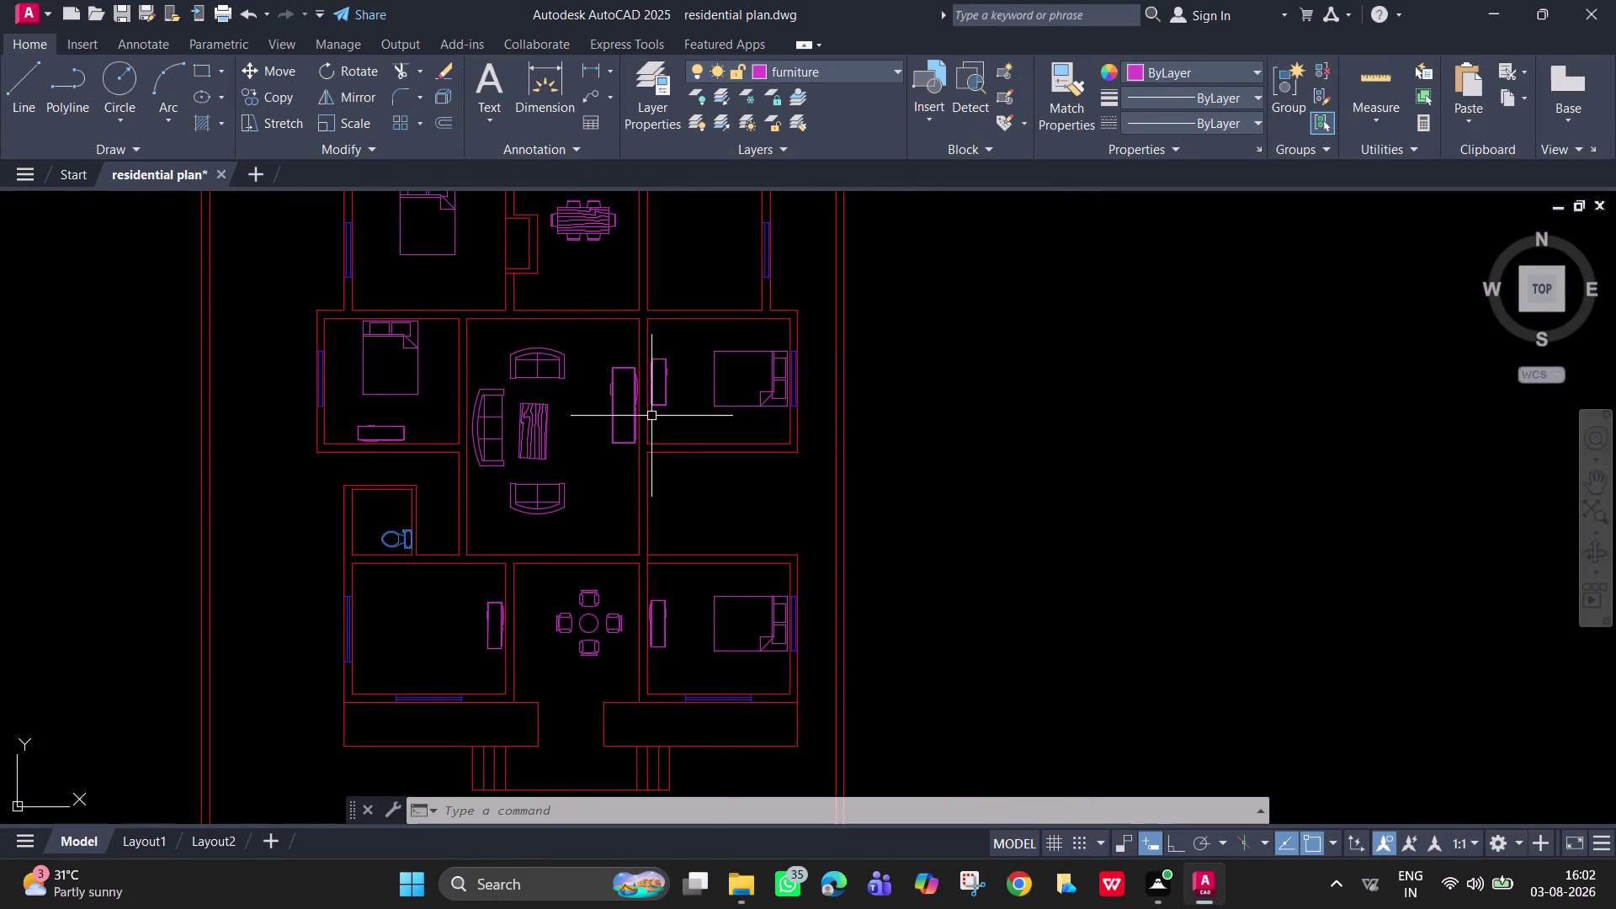
Start copying the small magenta furniture piece in the lower-left bedroom from its corner.
middle_drag(523, 425, 553, 512)
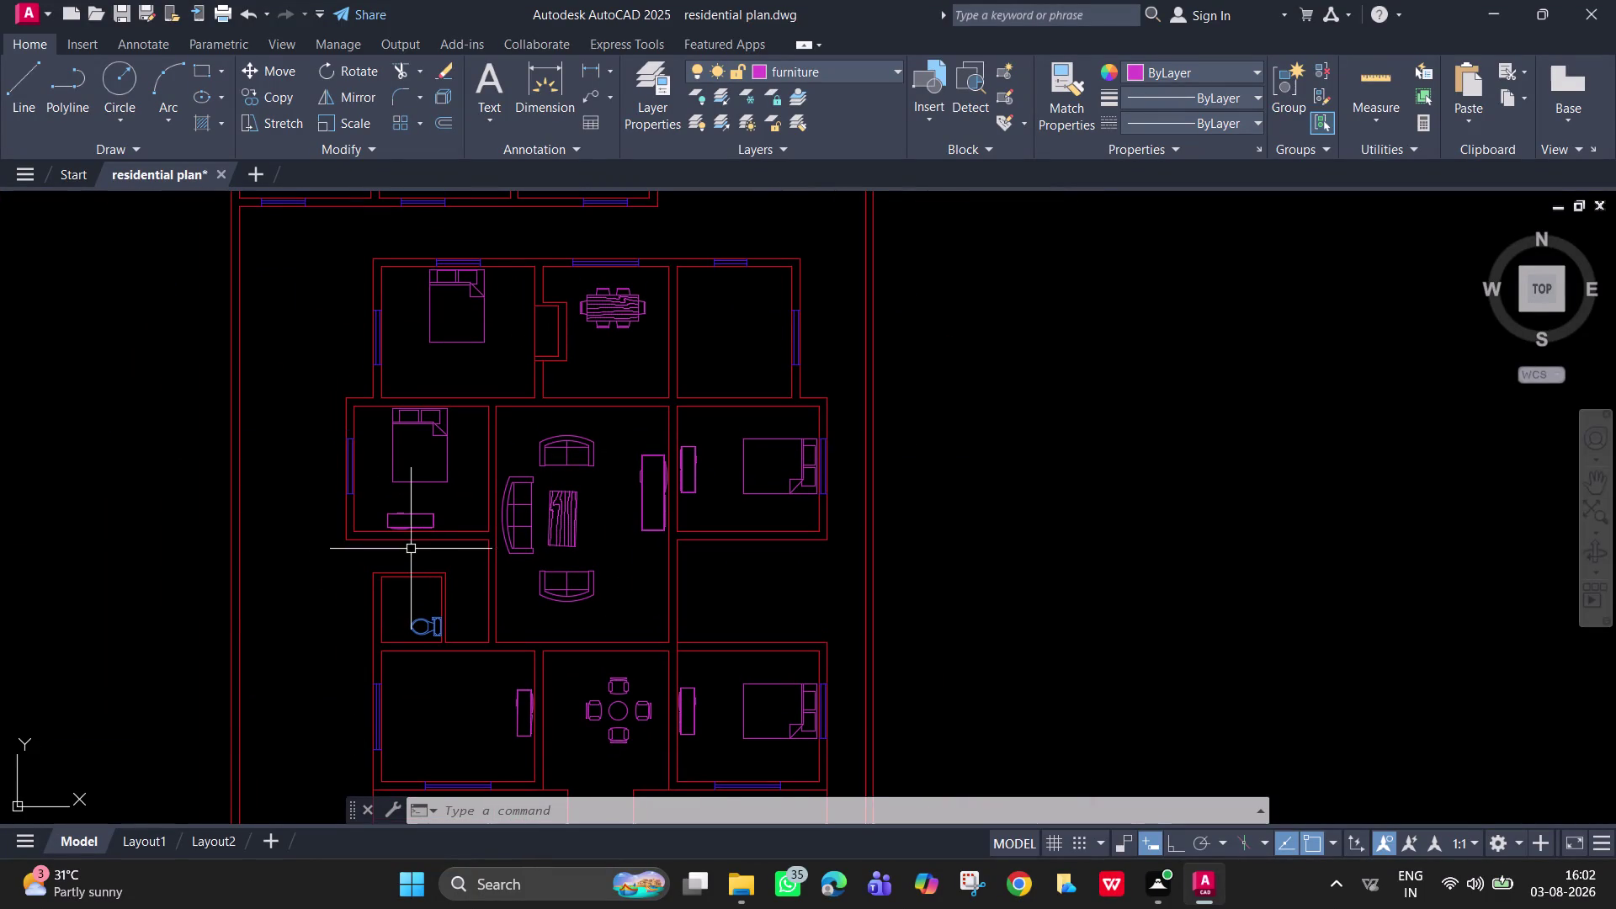
click(412, 517)
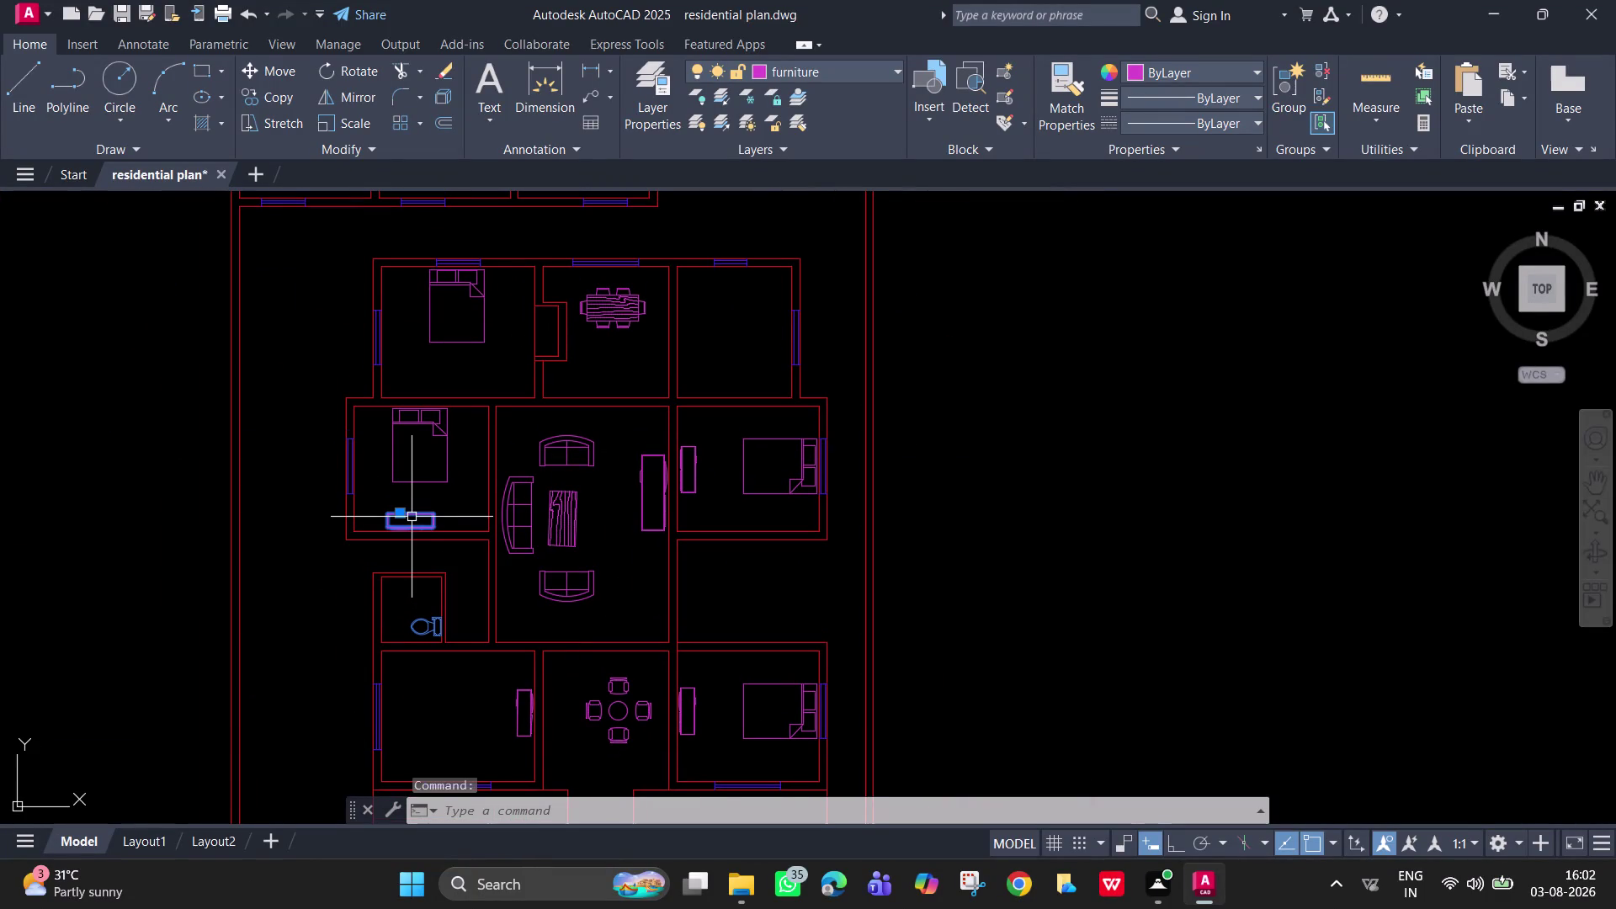
text(co)
key(space)
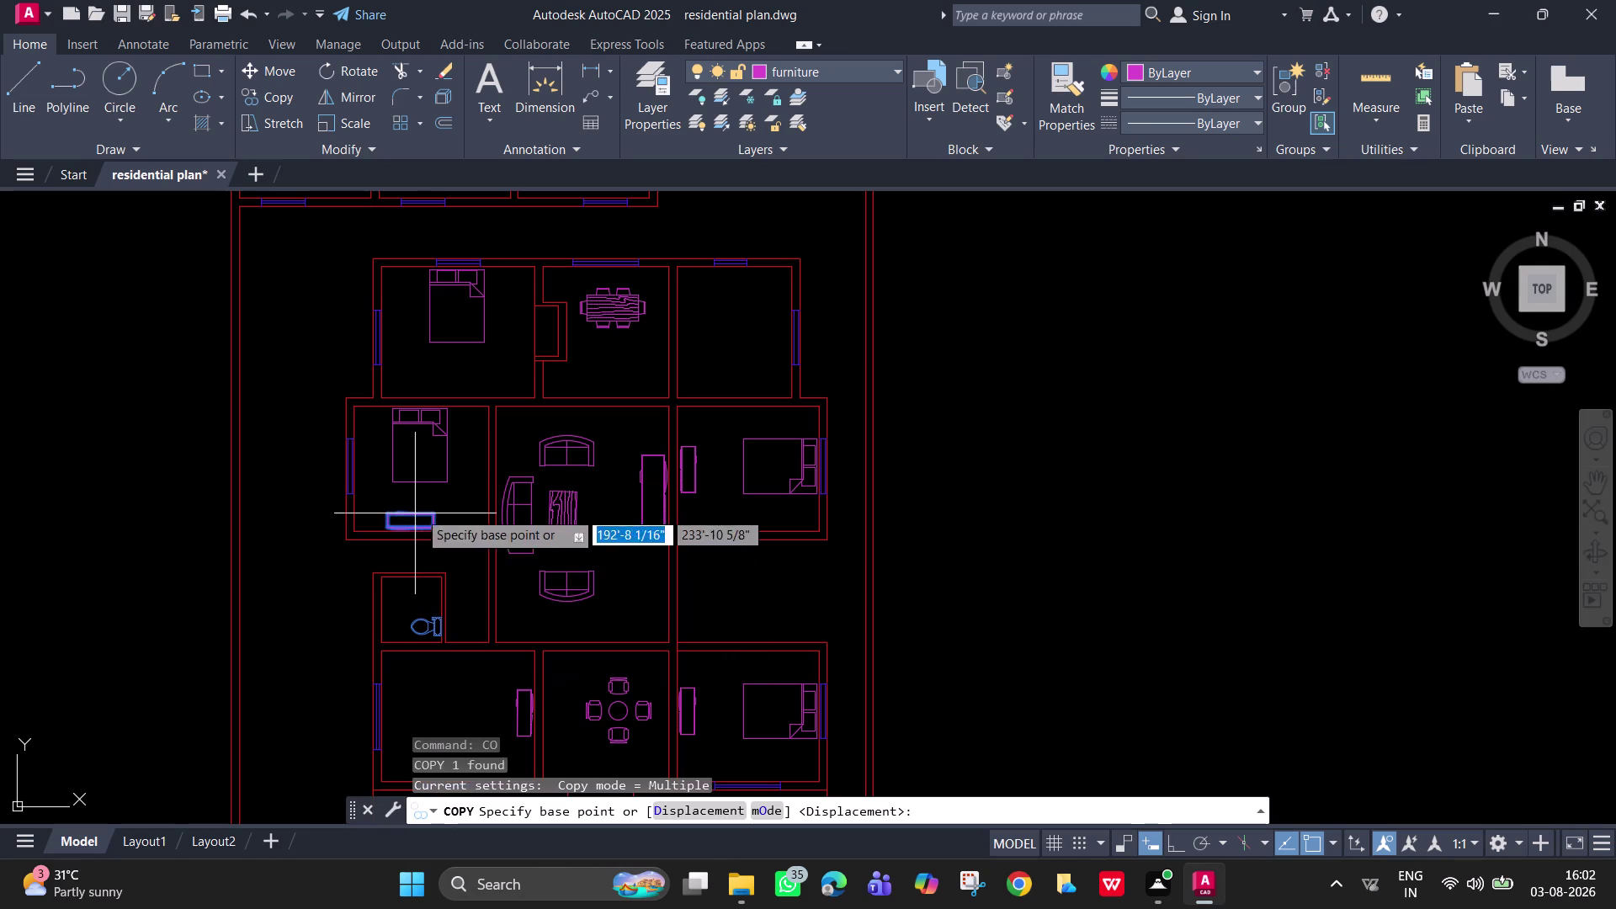
scroll(up, 3)
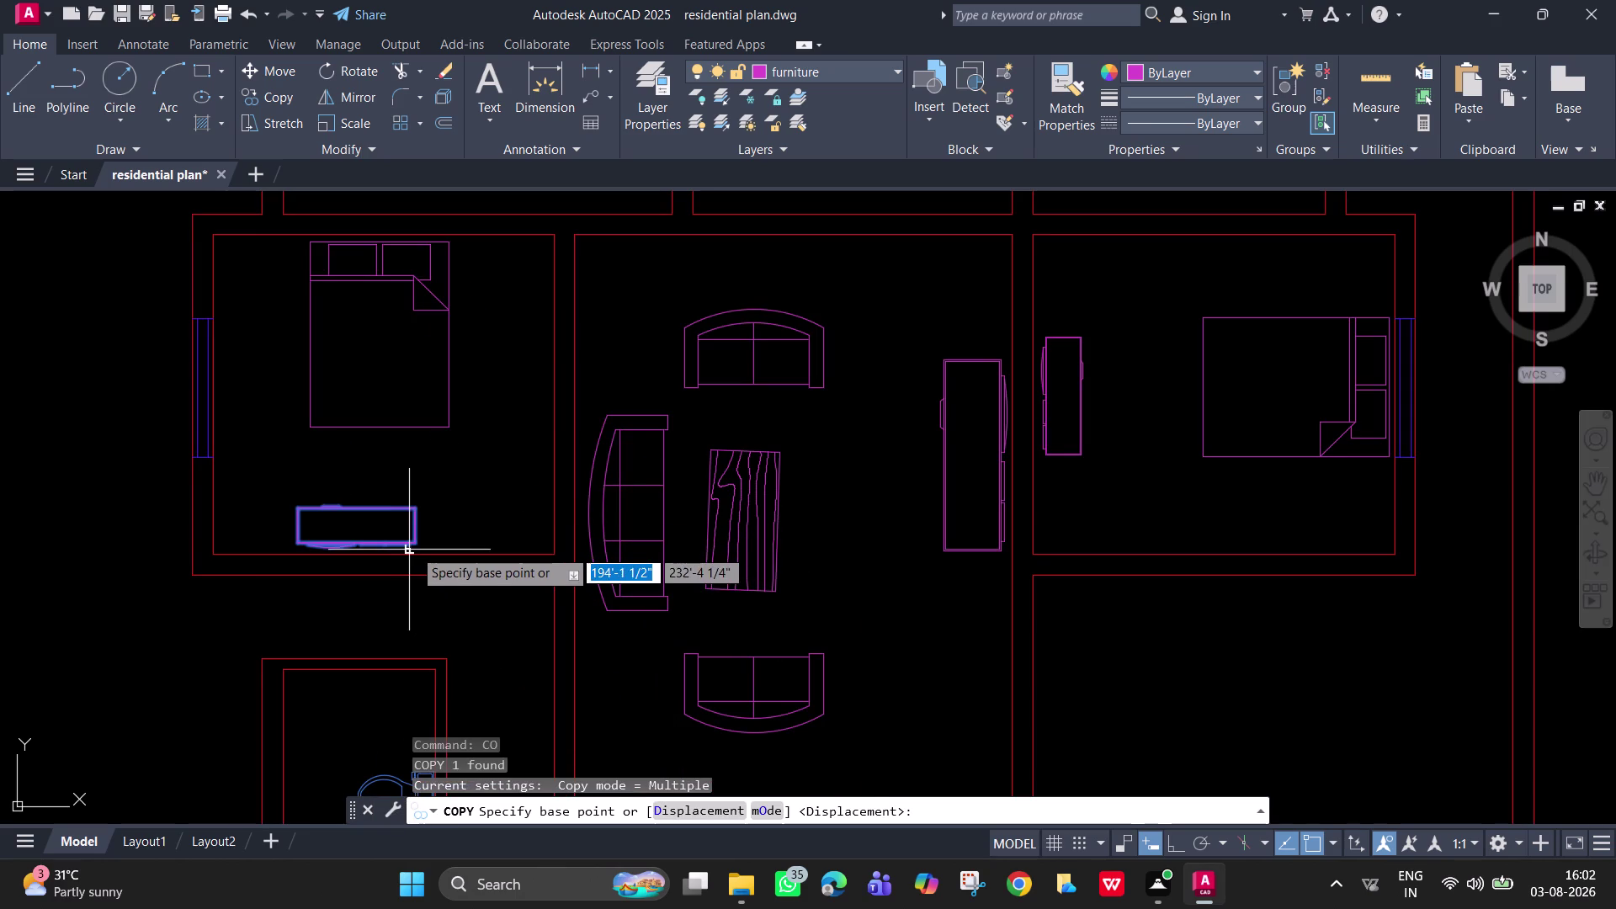
click(416, 544)
Place the furniture copy along the wall of the bedroom above.
middle_drag(446, 360, 507, 692)
scroll(down, 3)
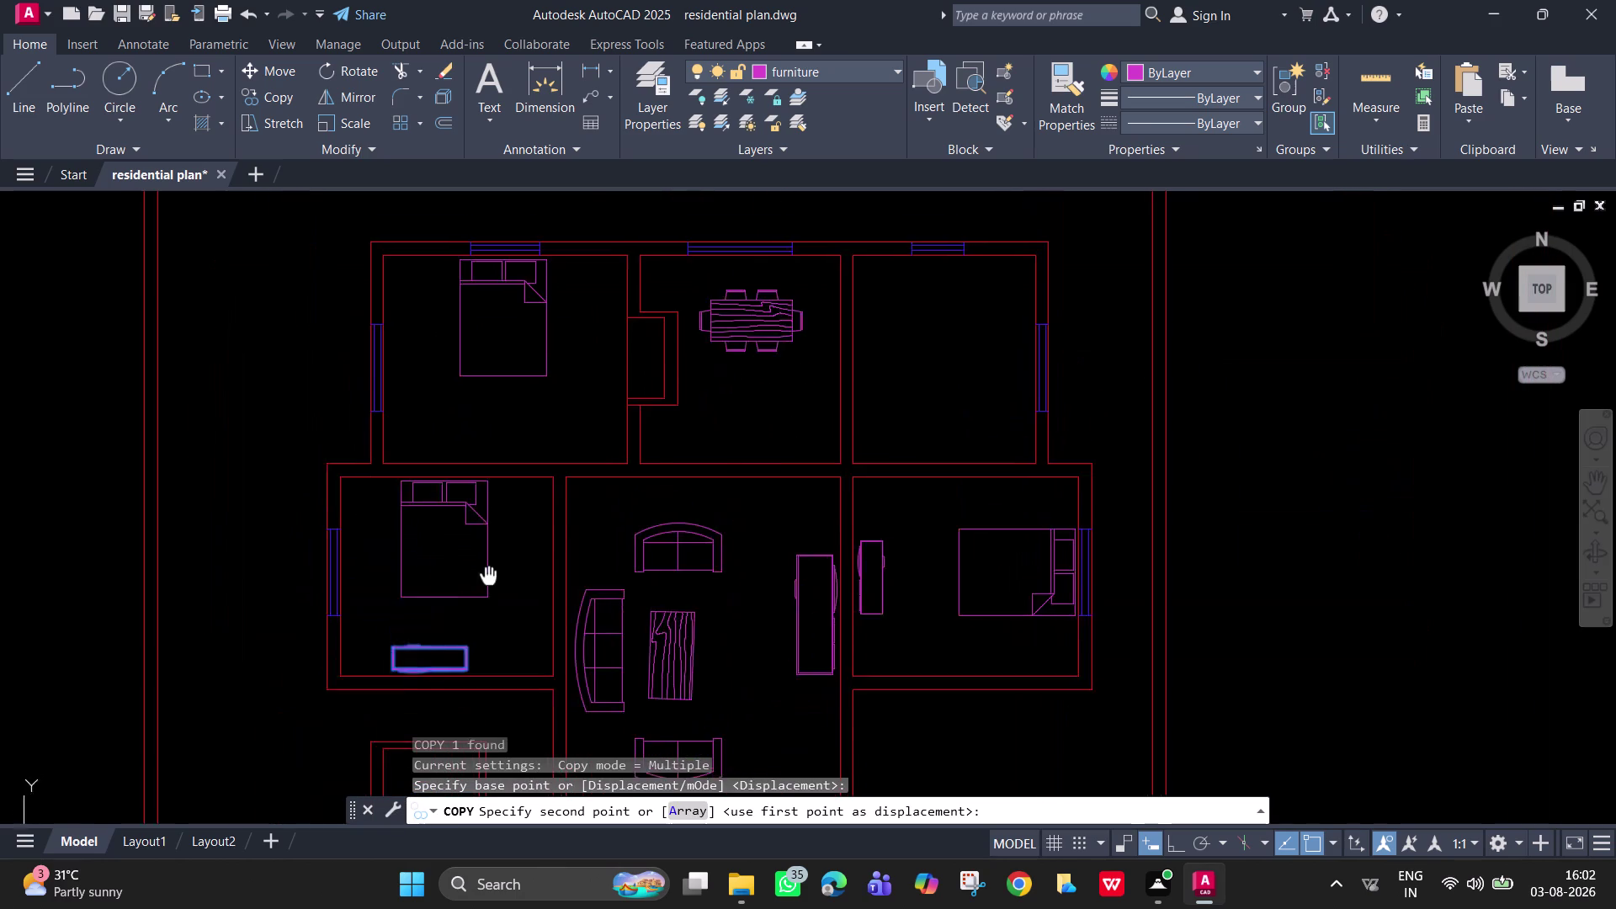
scroll(up, 3)
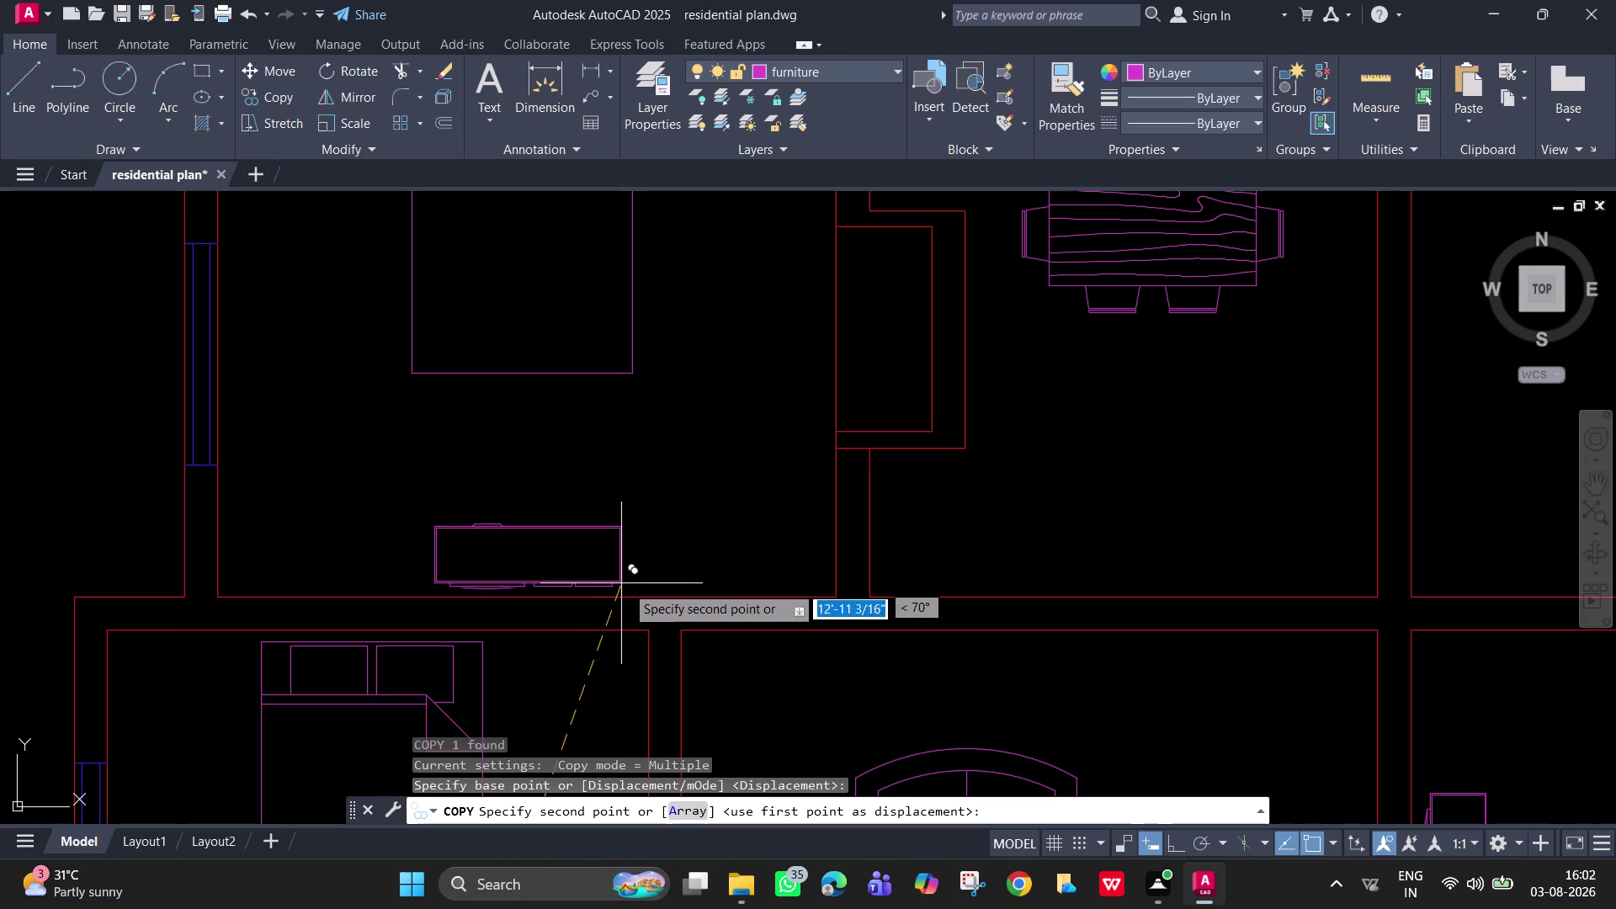
click(624, 587)
scroll(down, 3)
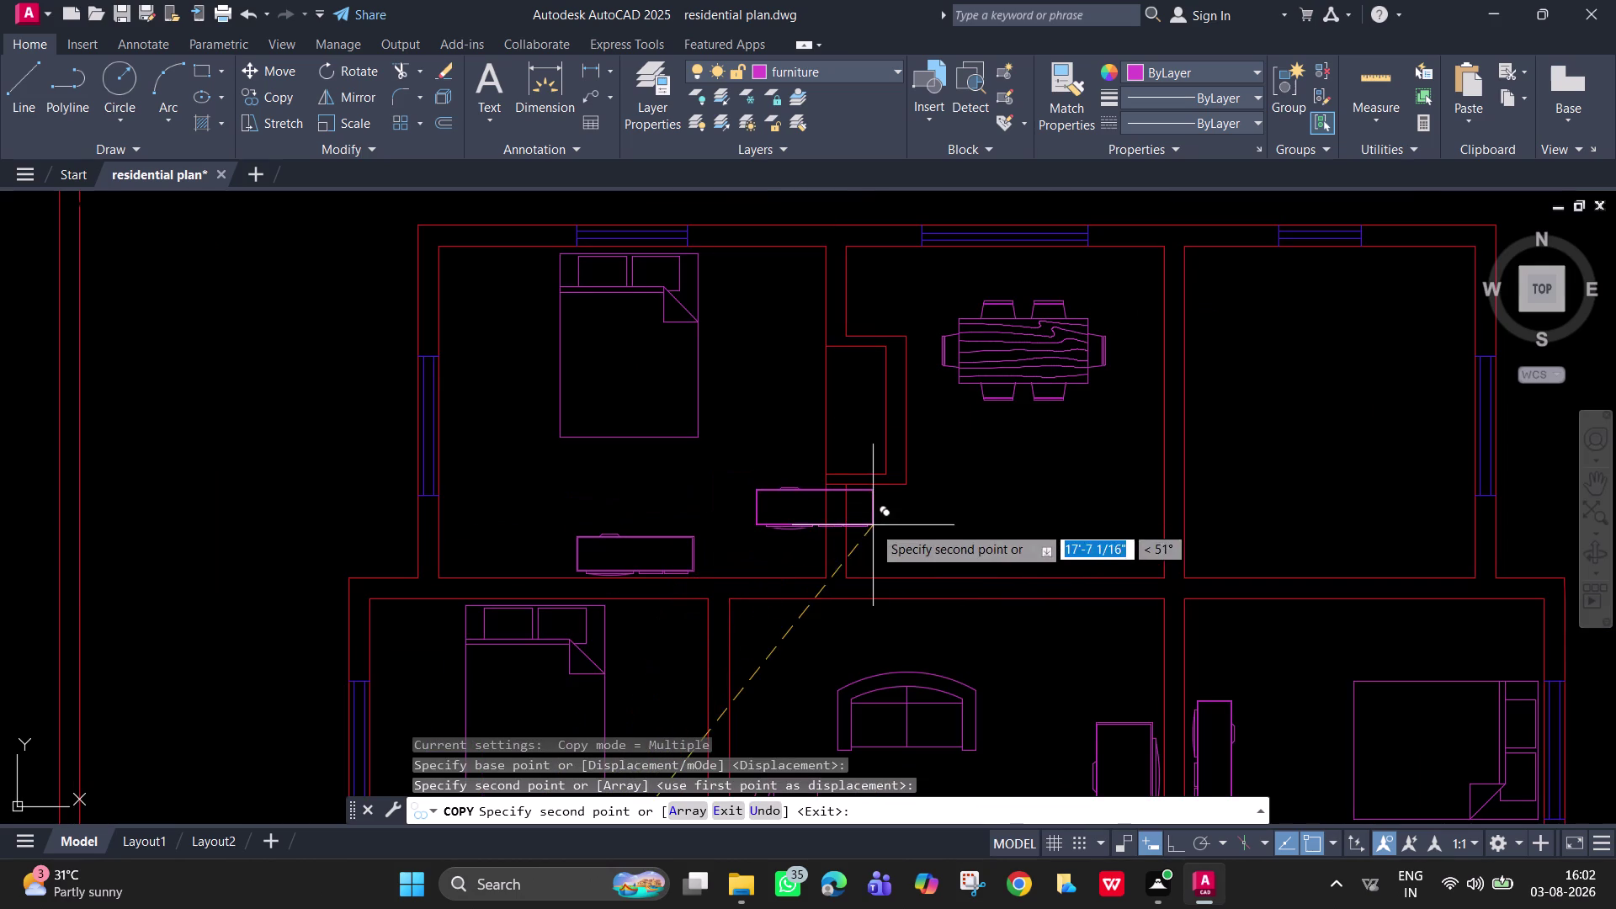
key(Escape)
scroll(down, 3)
scroll(down, 3)
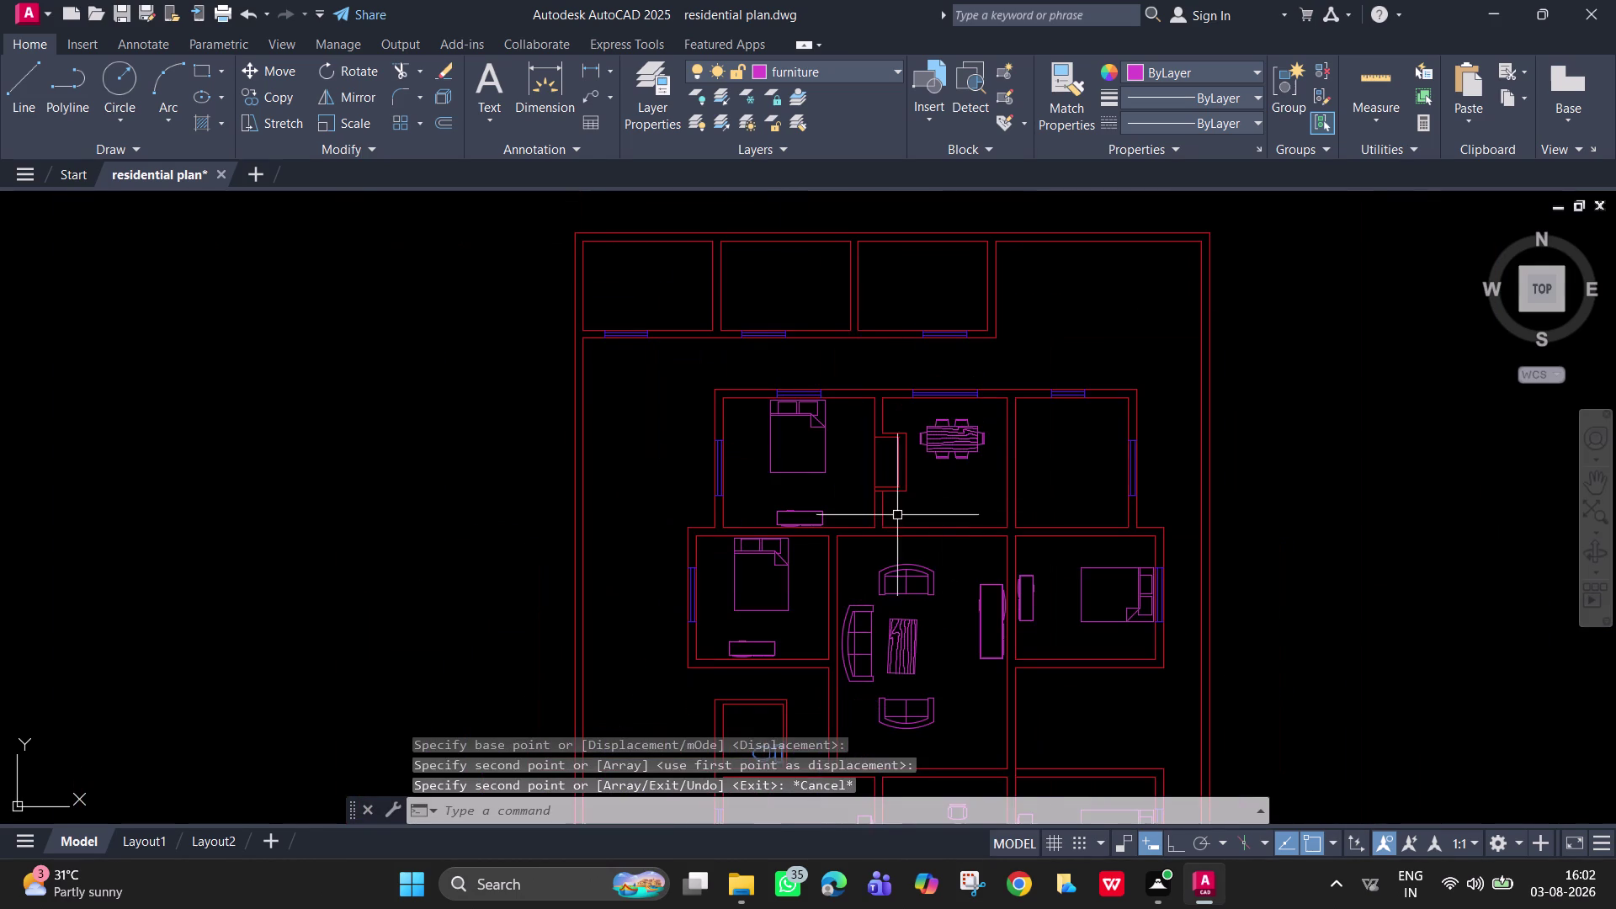
middle_drag(893, 518, 834, 520)
middle_drag(830, 503, 760, 389)
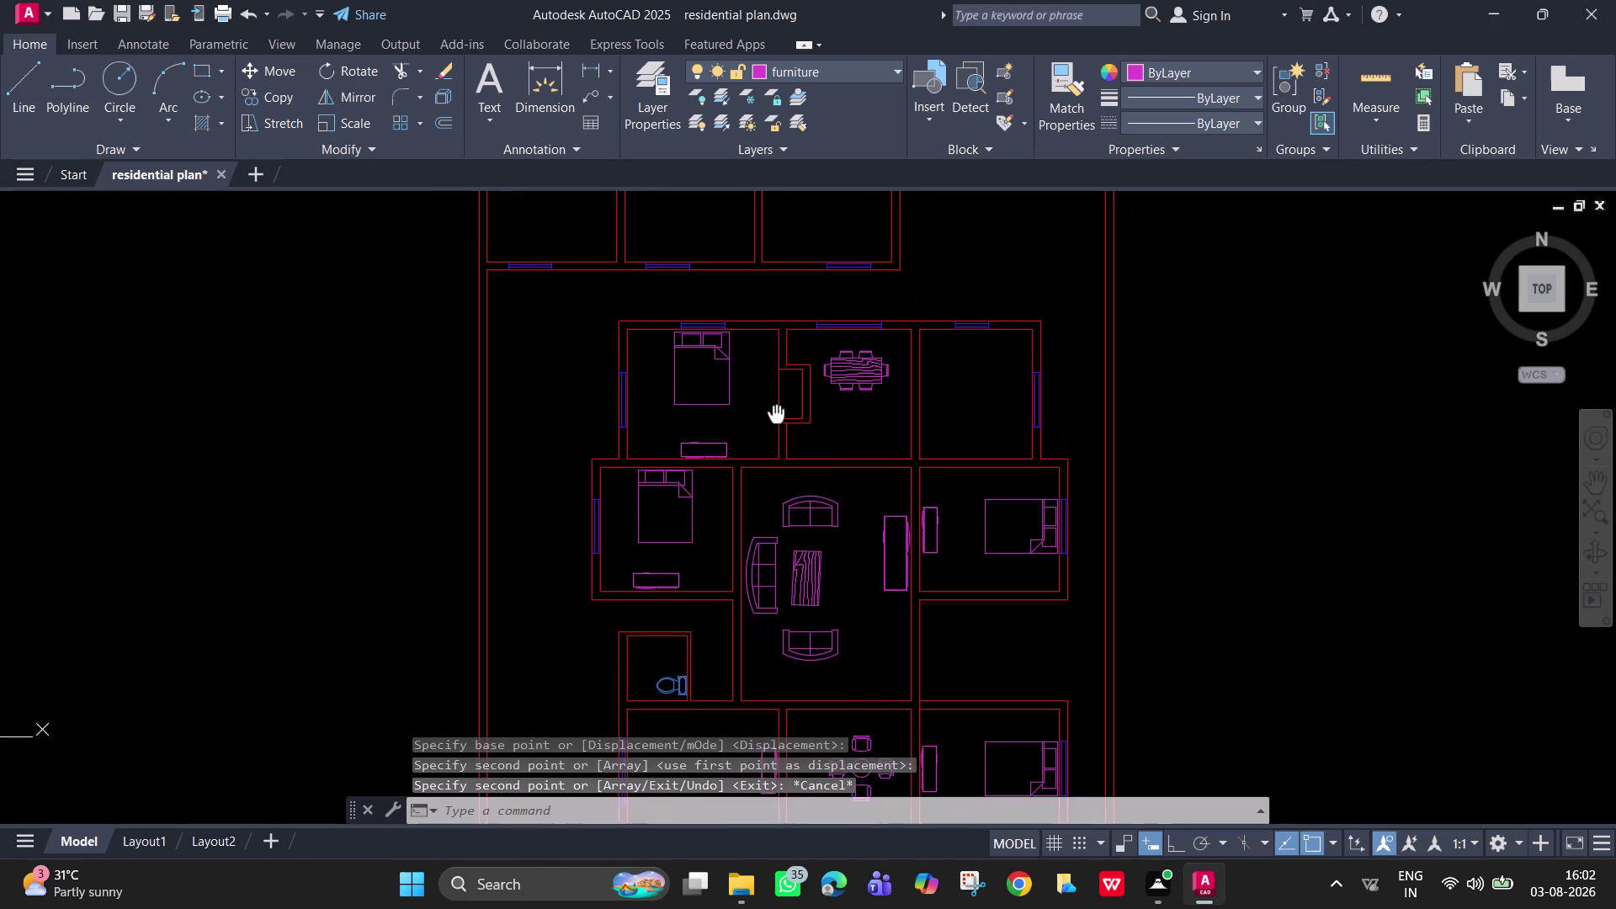
middle_drag(760, 389, 745, 352)
middle_drag(880, 525, 821, 418)
scroll(up, 3)
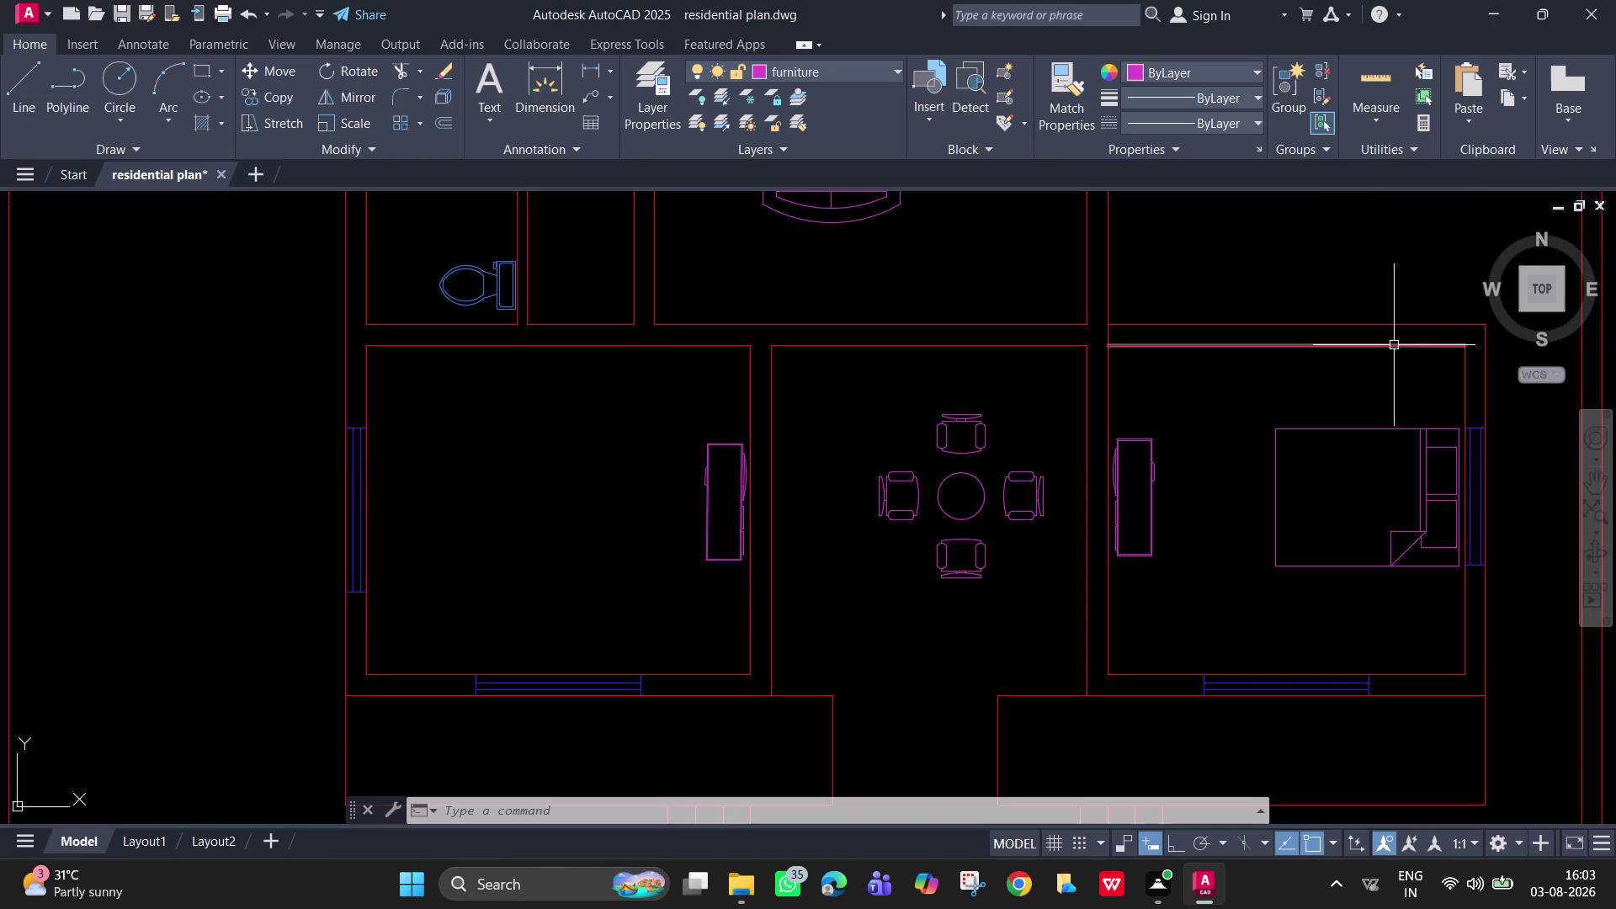
Zoom to the lower-right bedroom's top wall and start the Line command.
scroll(up, 3)
middle_drag(1393, 346, 1123, 467)
scroll(up, 3)
middle_drag(1124, 466, 1241, 220)
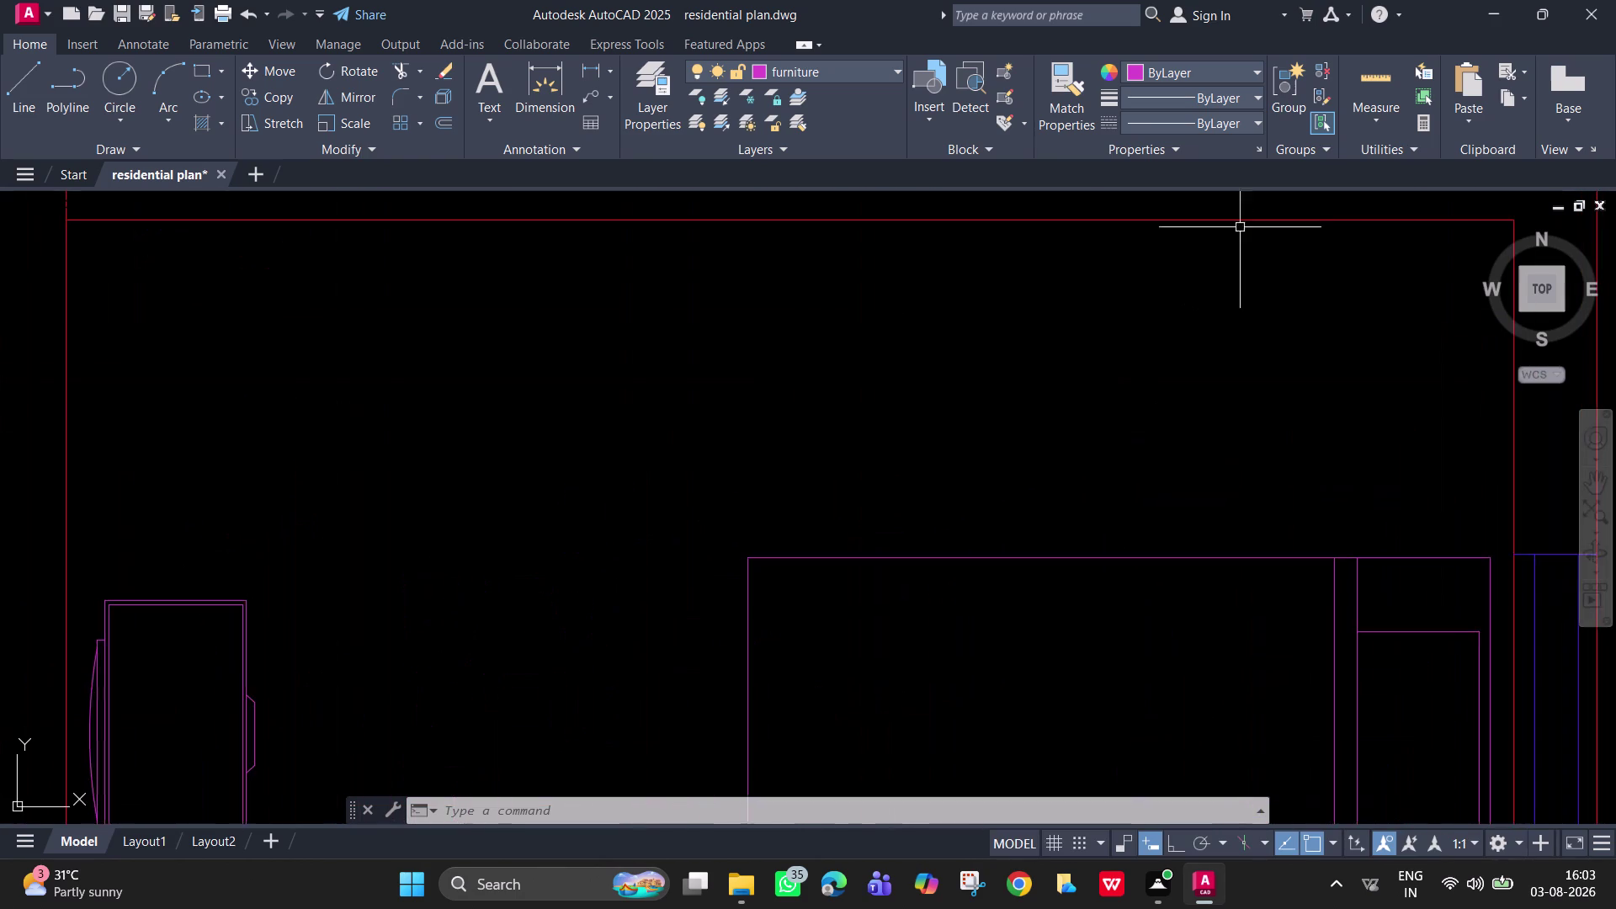
scroll(down, 3)
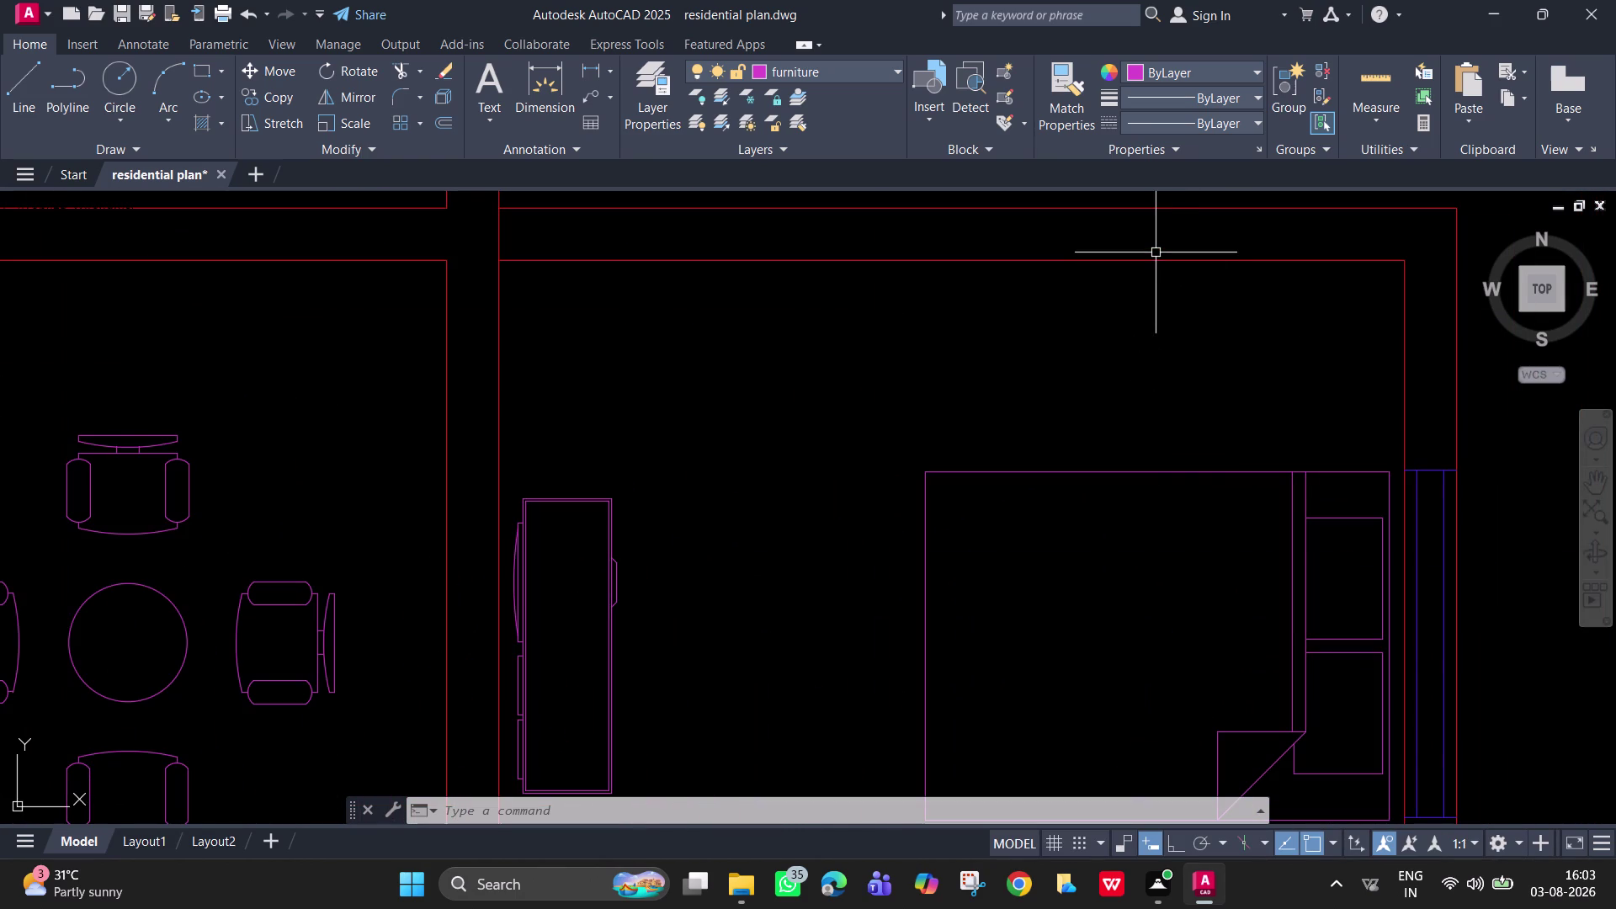
key(l)
key(Return)
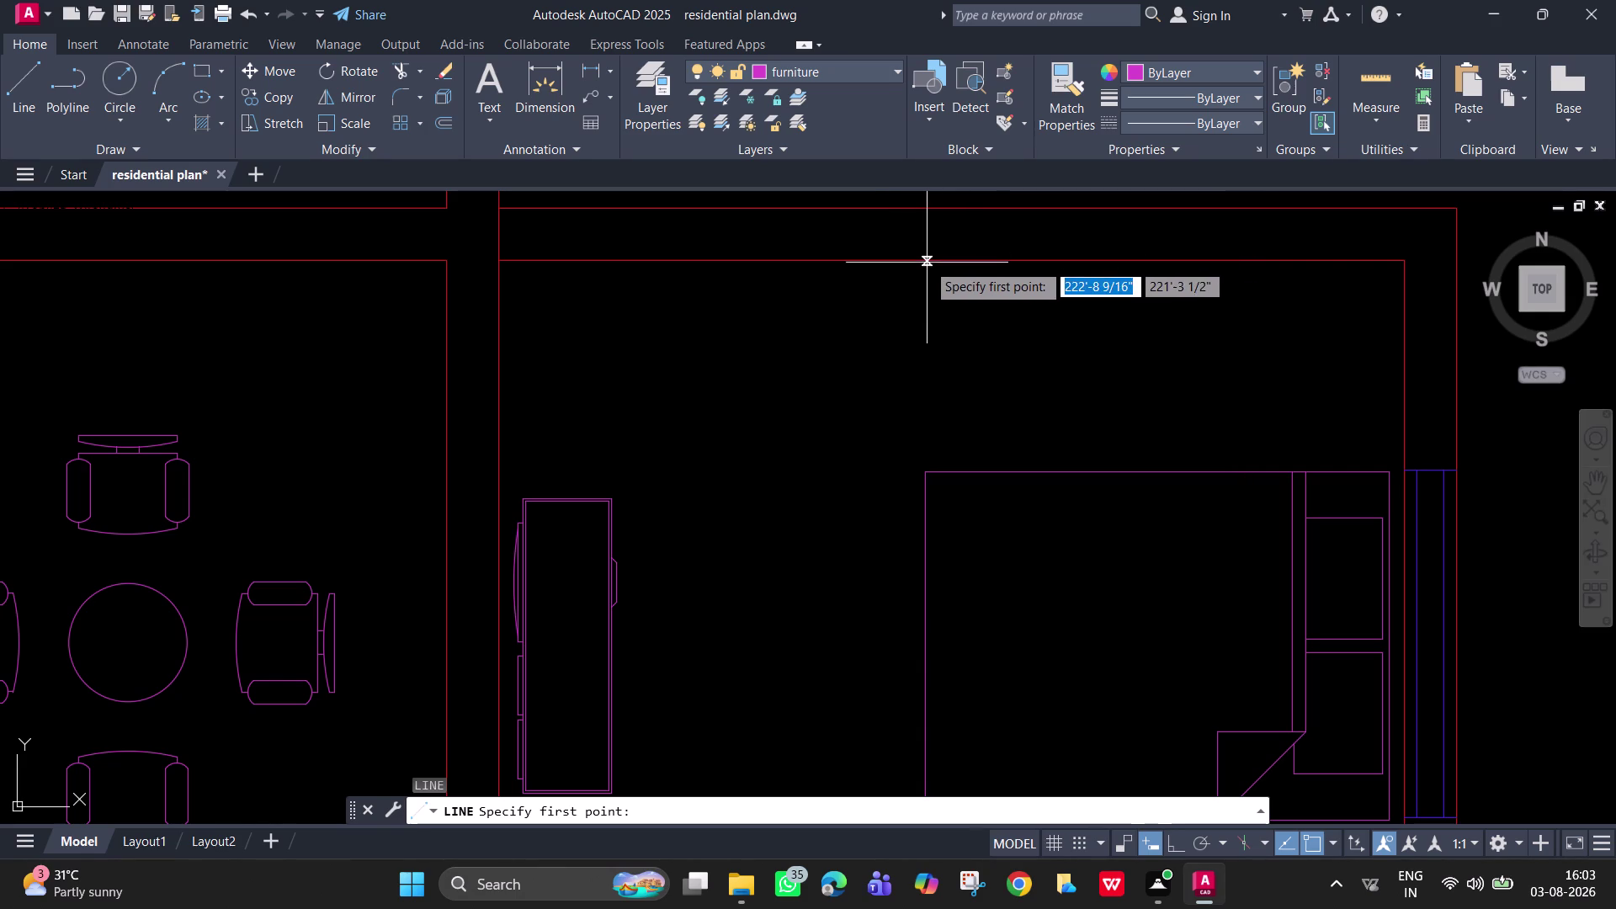
On the walls layer, draw a 4-inch-wide three-segment stub down from the top wall, Ortho on.
click(841, 70)
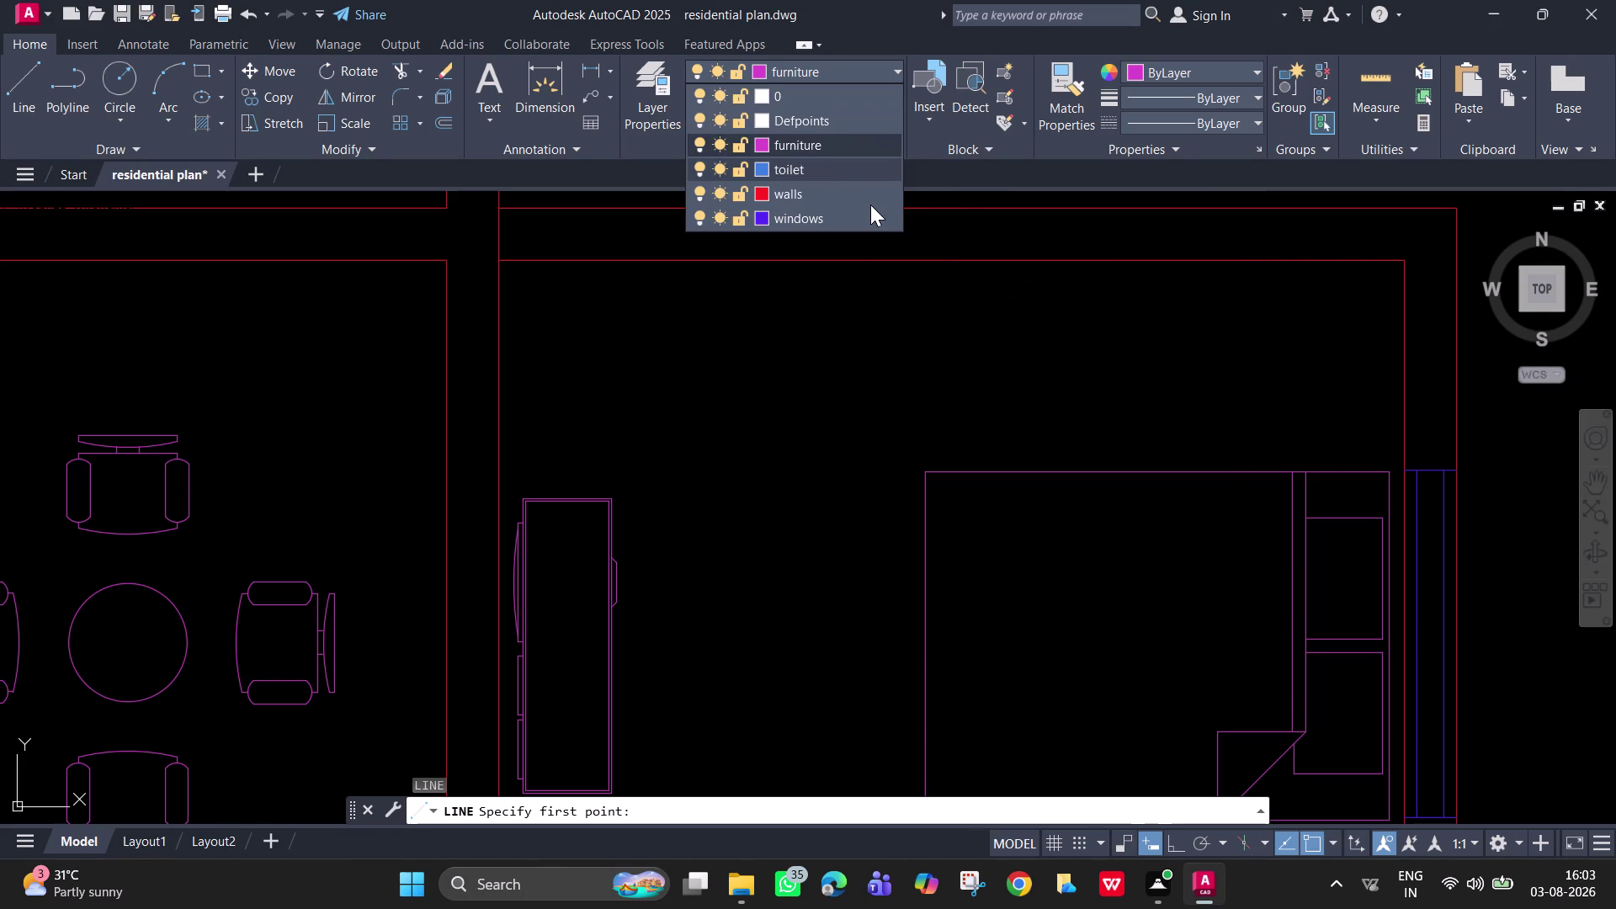
click(867, 205)
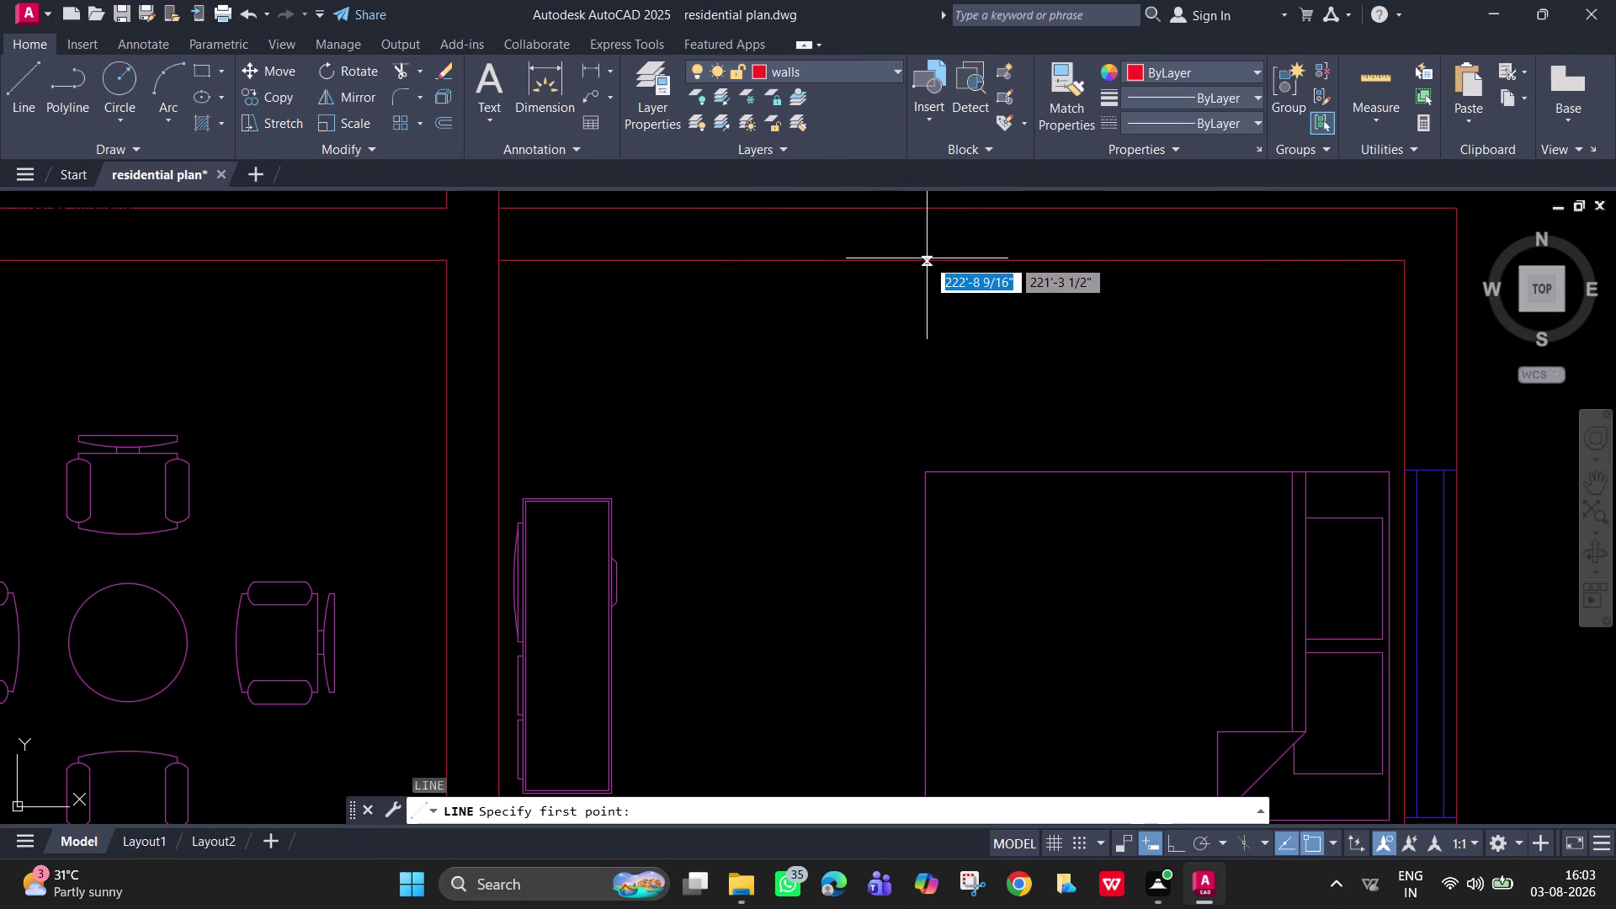
click(924, 261)
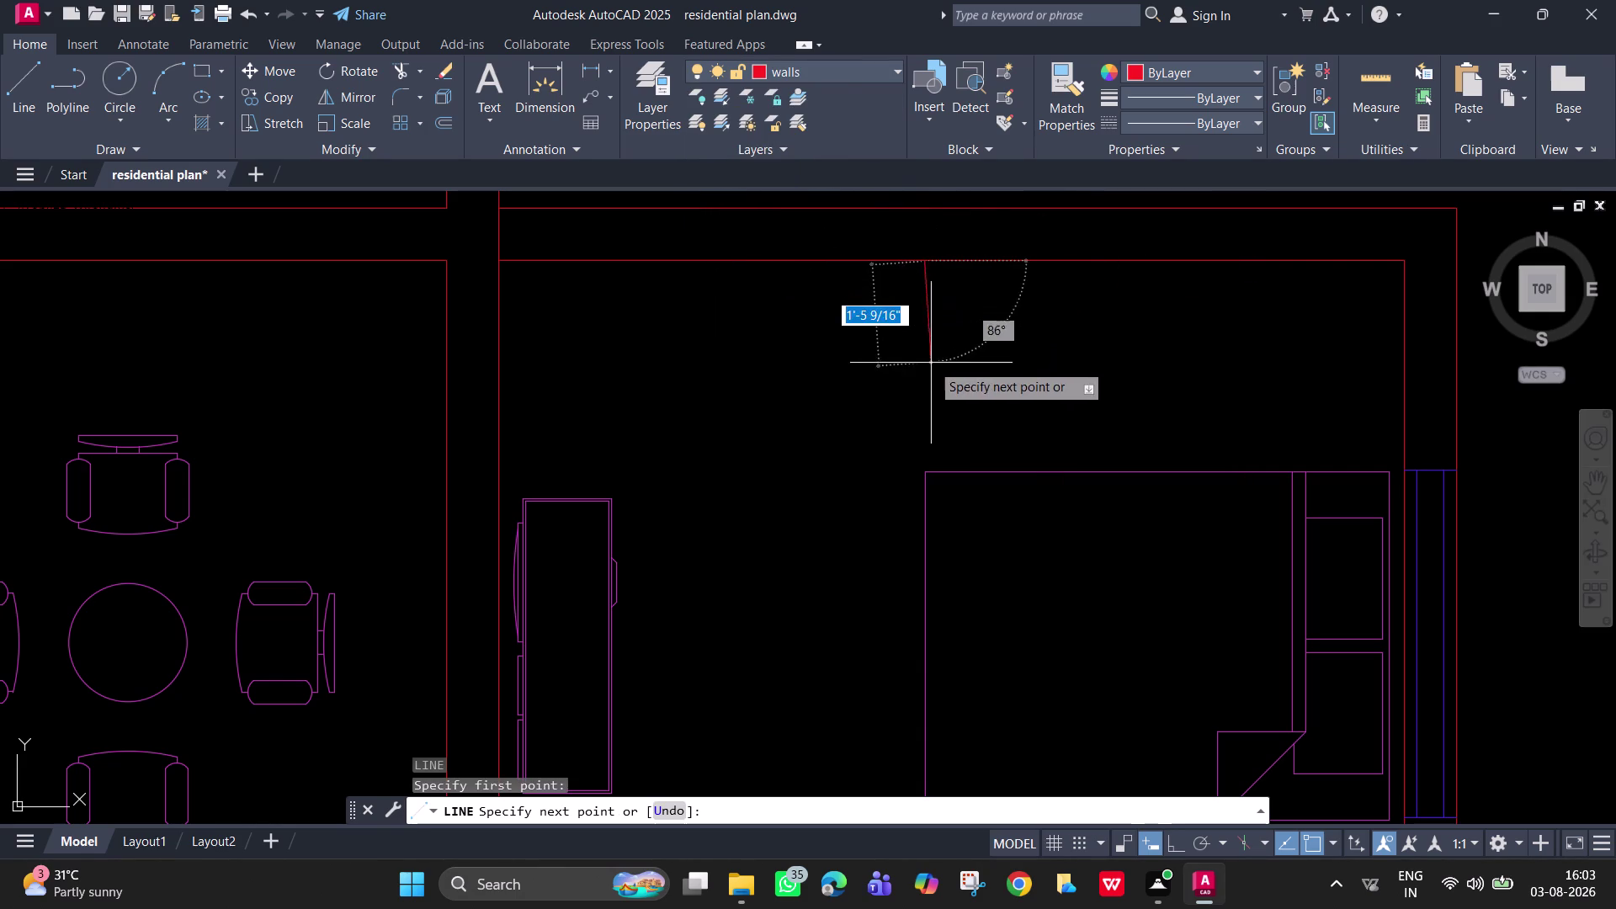
key(F8)
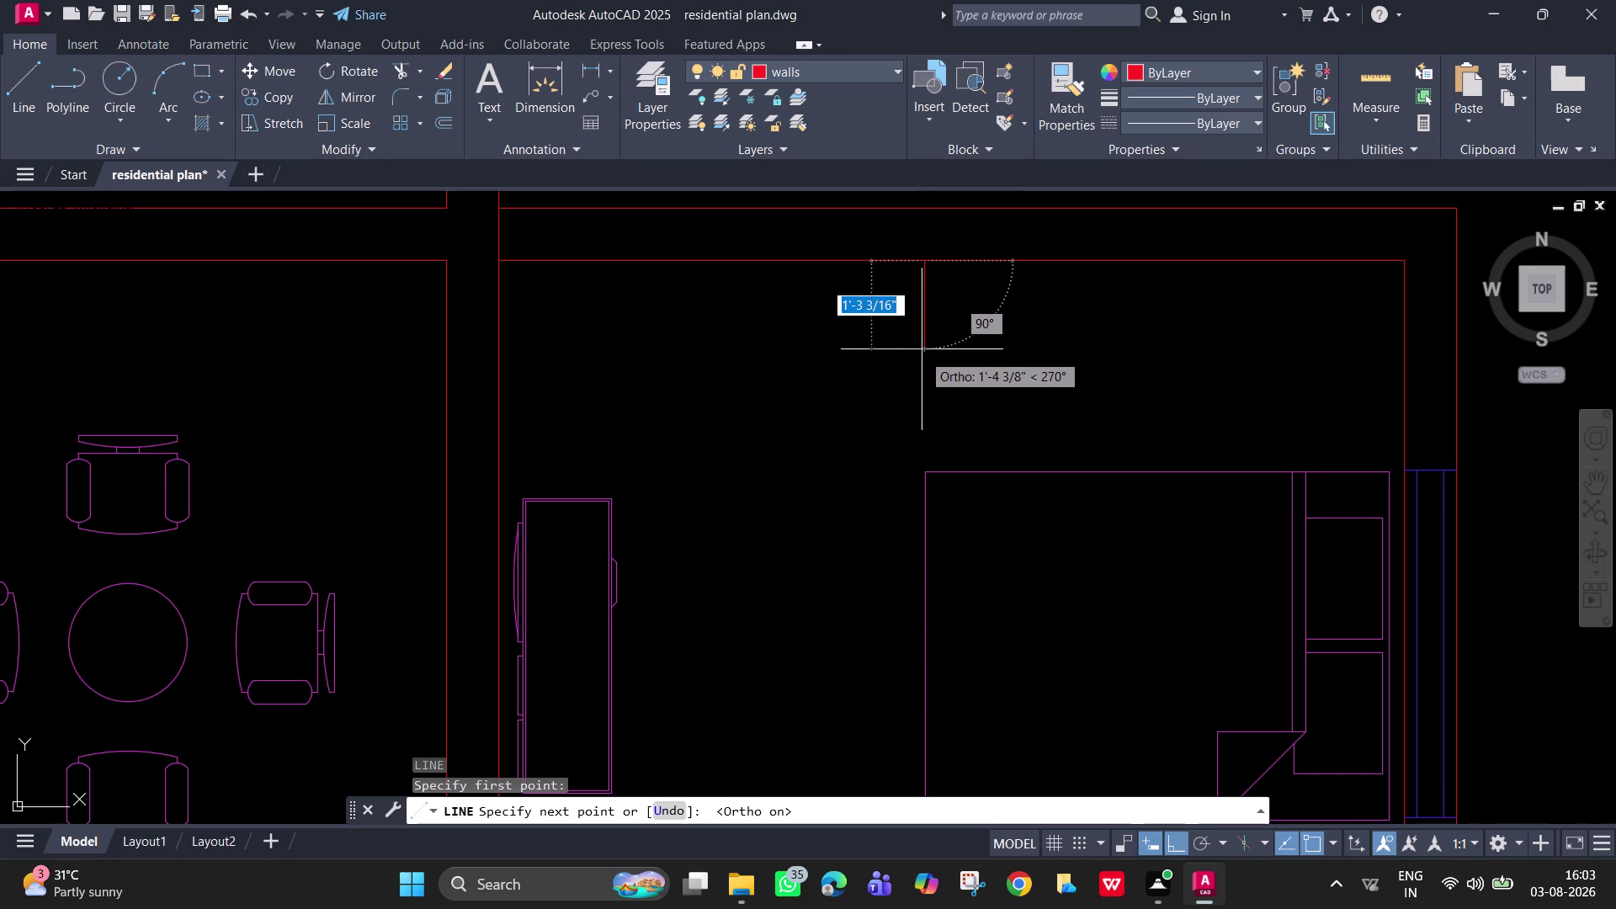
click(922, 349)
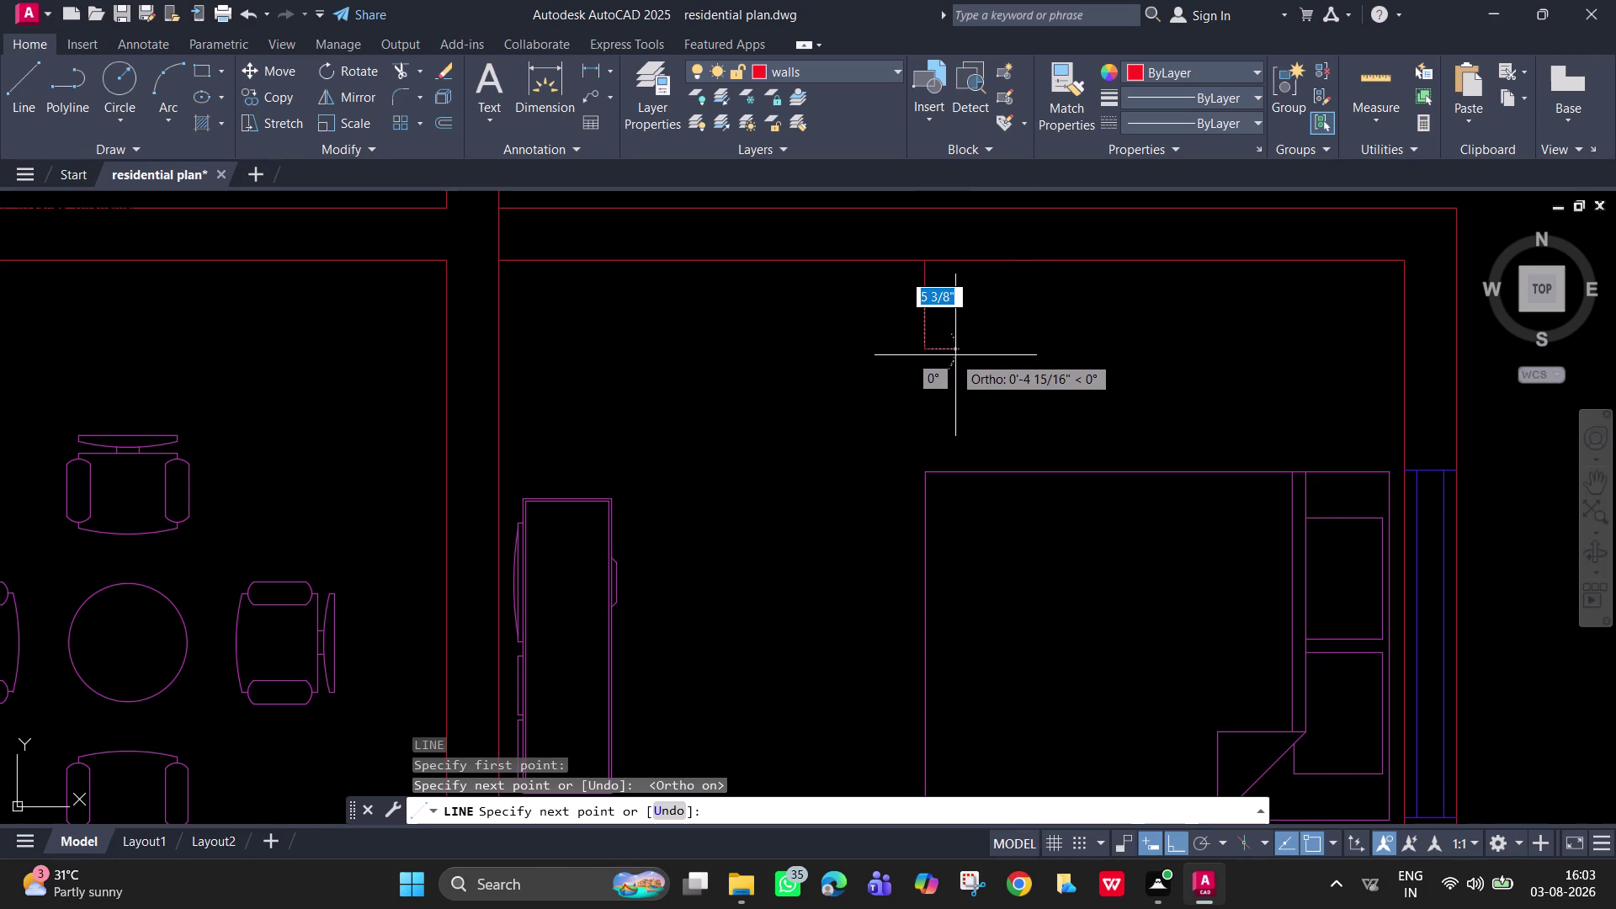
key(4)
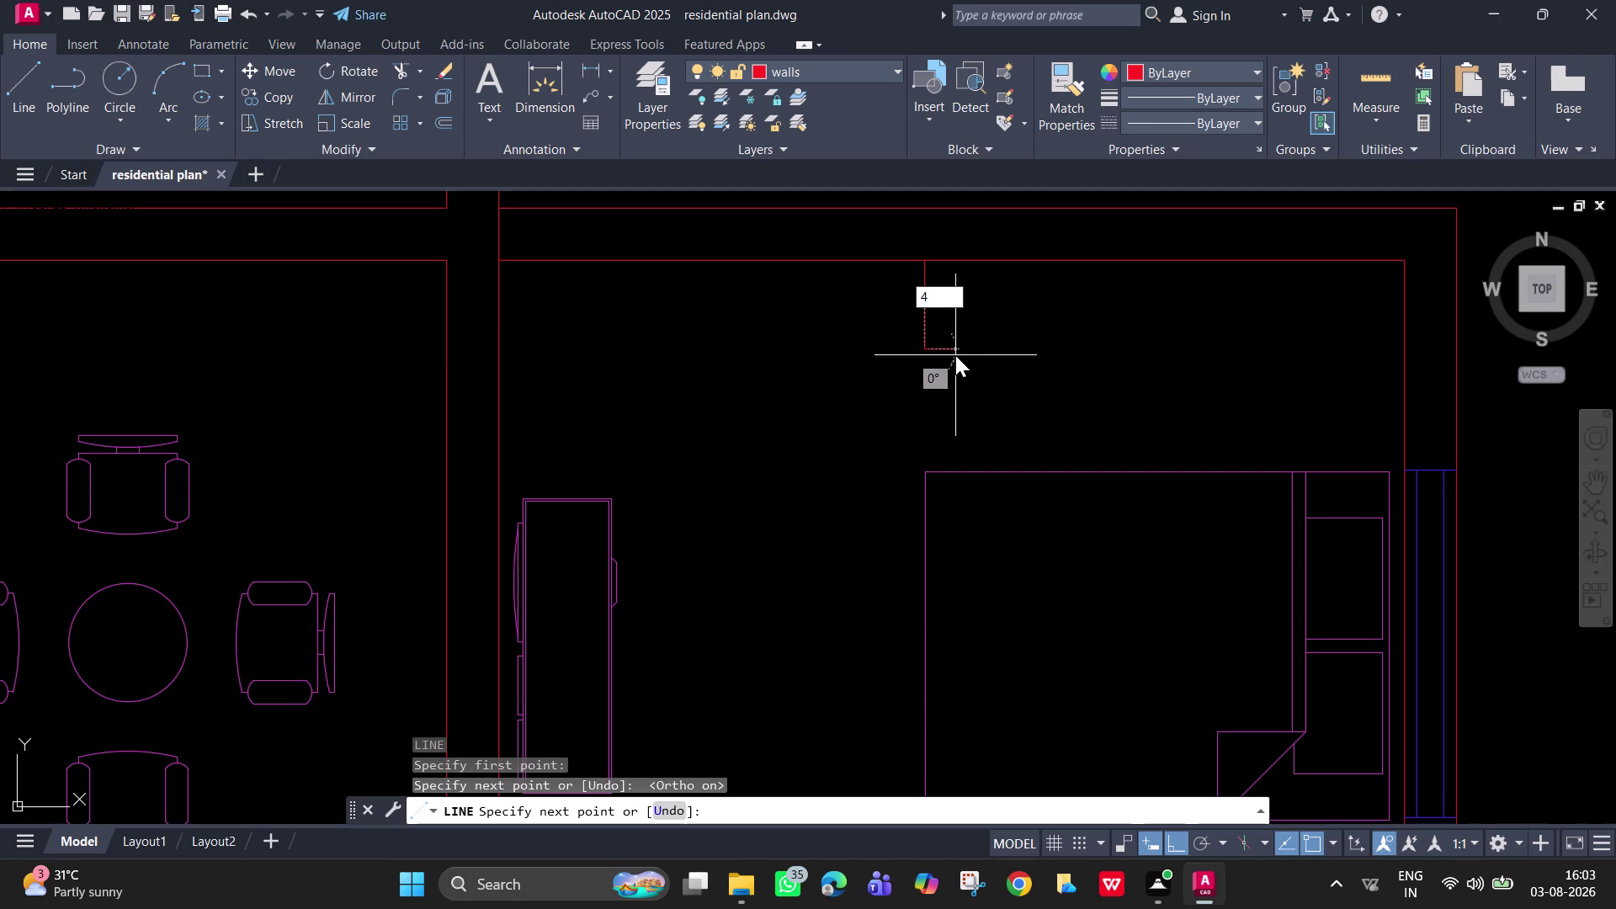
key(Return)
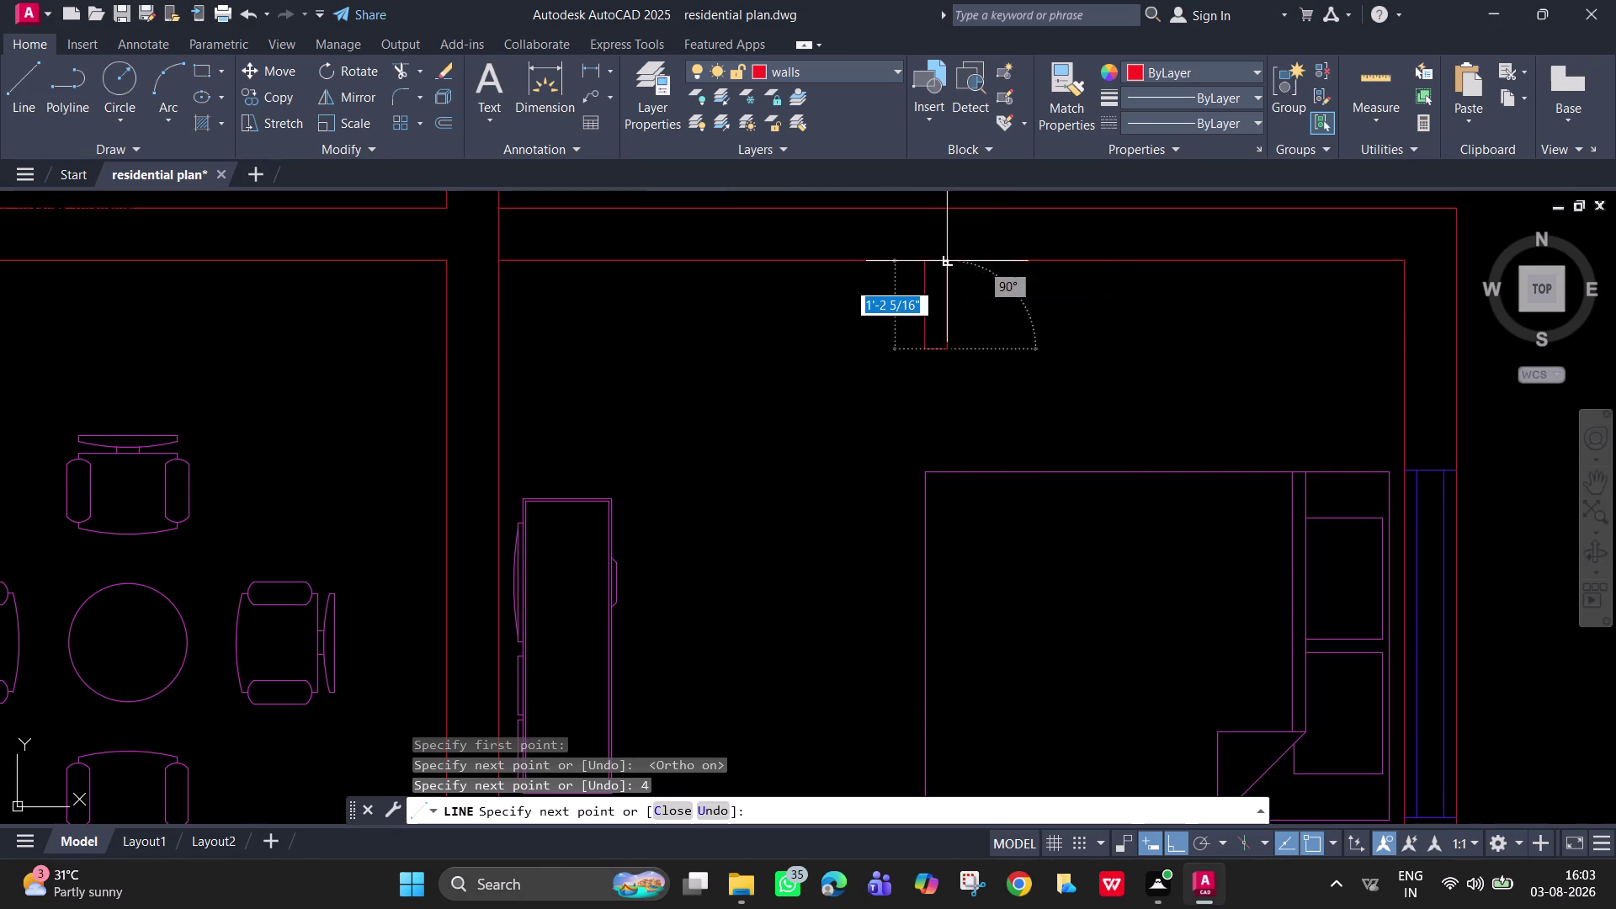
click(948, 264)
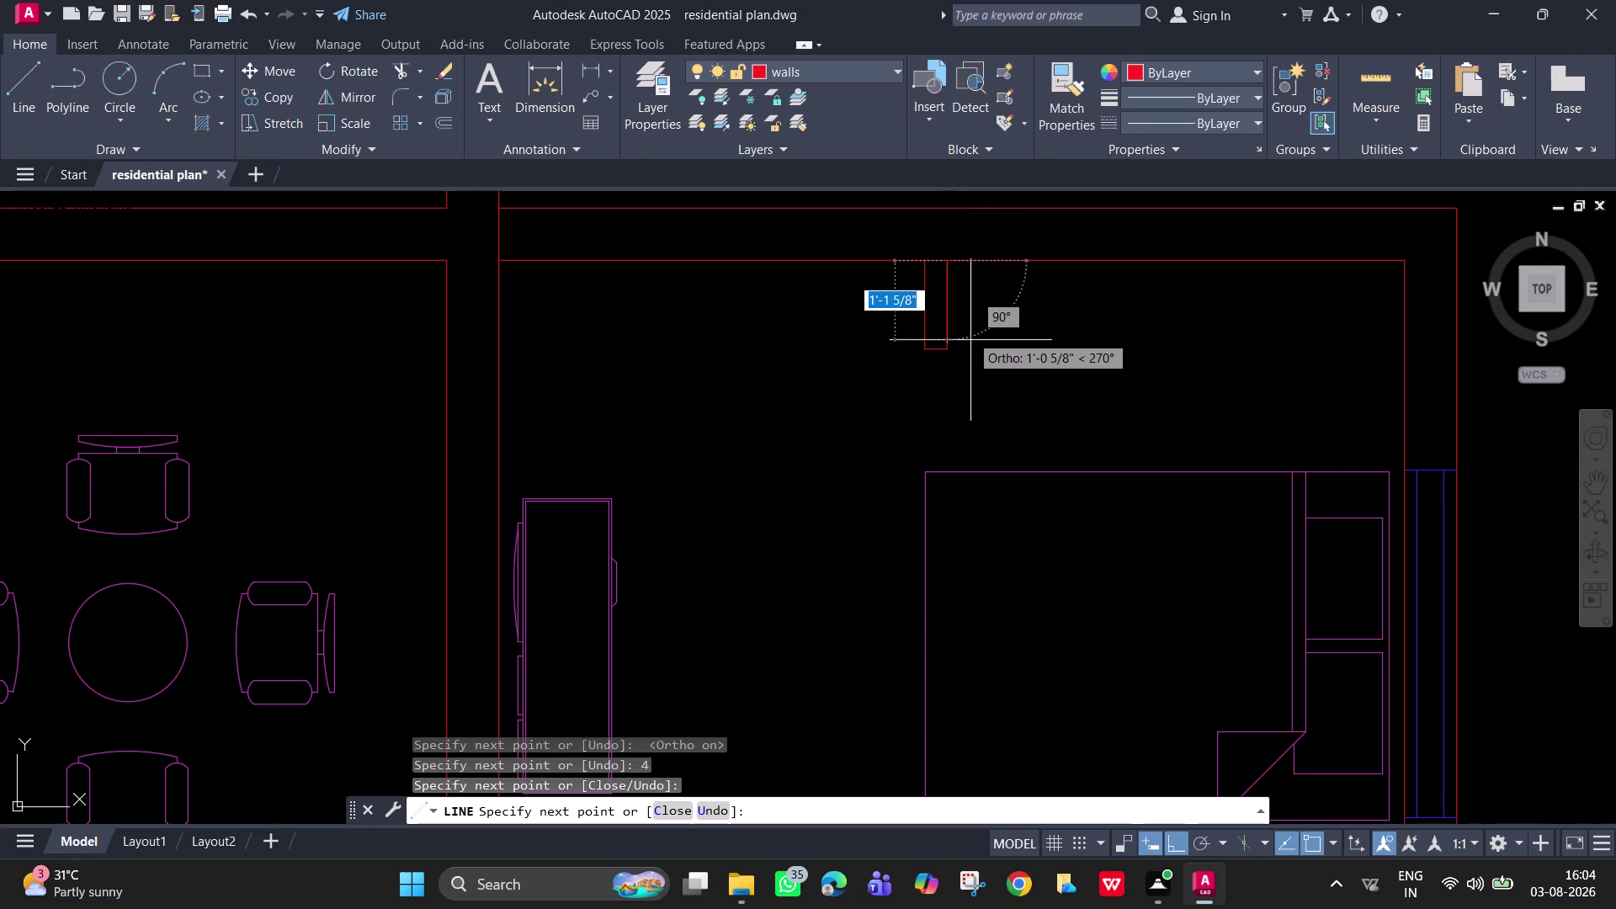
key(Escape)
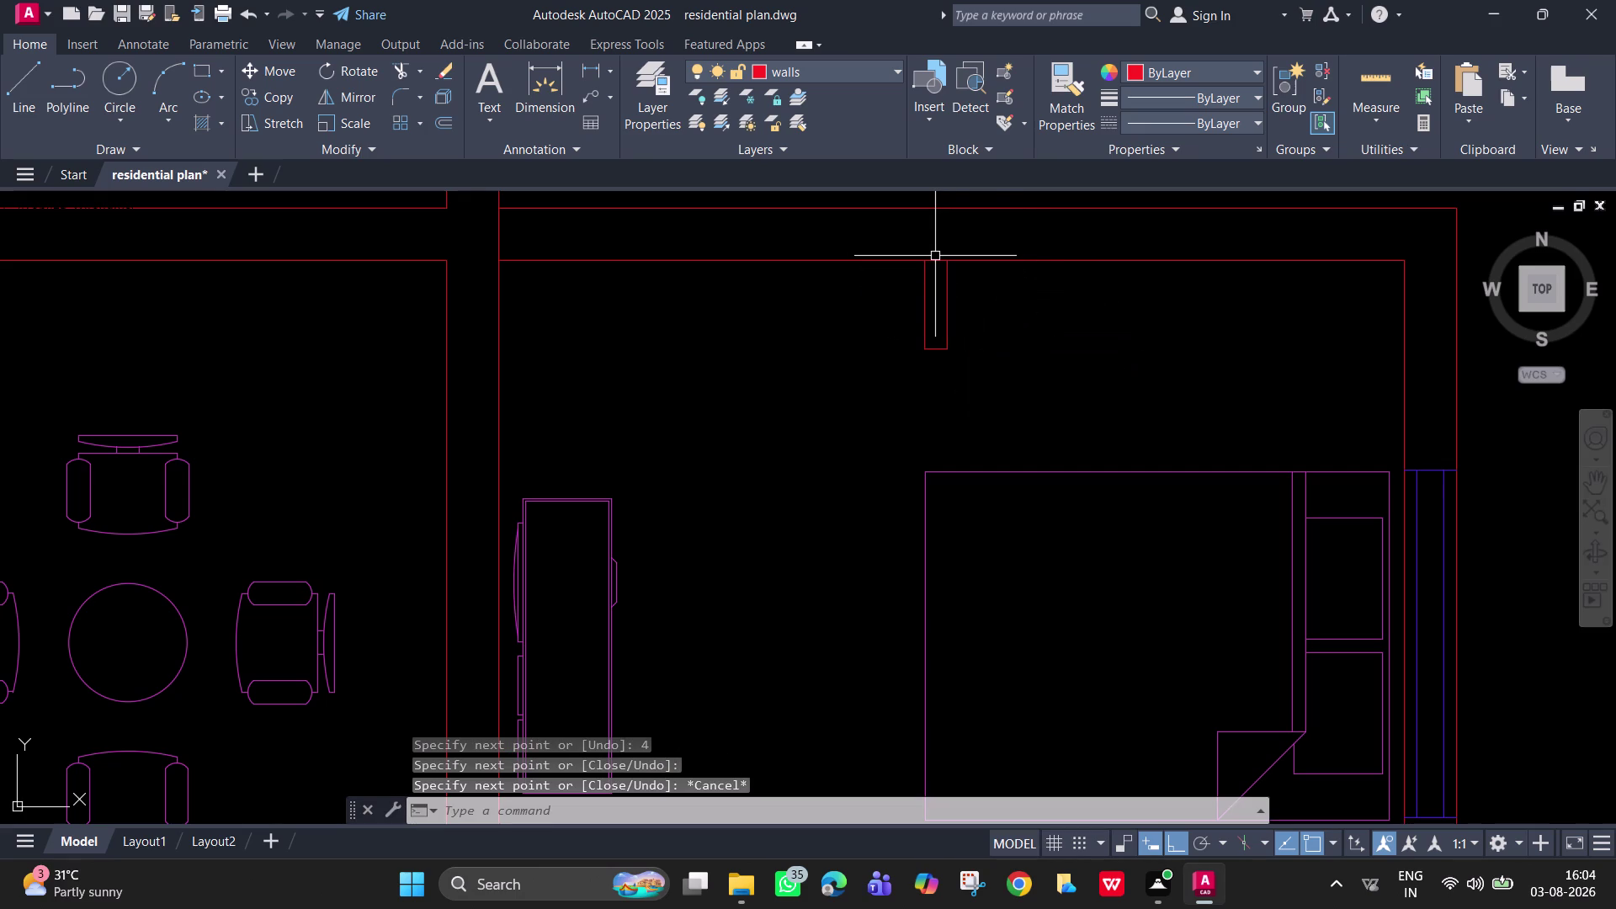
Trim the top wall line open across the stub using a fence.
text(tr)
key(space)
click(935, 256)
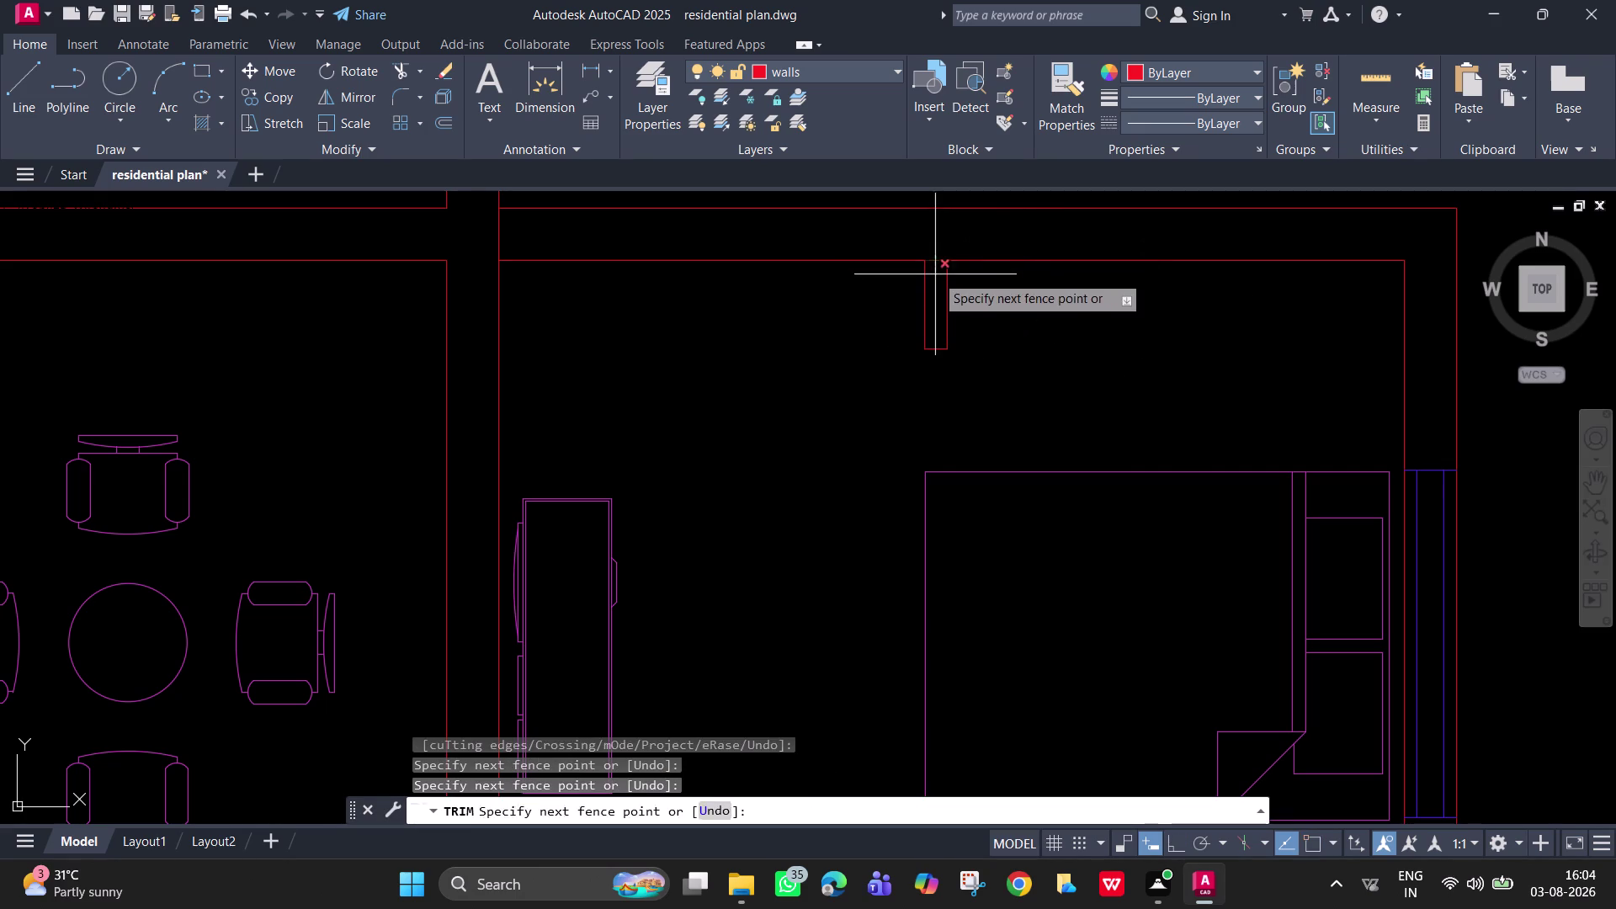
click(935, 275)
key(Escape)
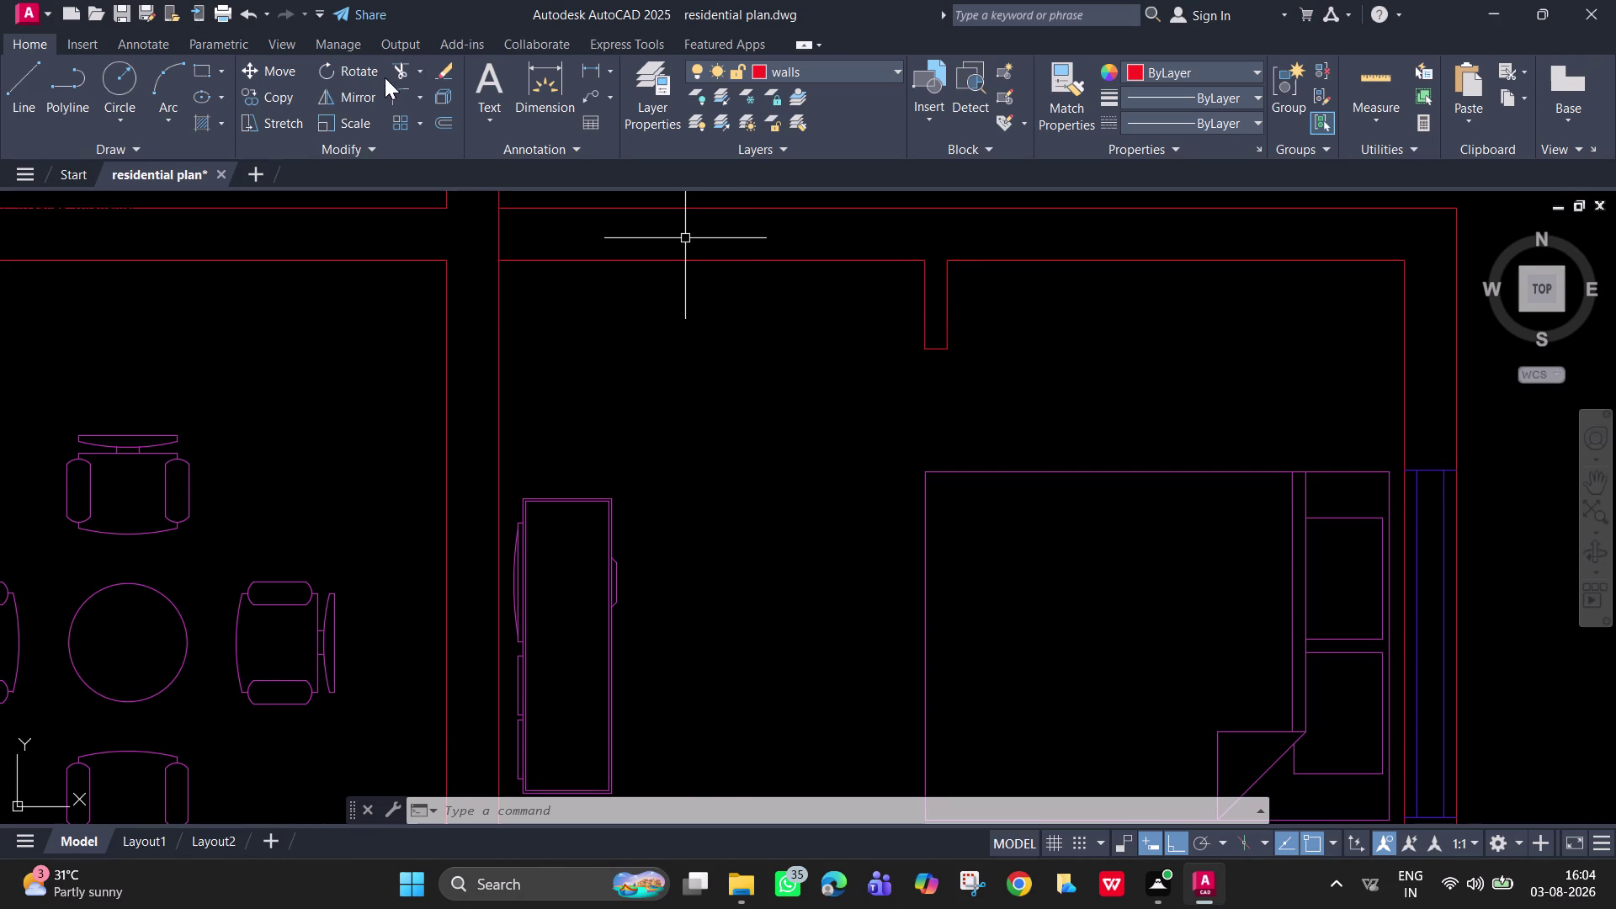
key(h)
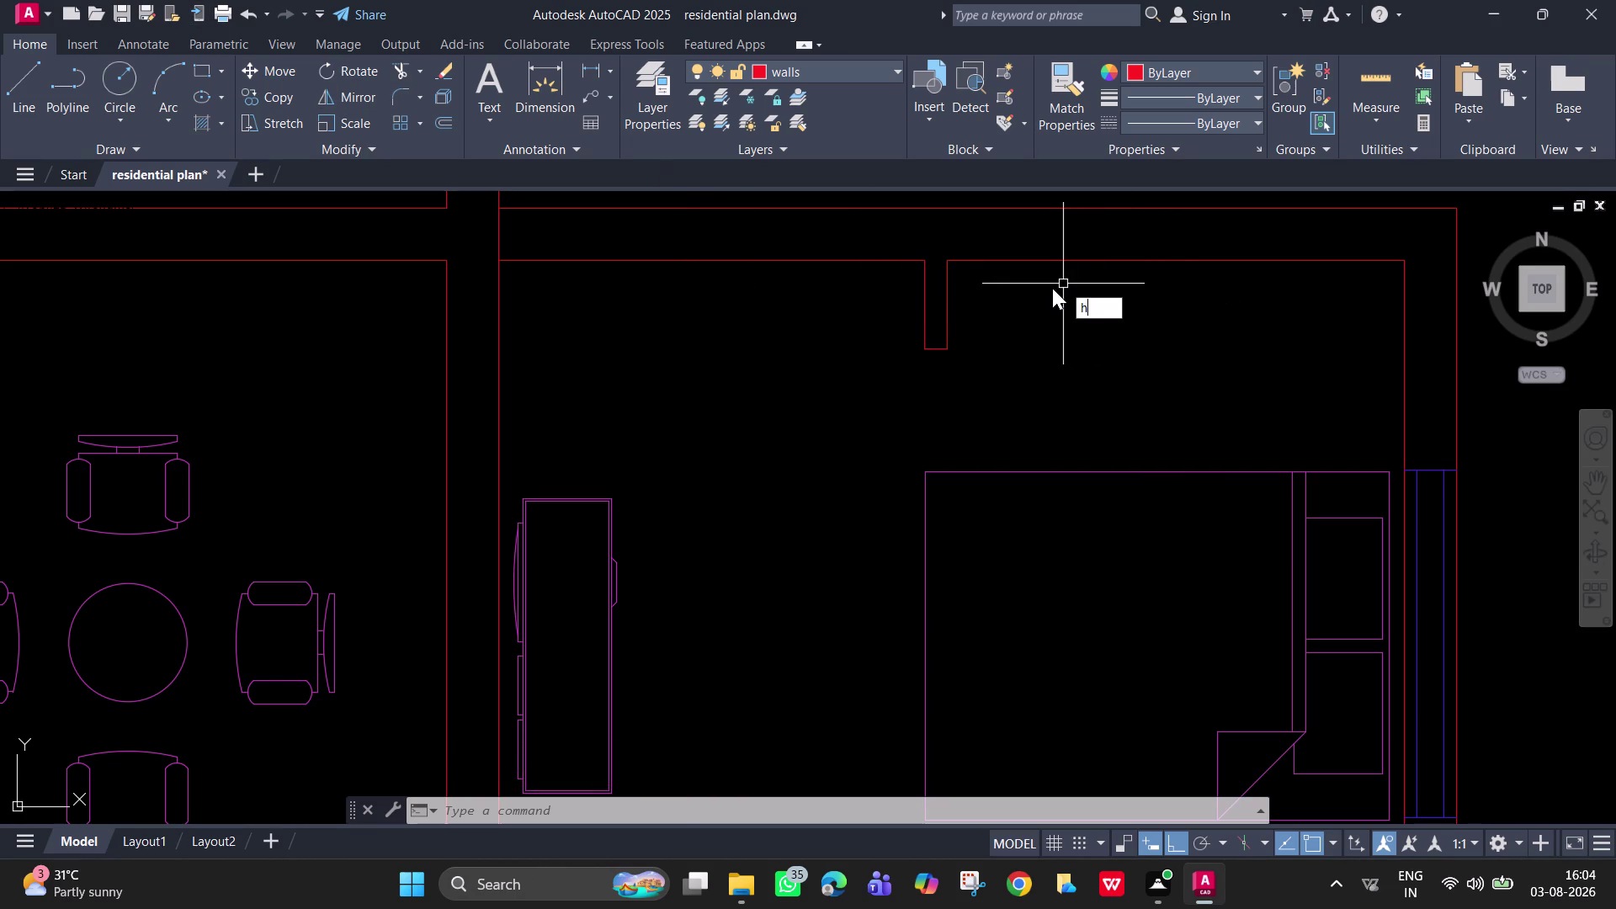
key(Return)
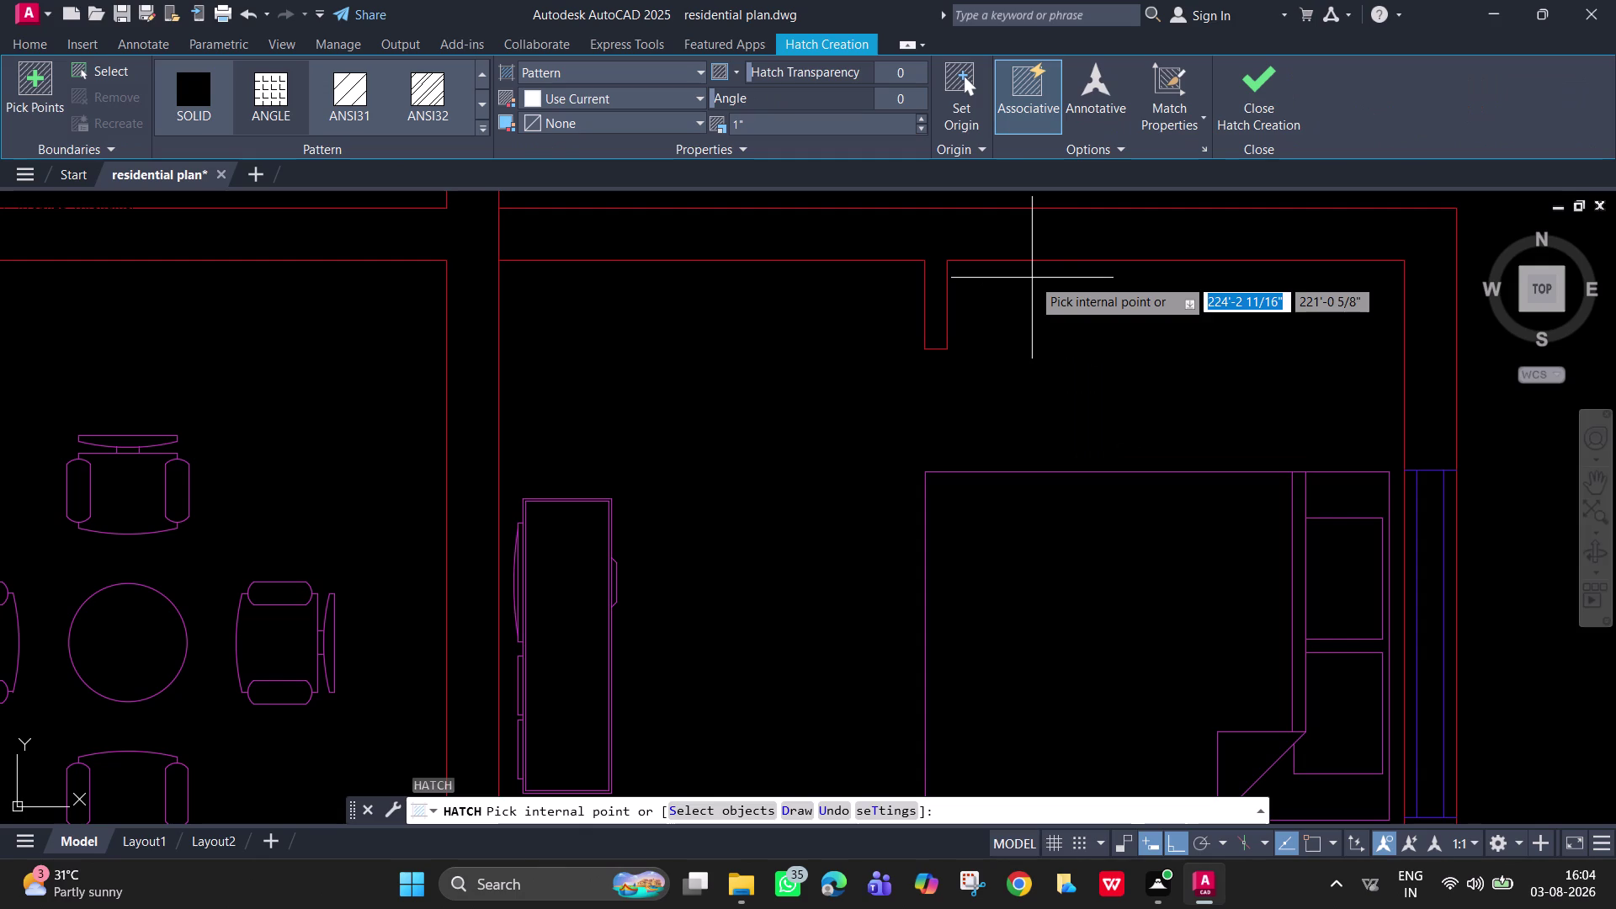
click(481, 103)
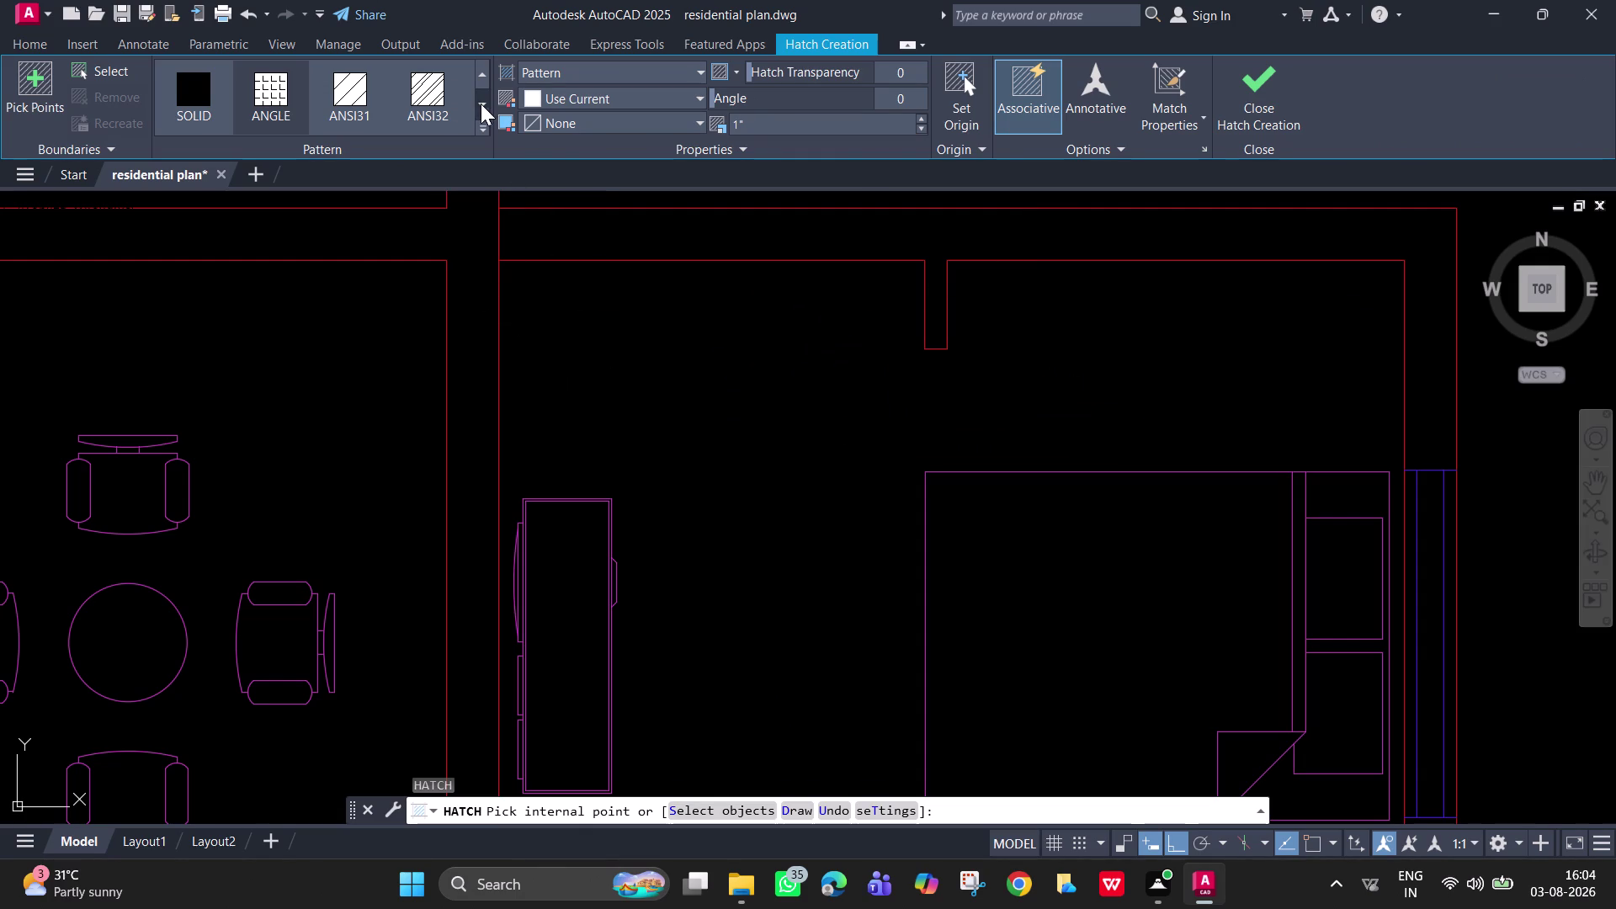
click(480, 103)
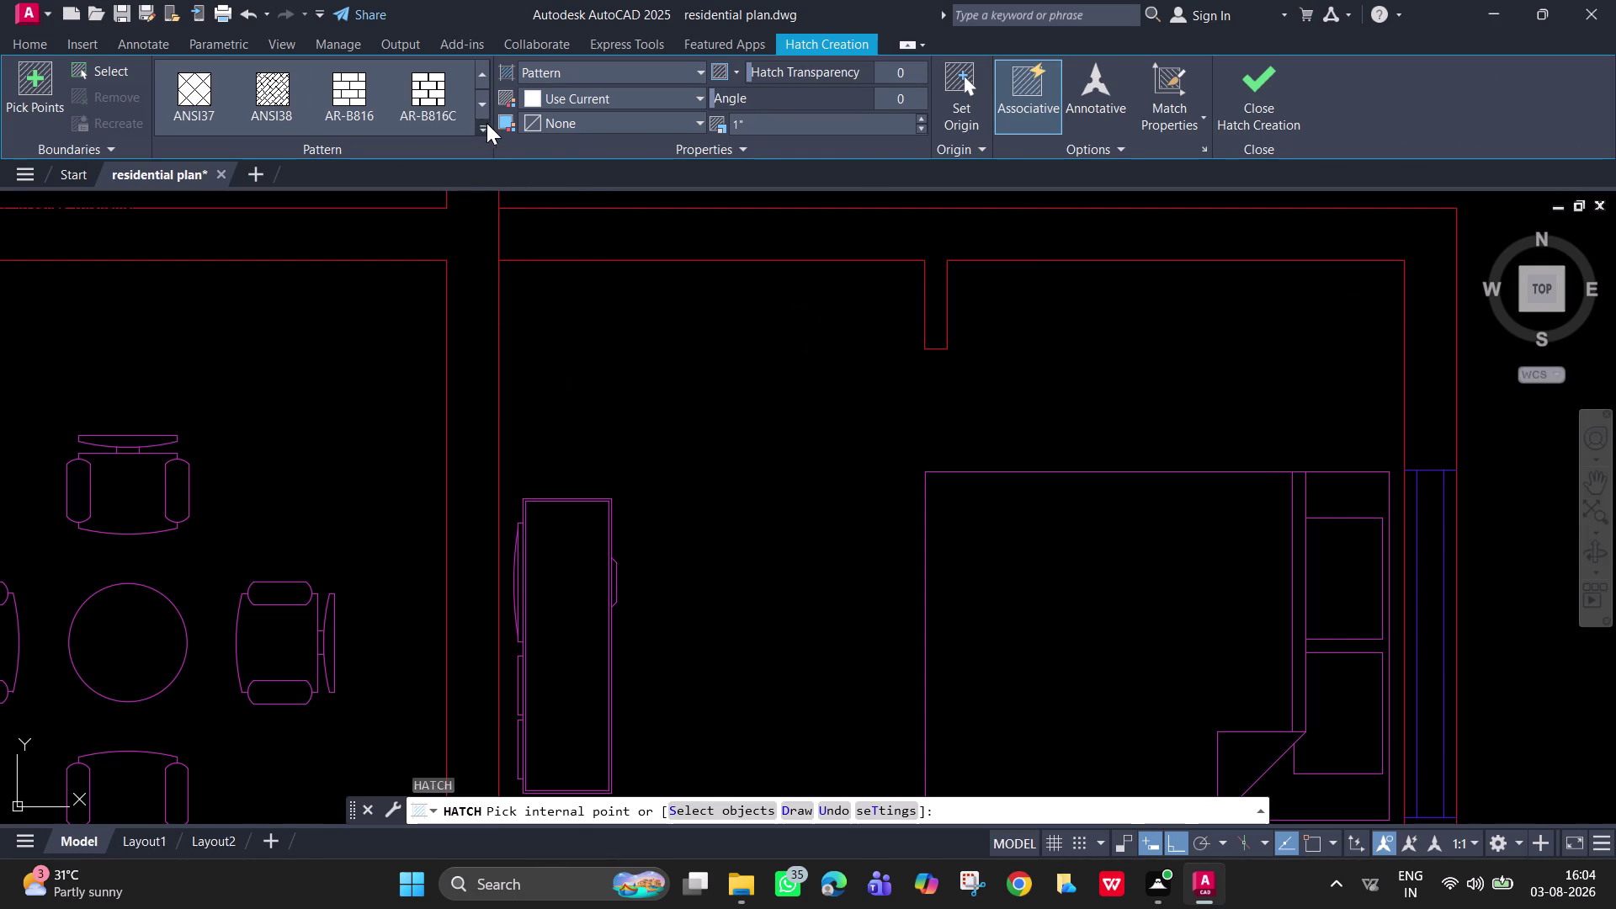
click(484, 123)
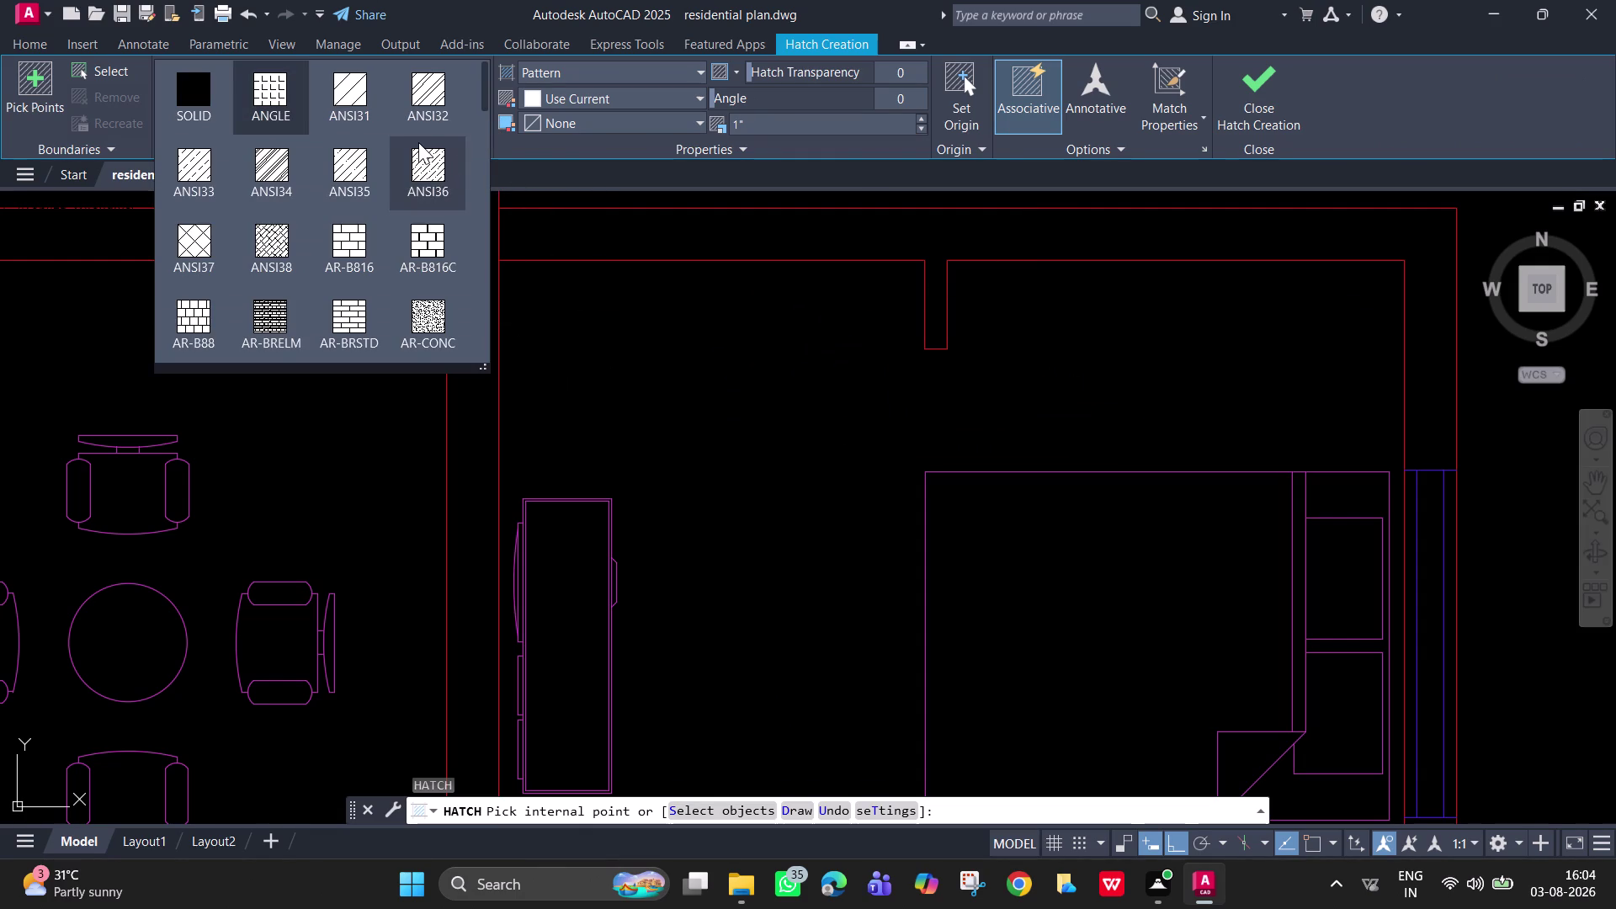
scroll(down, 3)
scroll(down, 3)
scroll(down, 3)
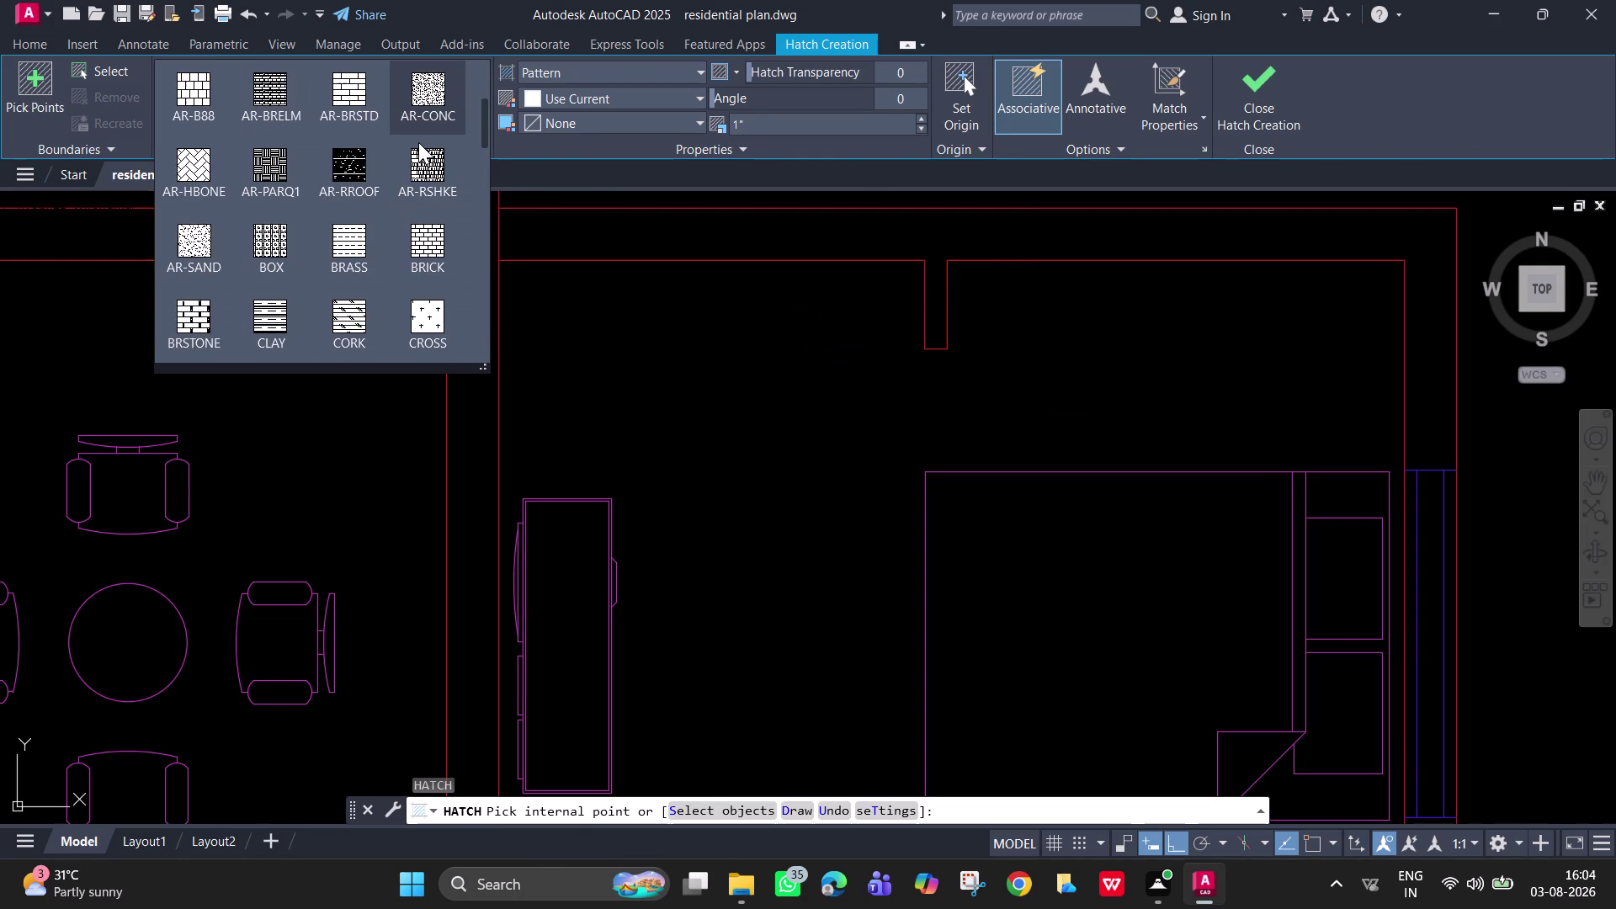
scroll(down, 3)
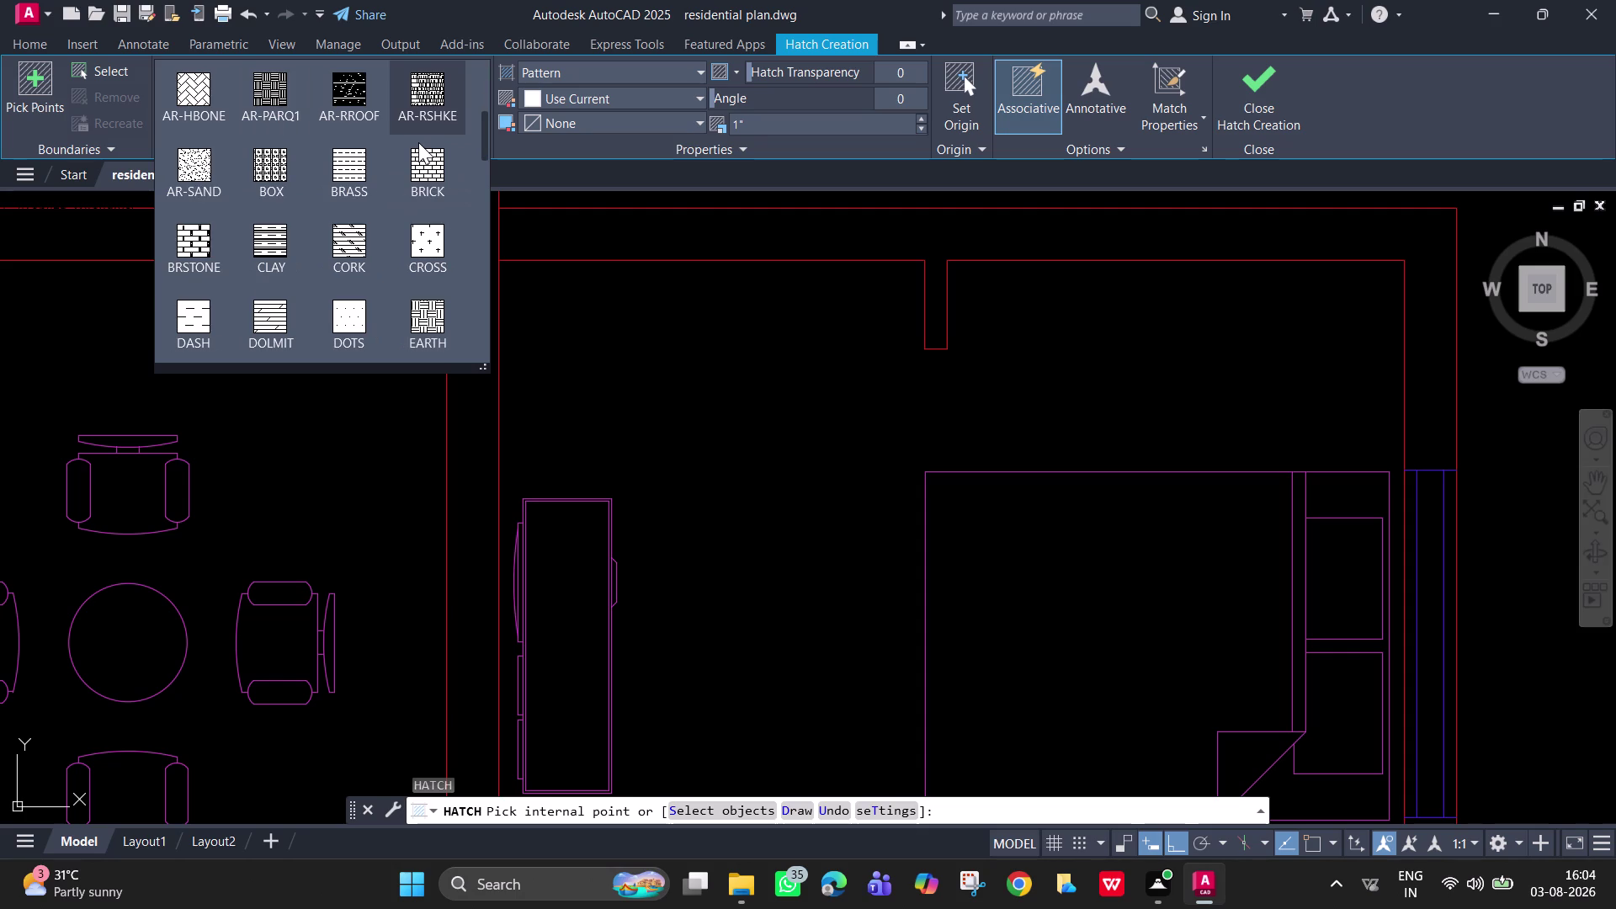
scroll(down, 3)
scroll(down, 3)
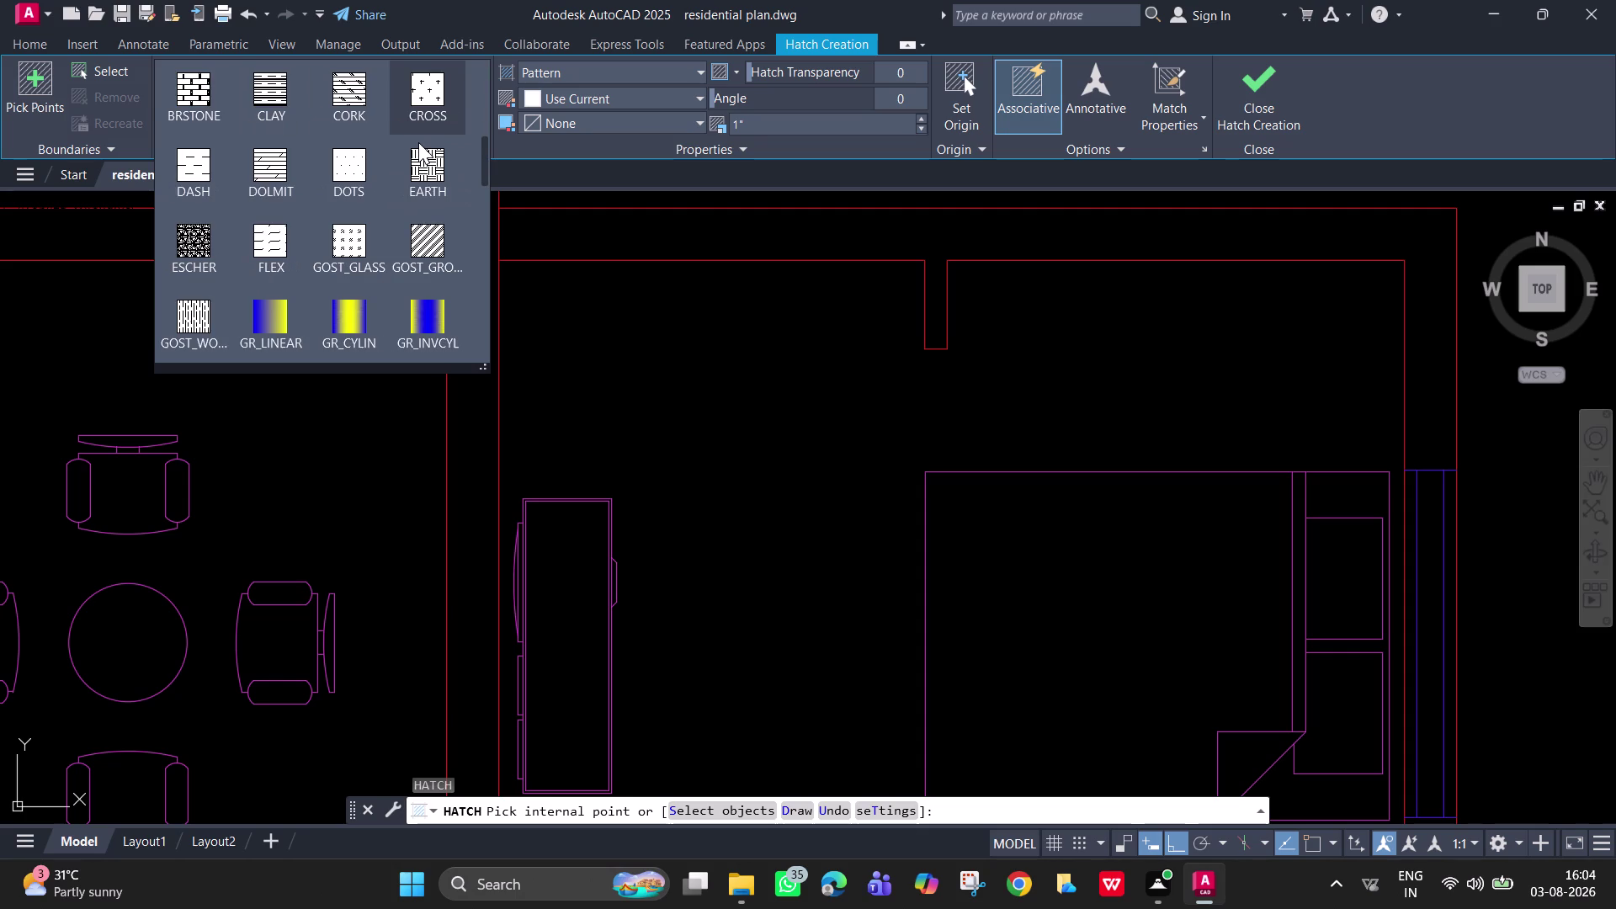
scroll(down, 3)
scroll(down, 3)
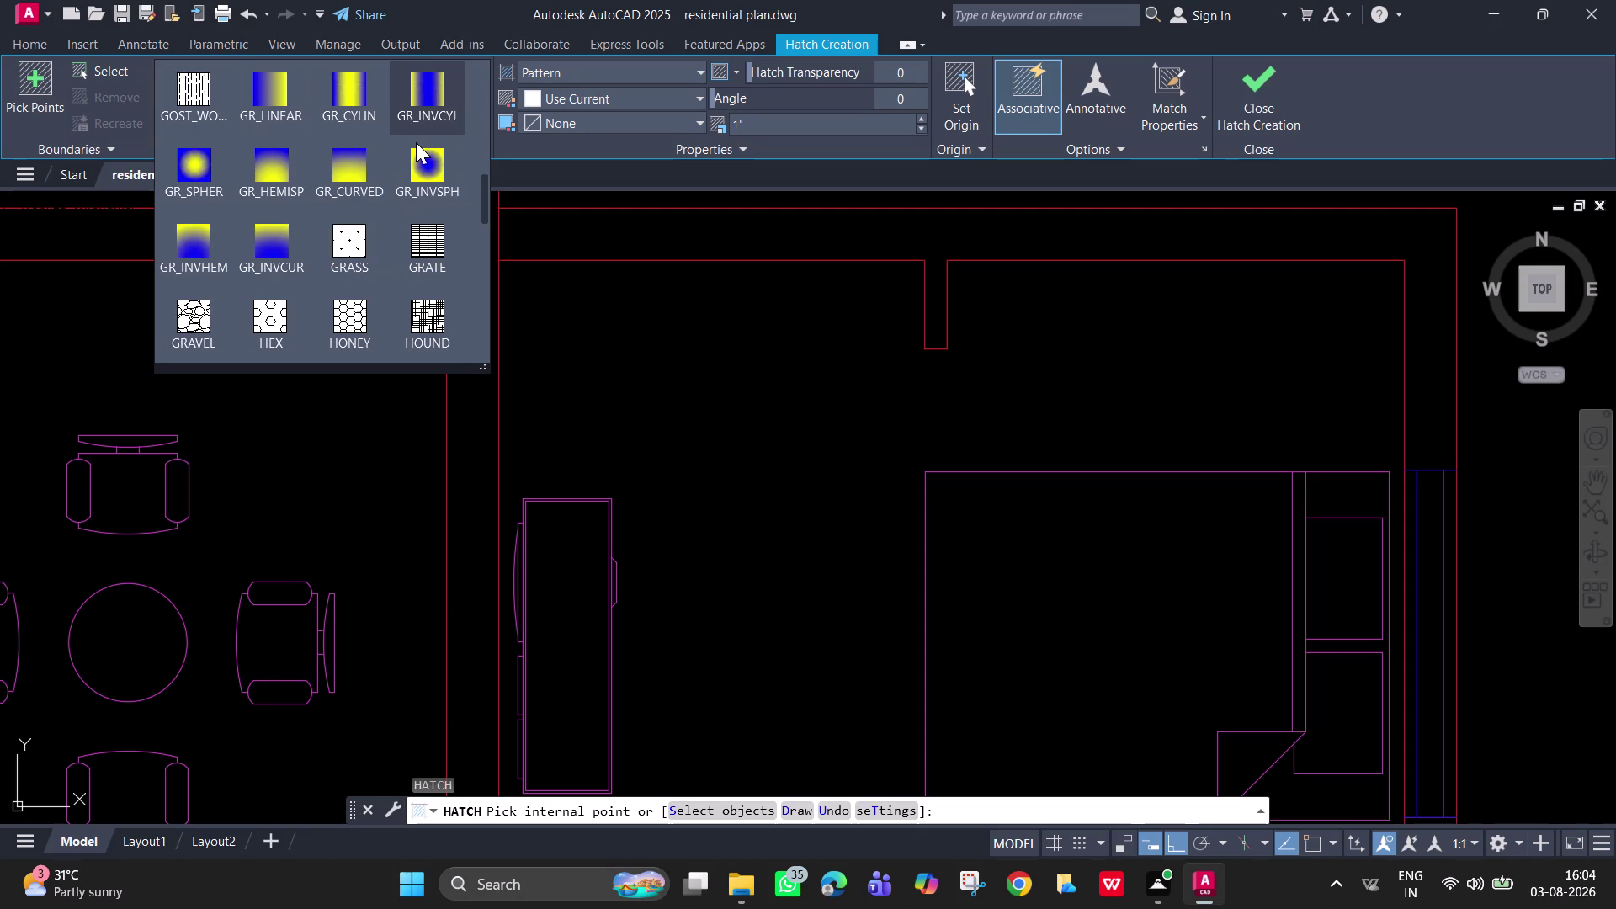
scroll(down, 3)
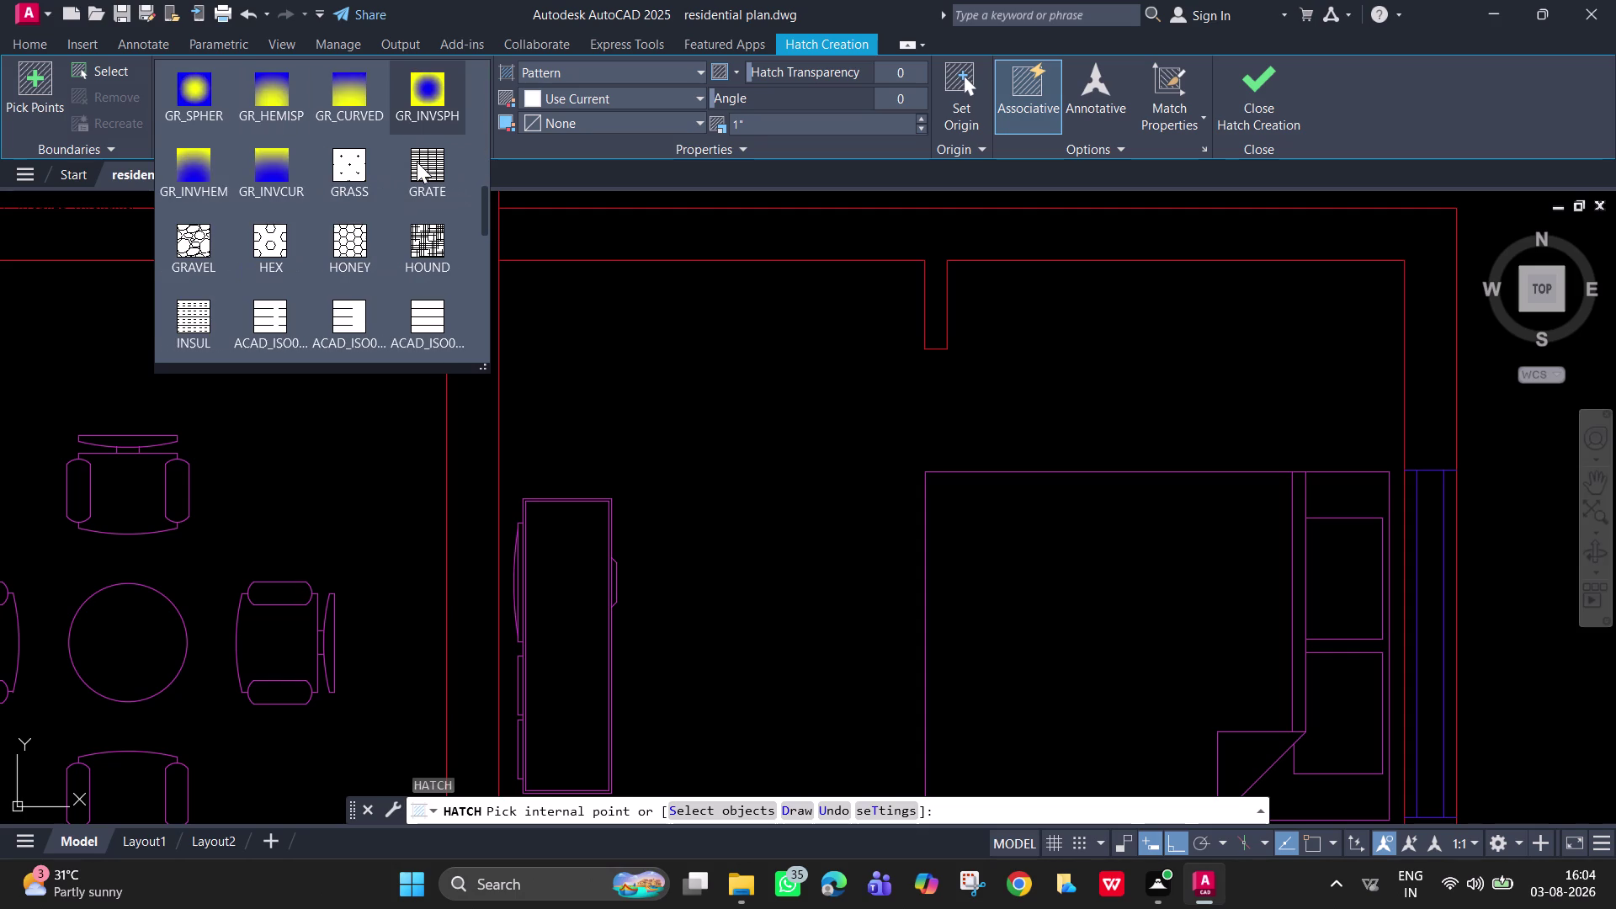
scroll(down, 3)
scroll(down, 3)
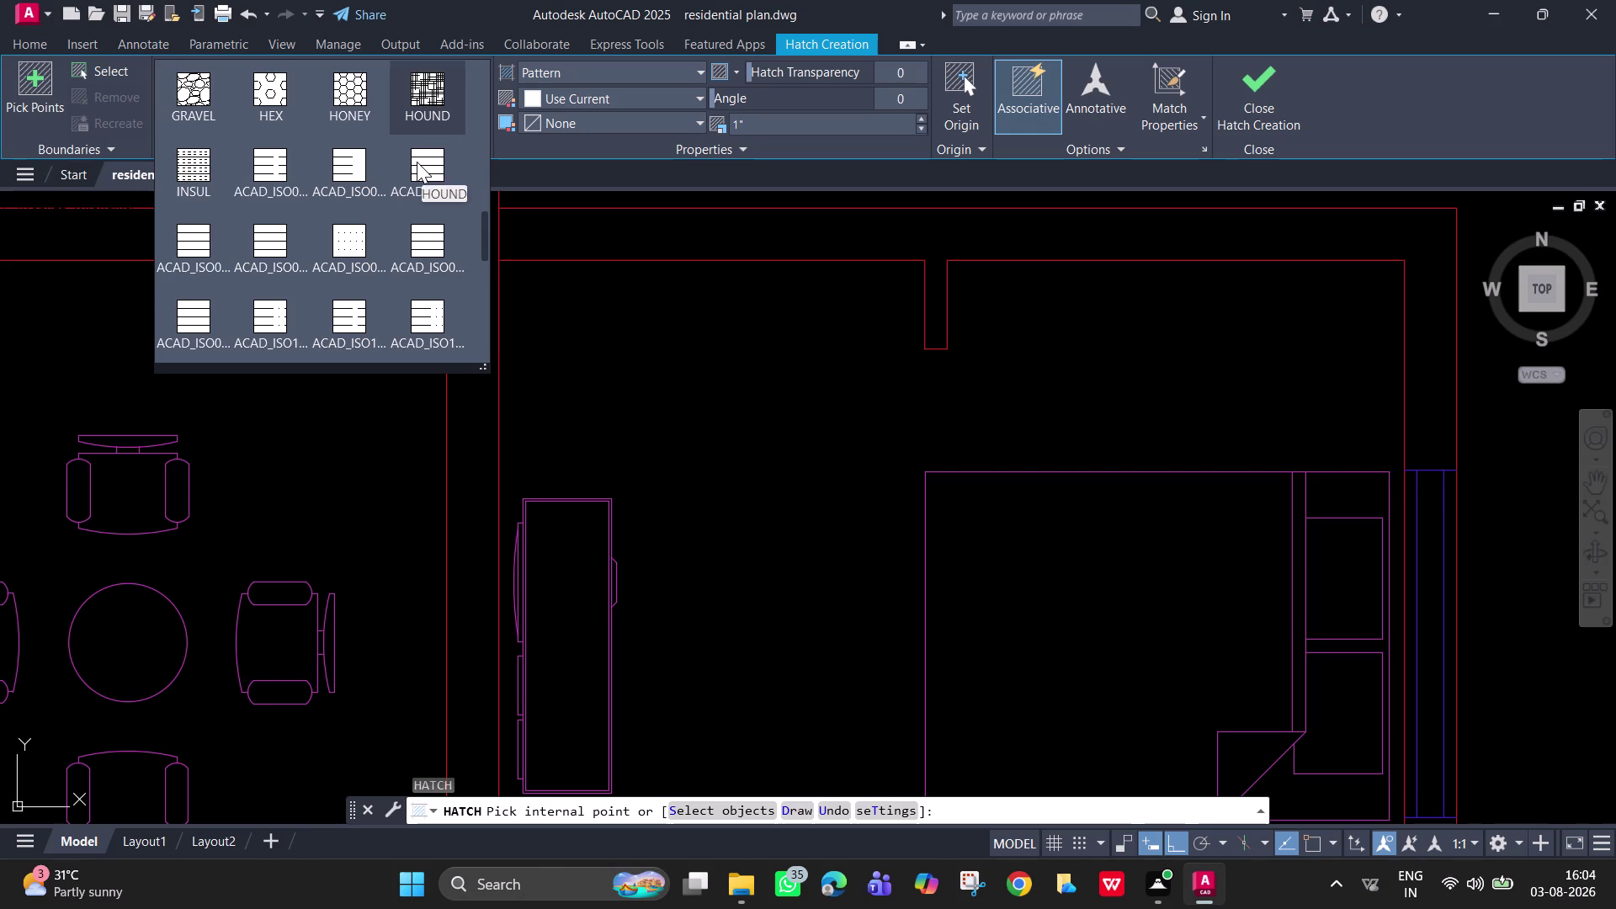
scroll(down, 3)
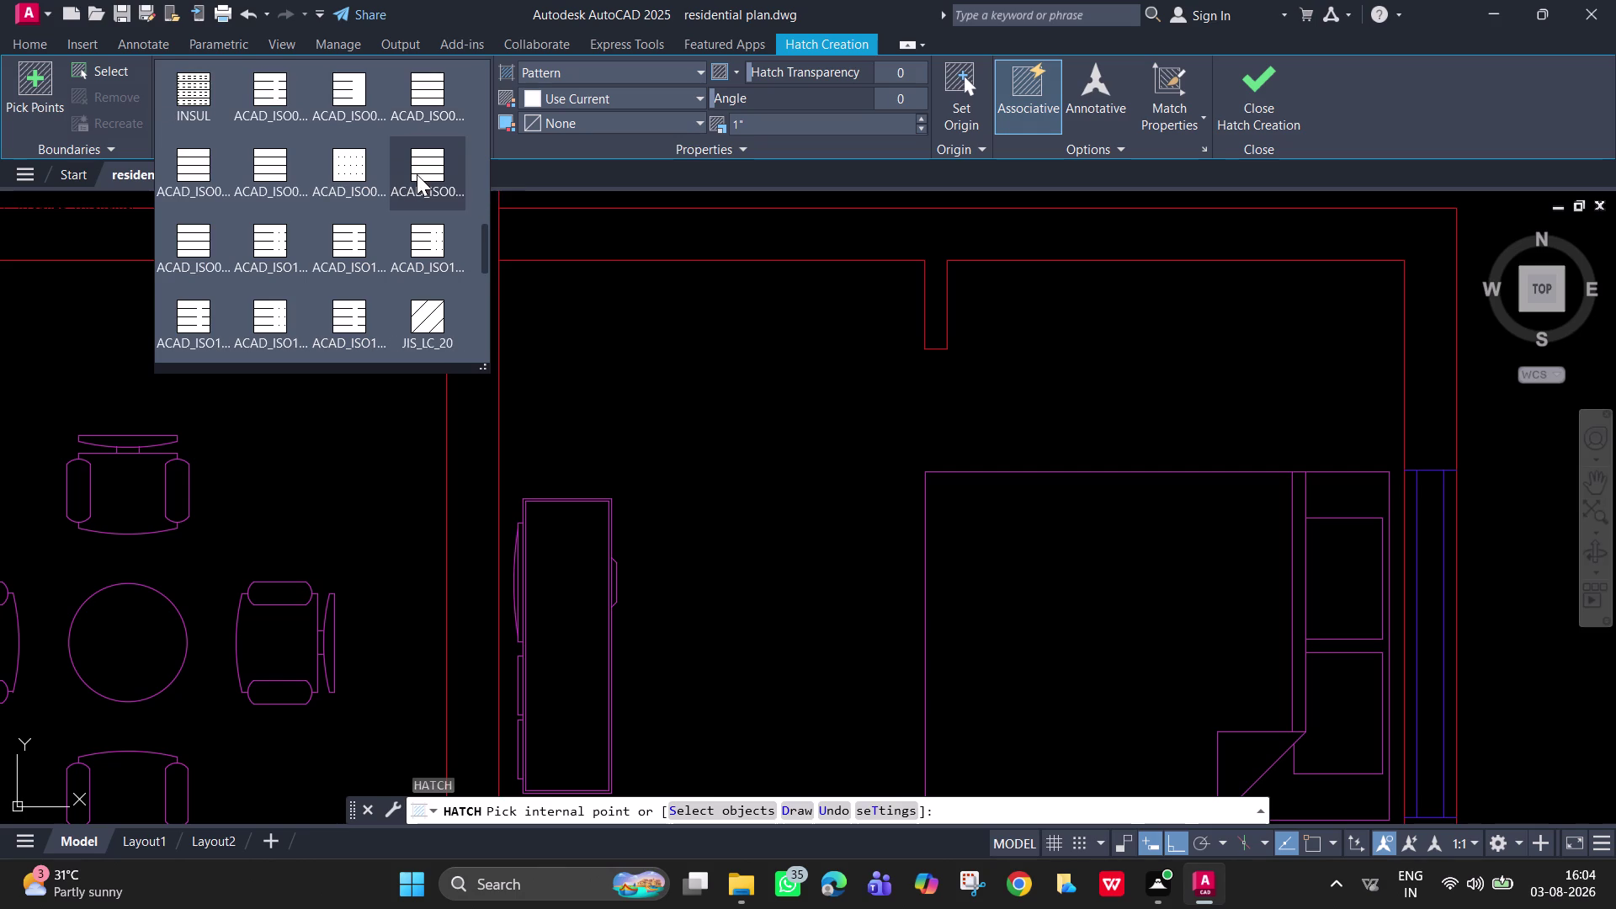
scroll(down, 3)
scroll(down, 3)
scroll(down, 3)
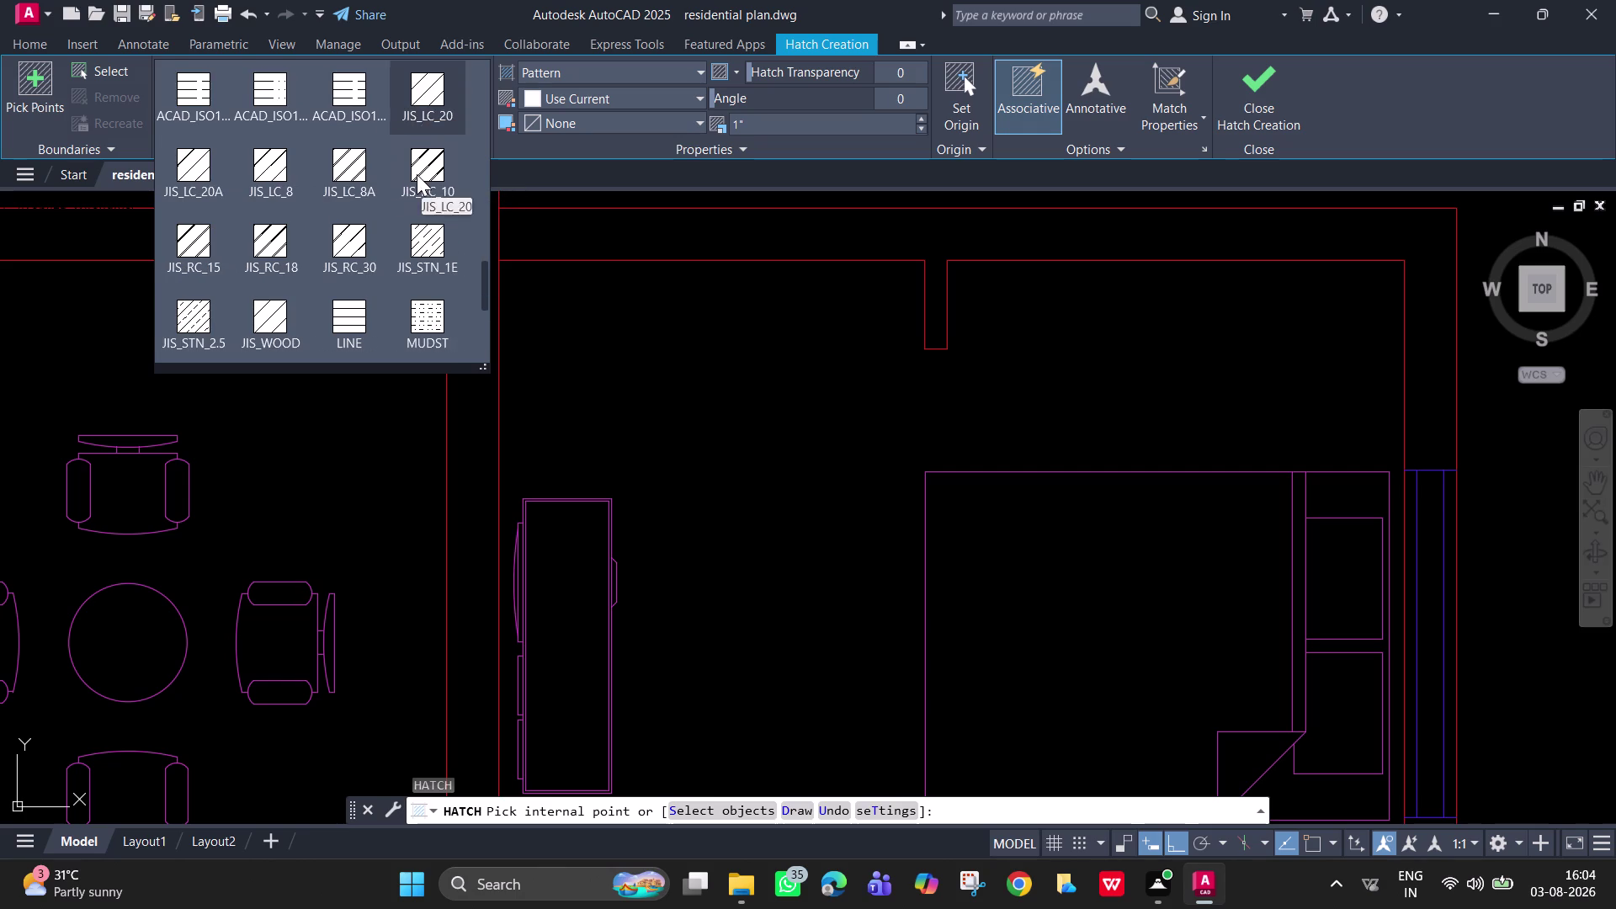
scroll(down, 3)
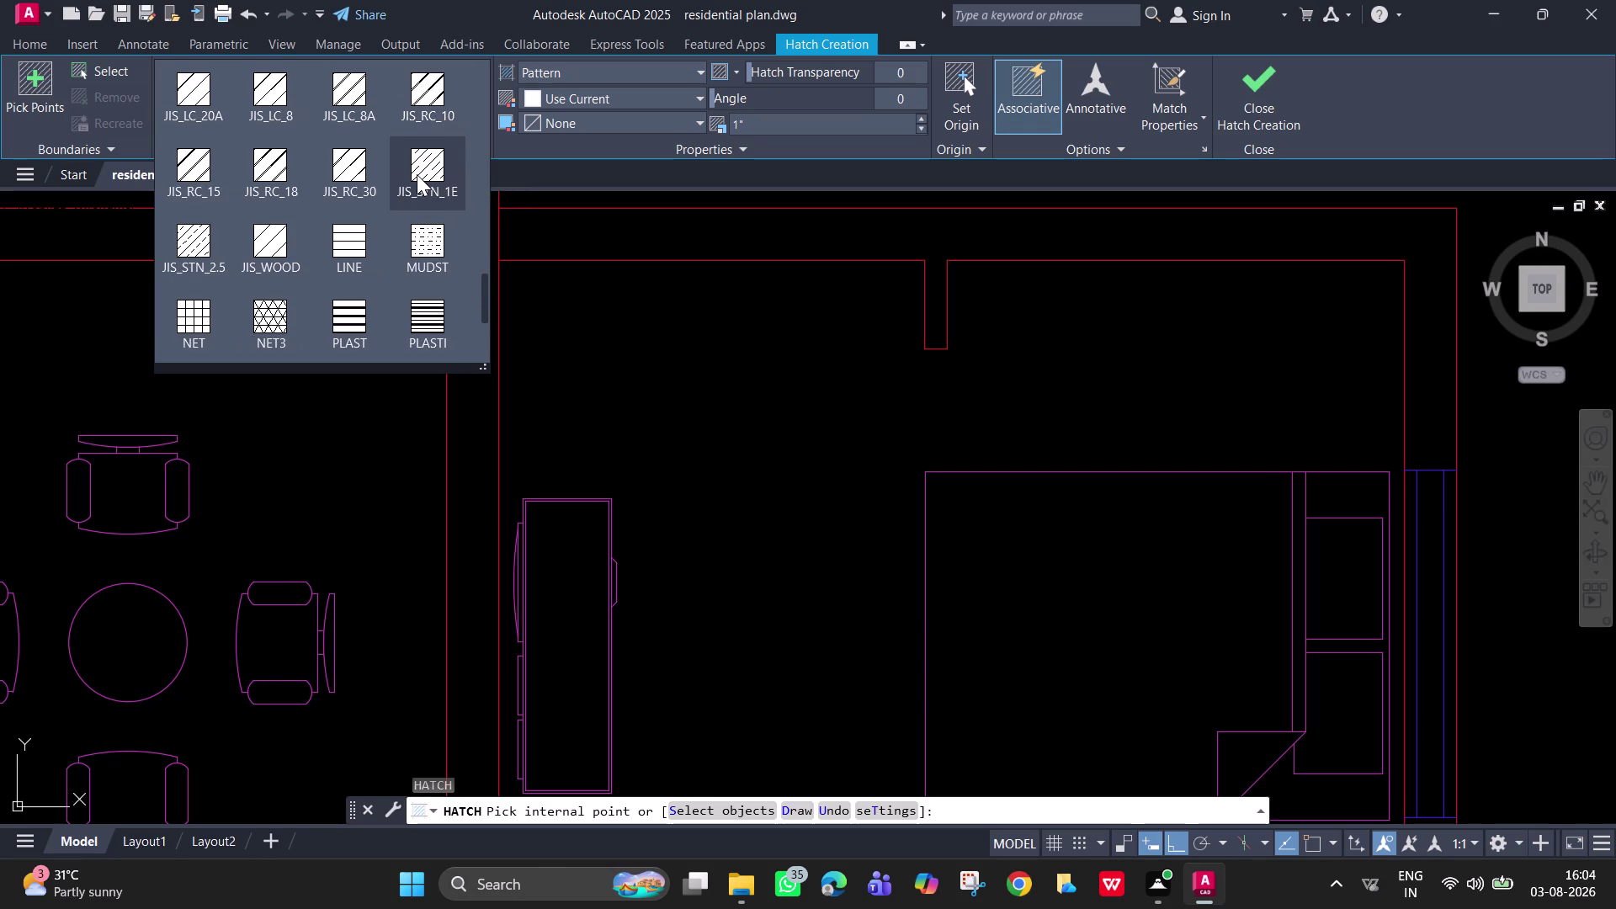
scroll(down, 3)
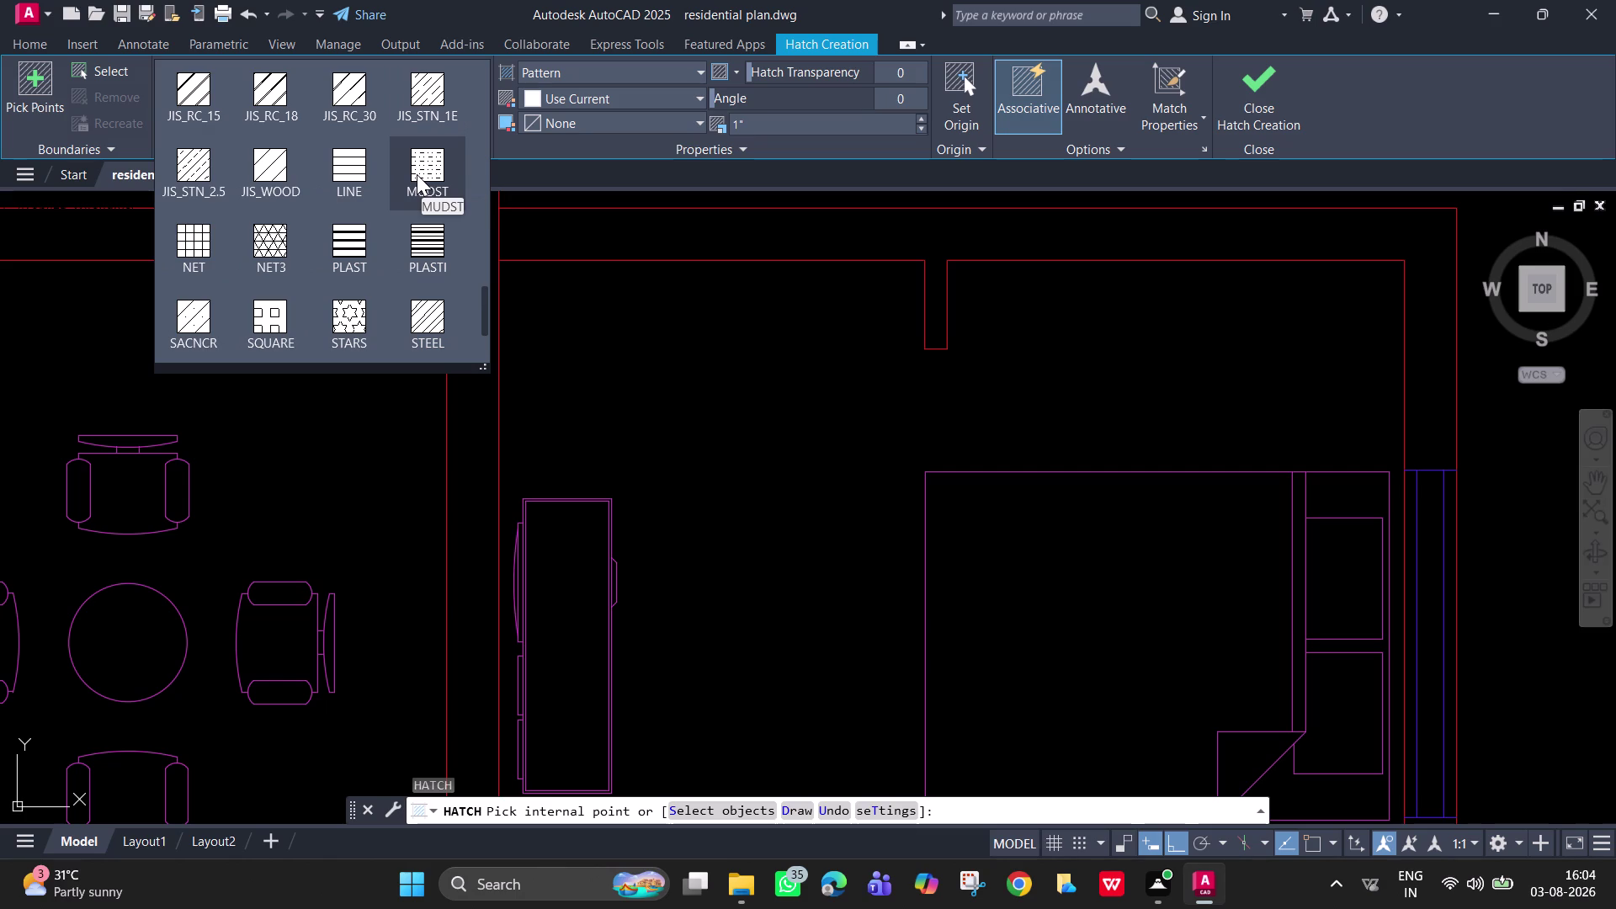
scroll(down, 3)
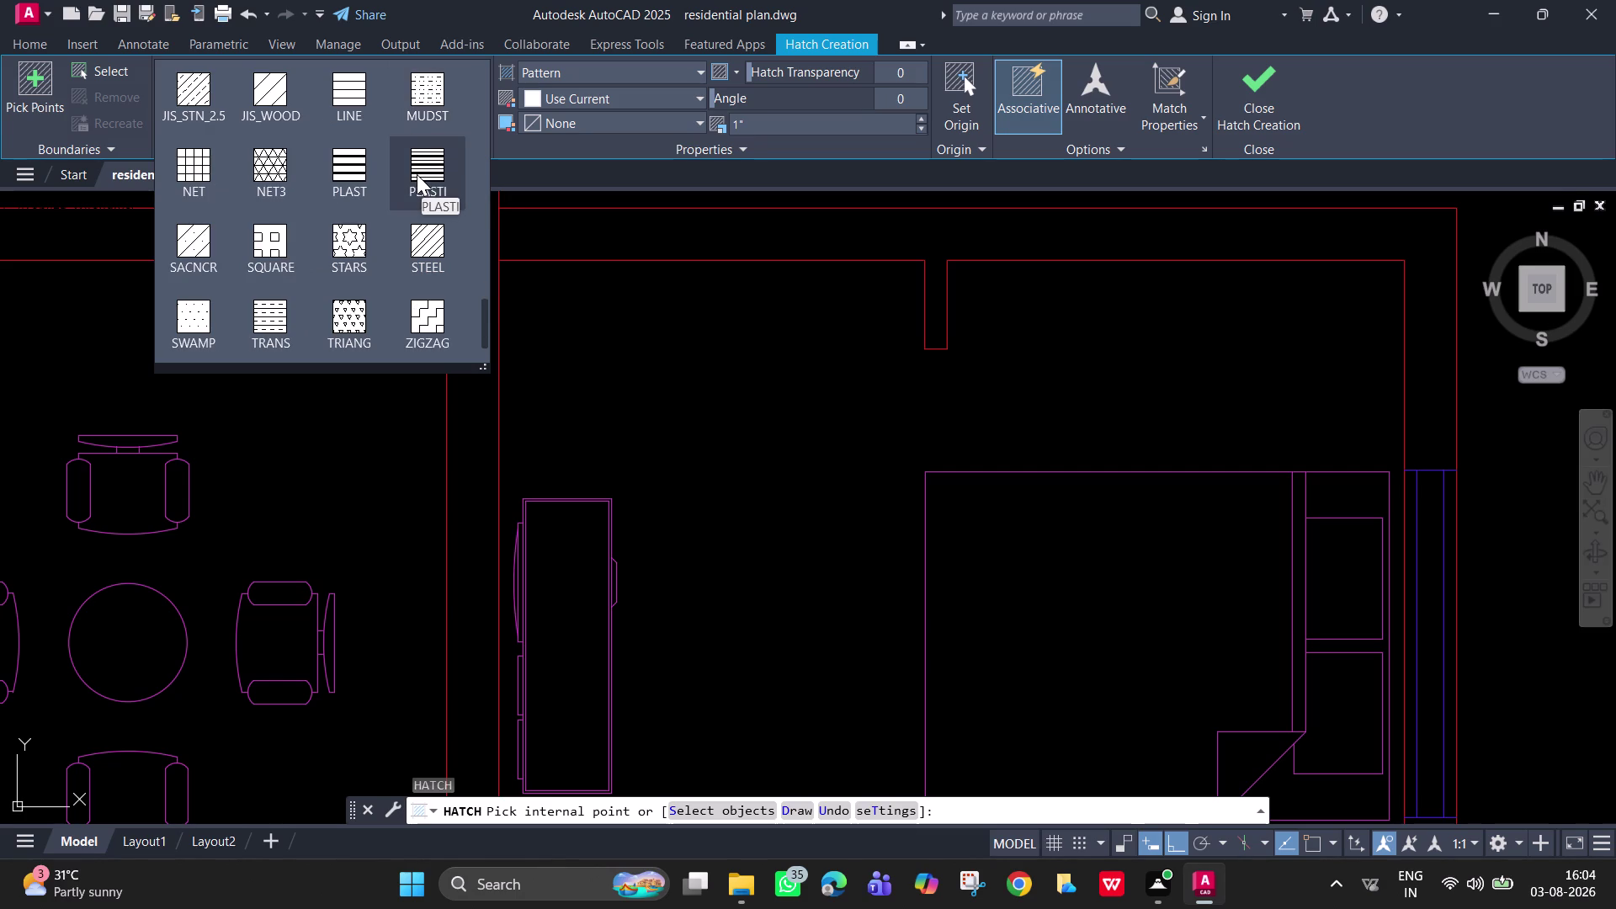
scroll(down, 3)
scroll(down, 3)
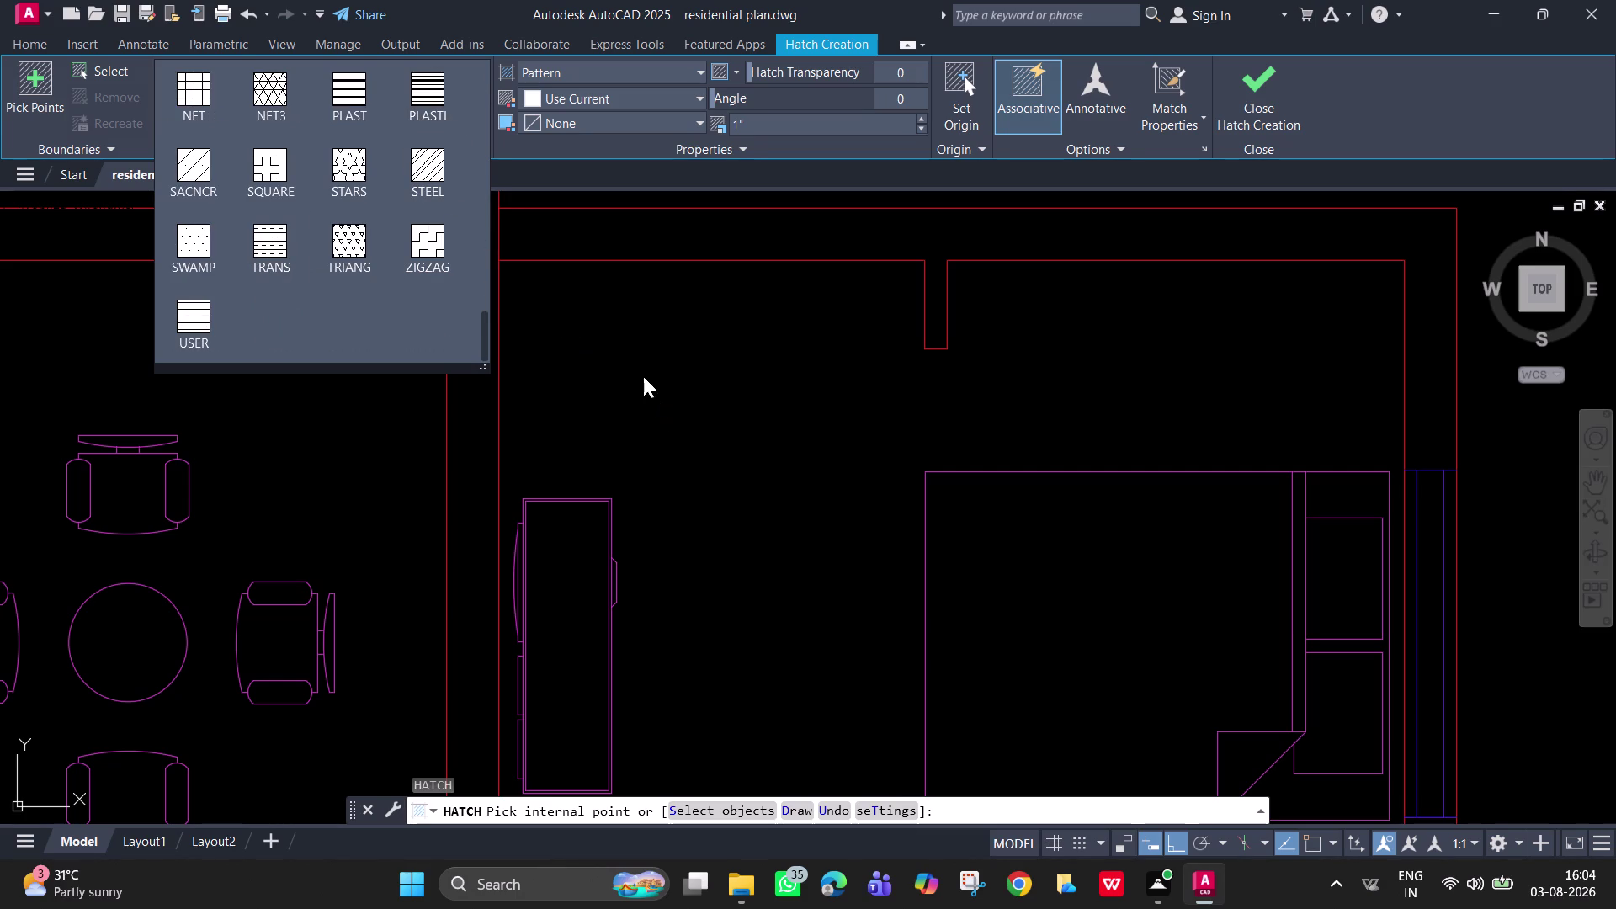
key(Escape)
key(Escape)
key(Escape)
key(Escape)
key(Escape)
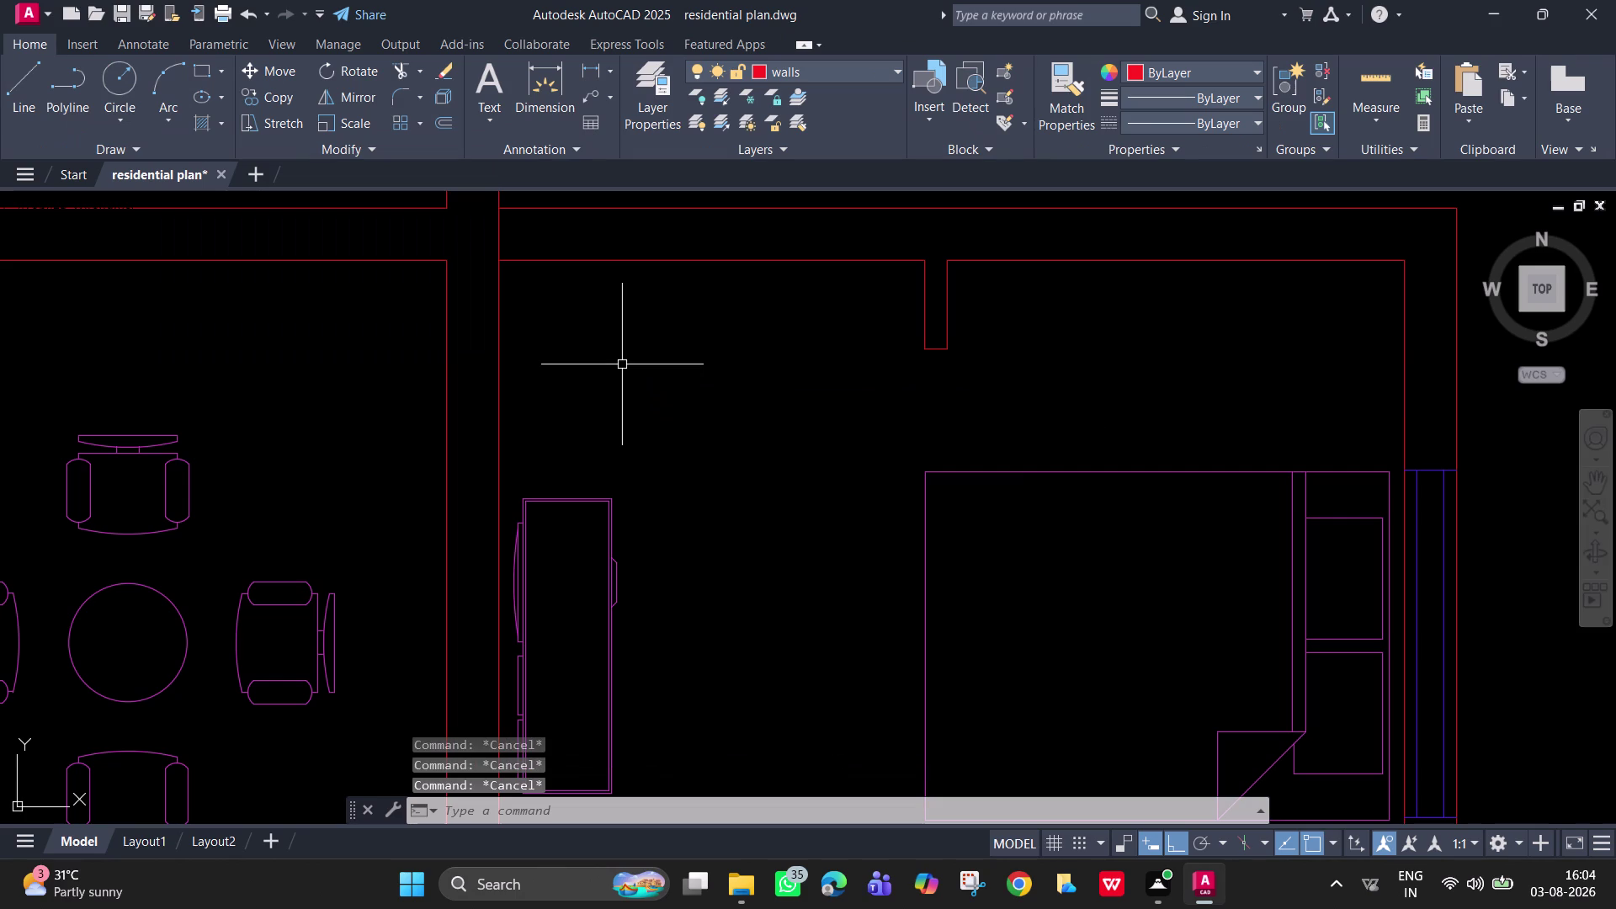
Draw a horizontal wall line from the notch corner to the right-hand wall.
scroll(up, 3)
middle_drag(1096, 409, 989, 538)
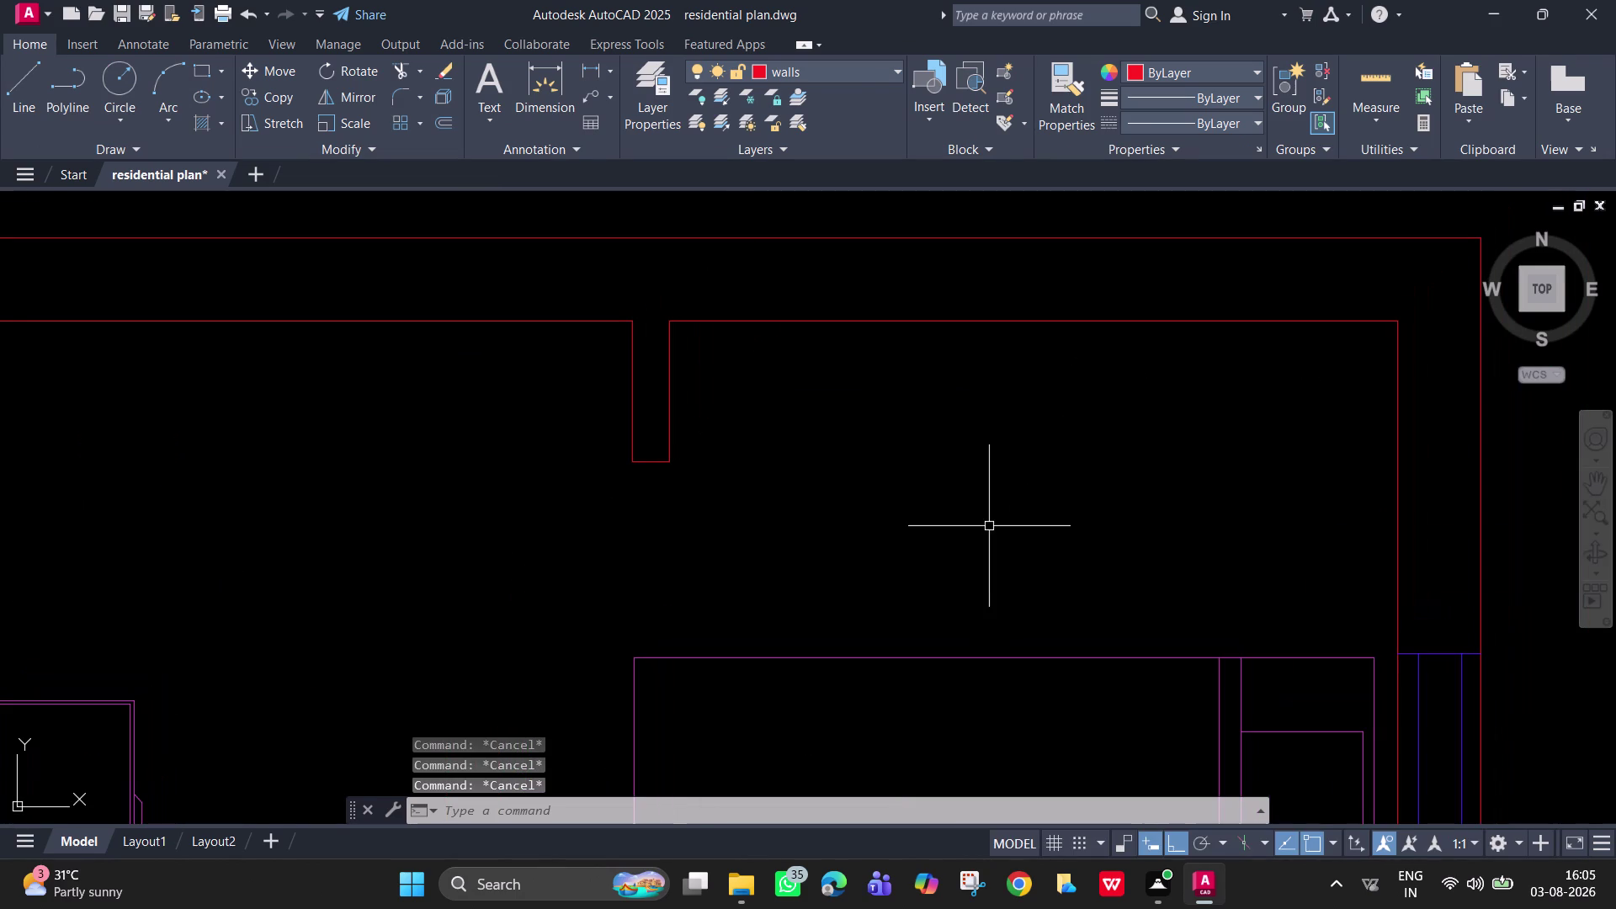
key(l)
key(Return)
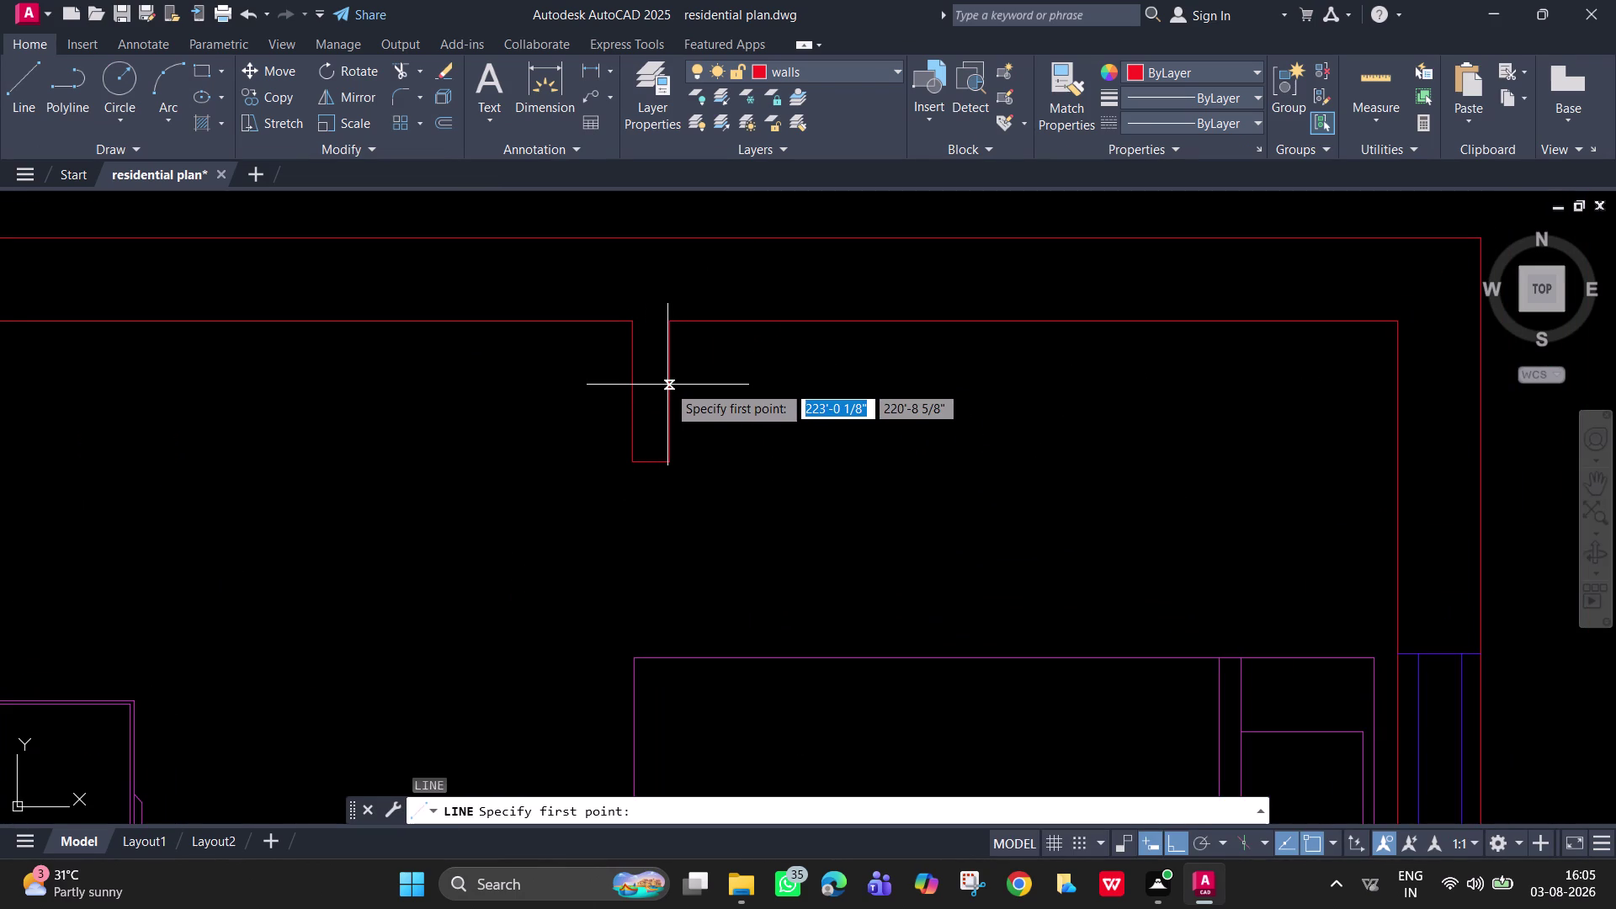
click(668, 392)
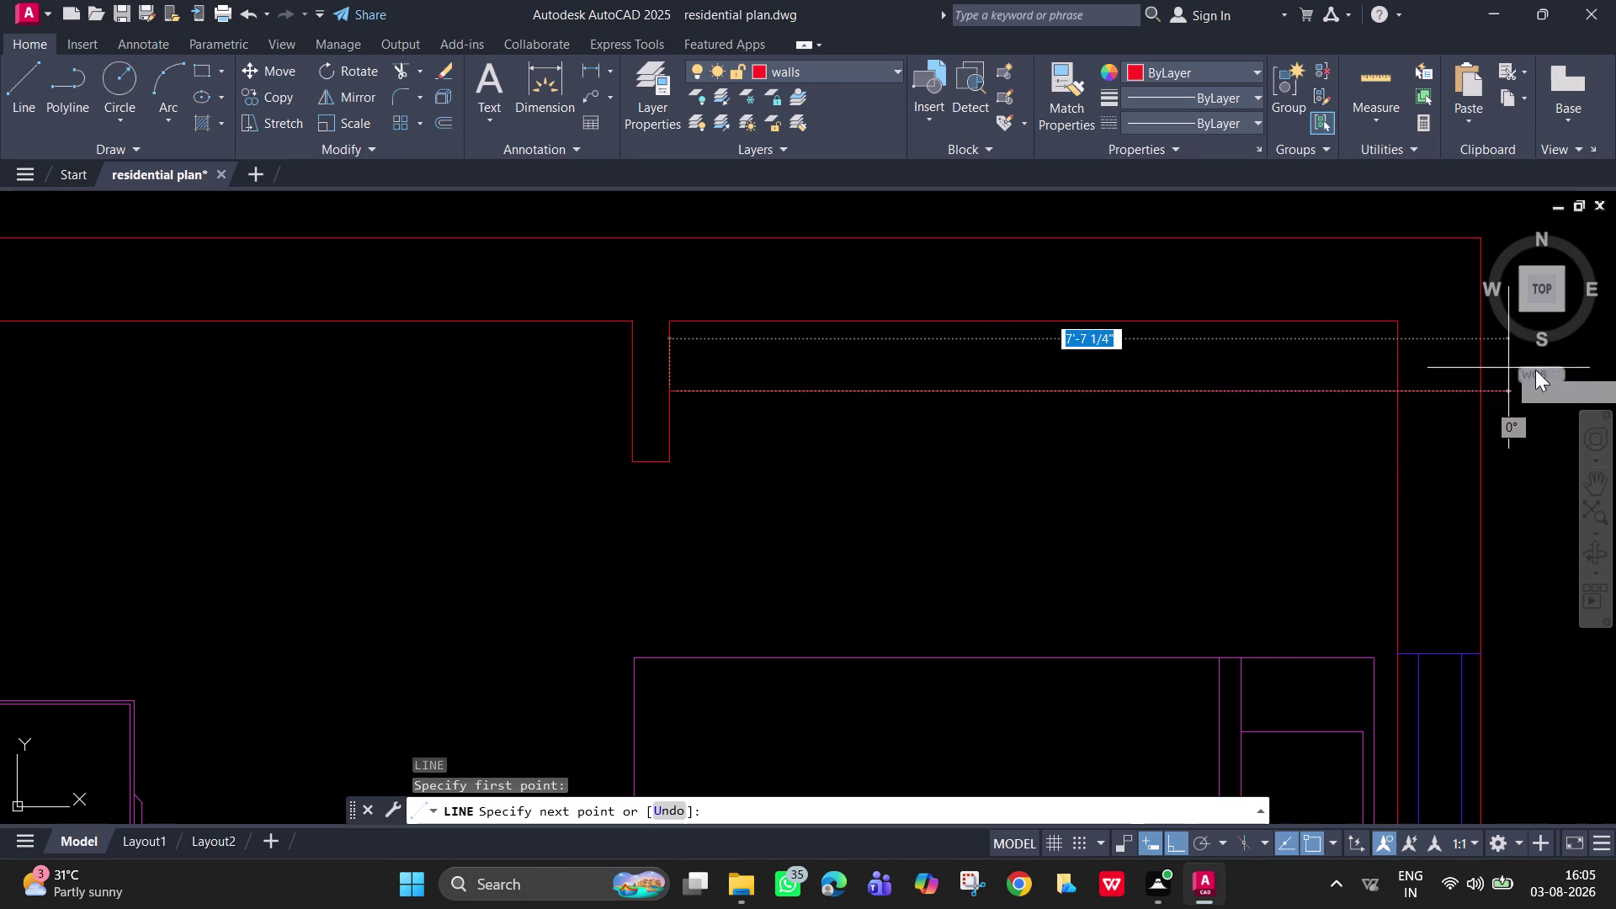
click(1396, 391)
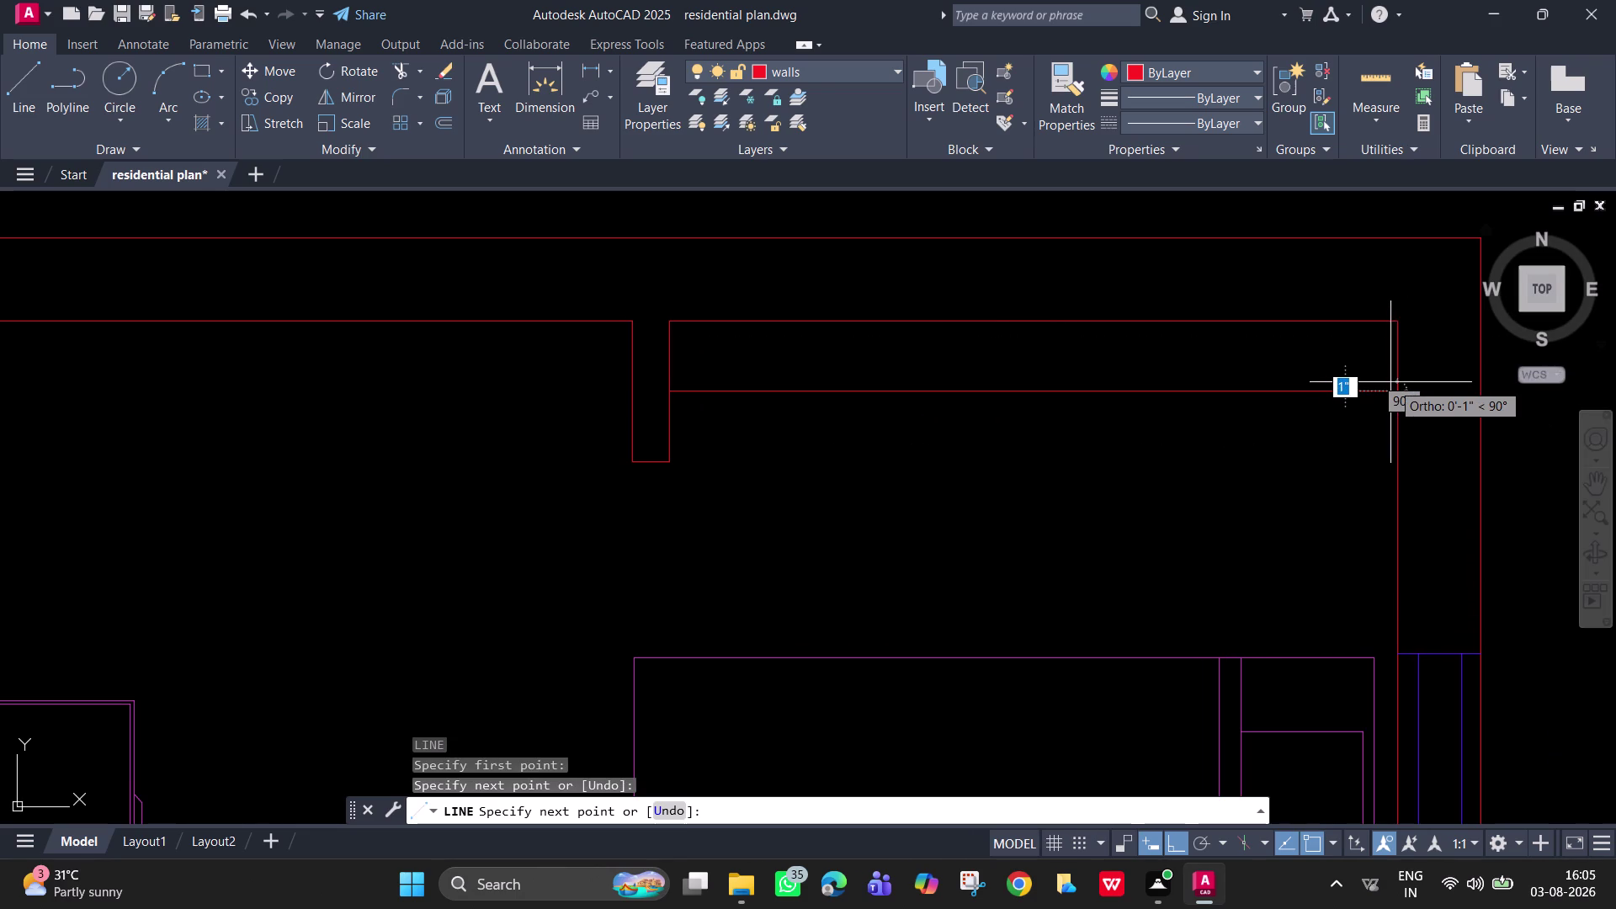
key(space)
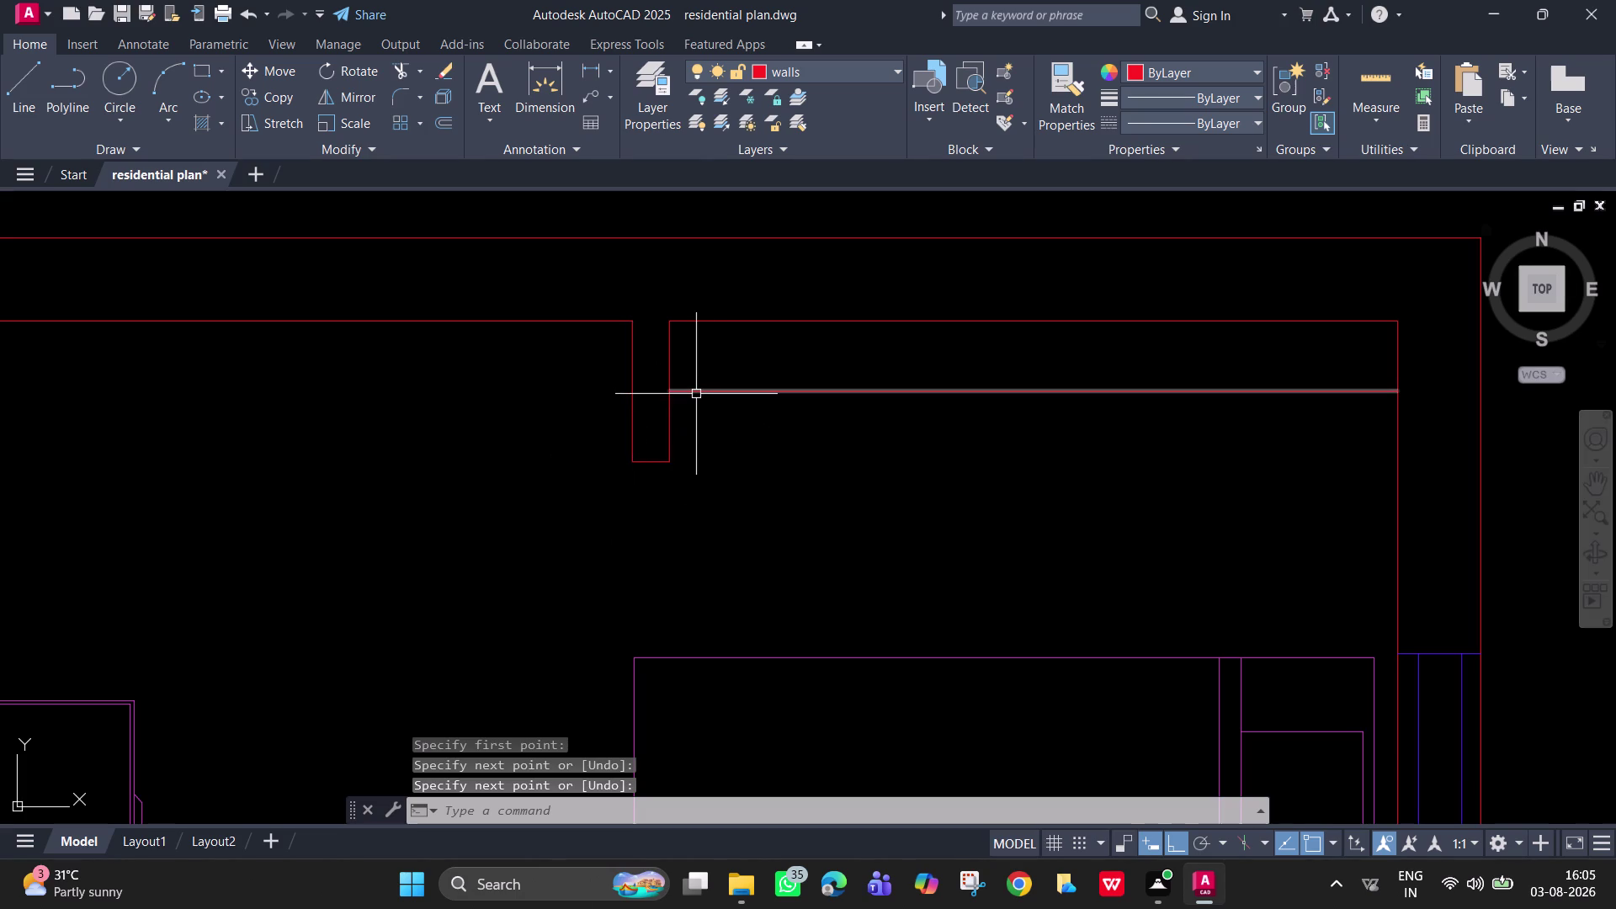
scroll(down, 3)
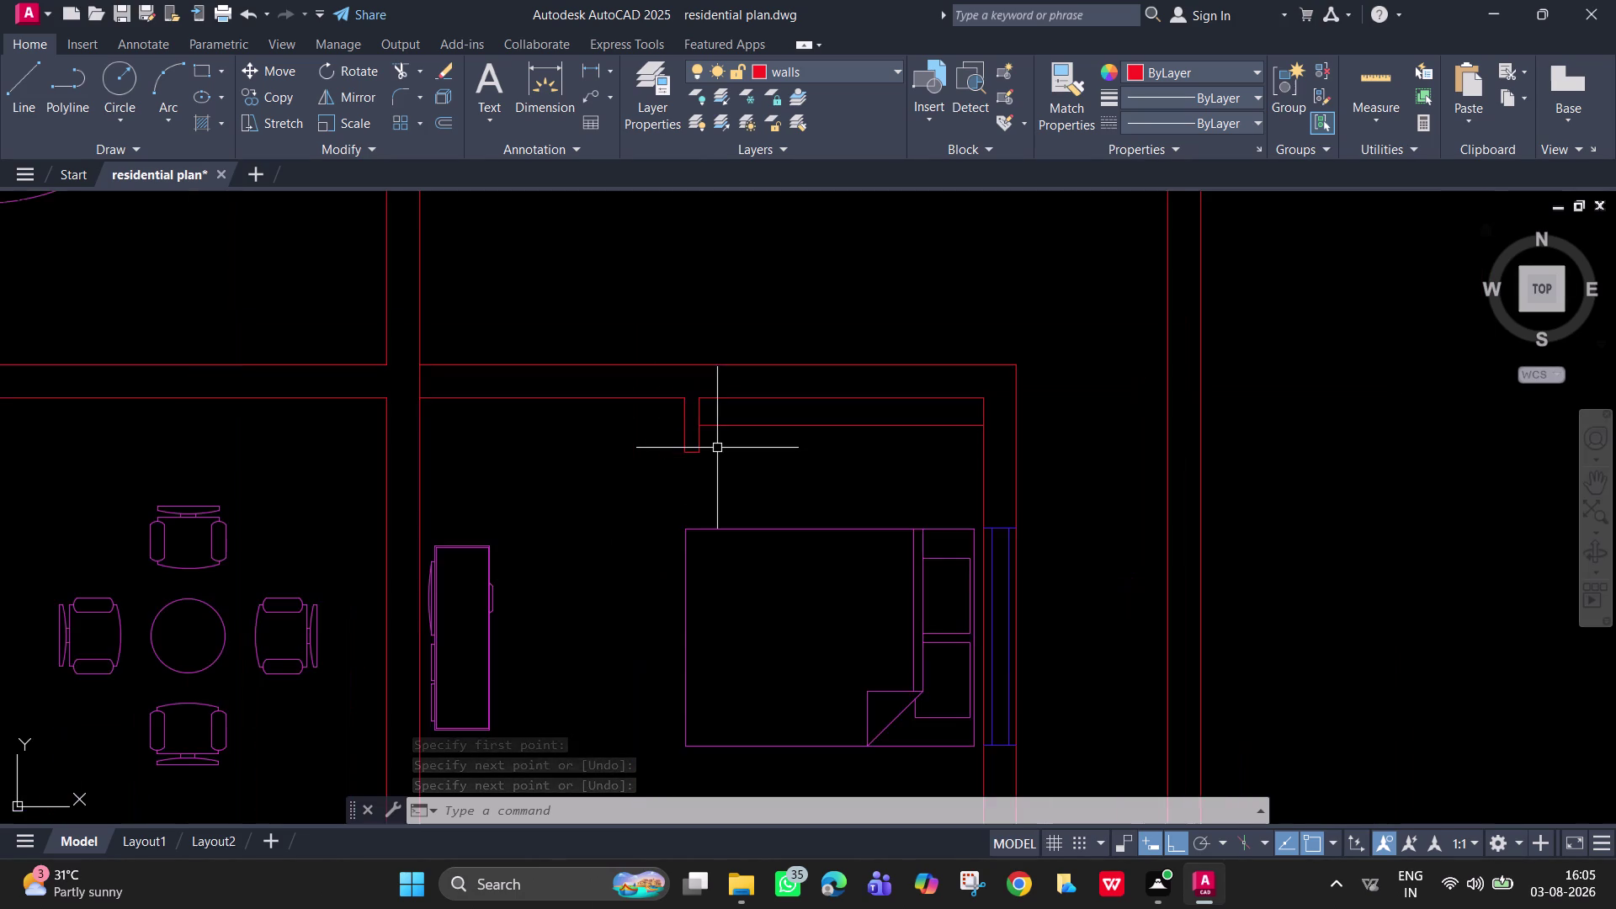
scroll(up, 3)
middle_drag(717, 448, 583, 465)
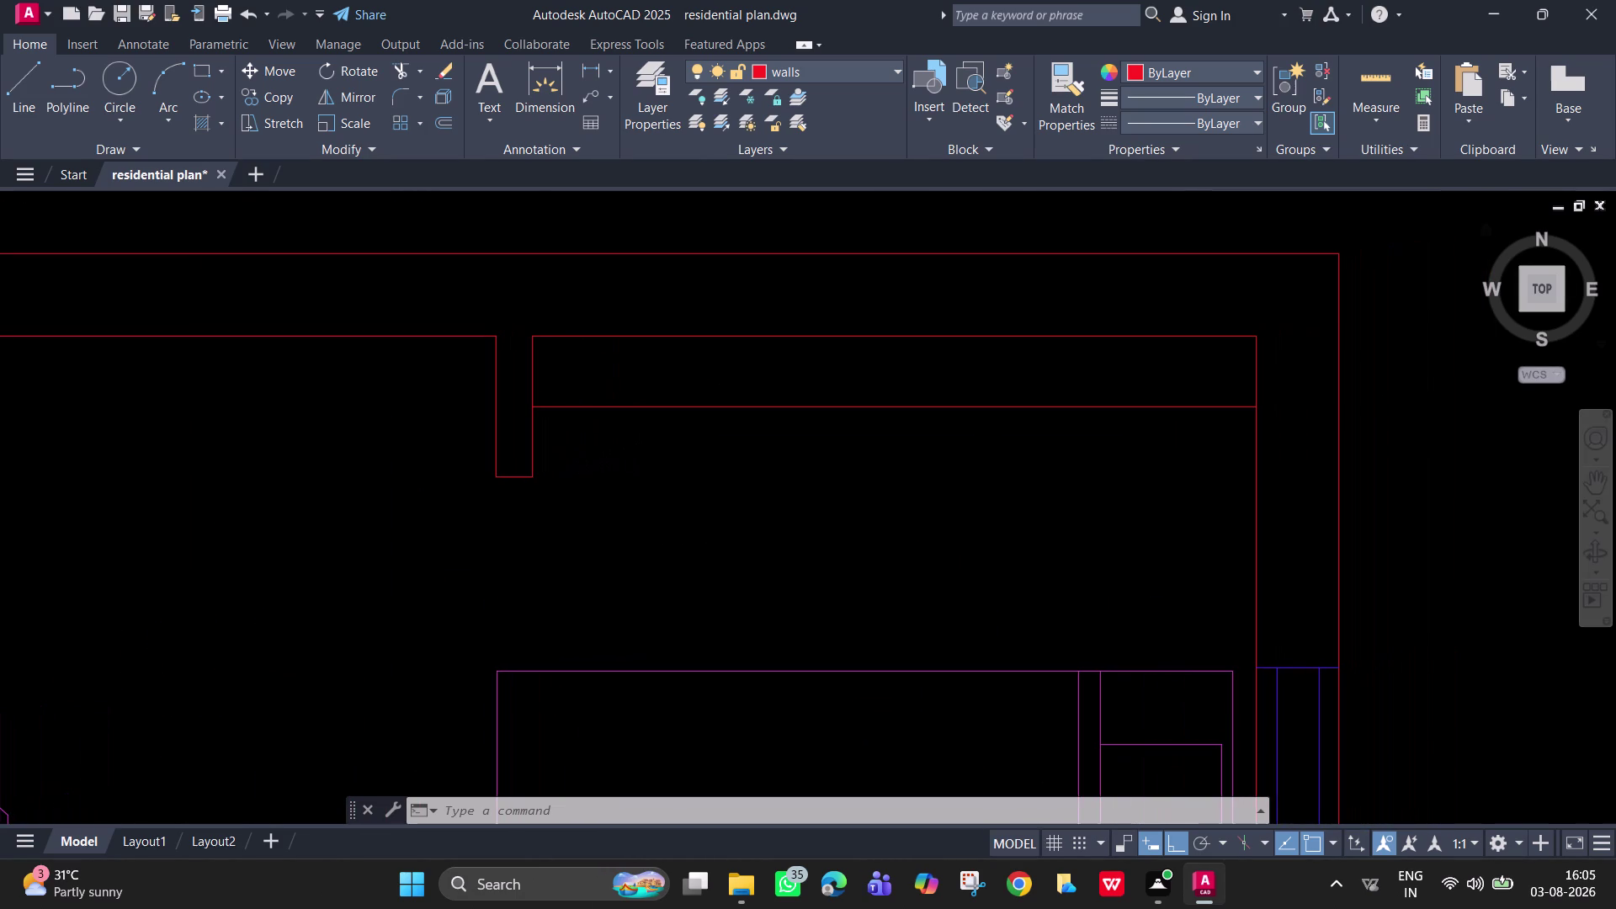
key(l)
key(Return)
key(Escape)
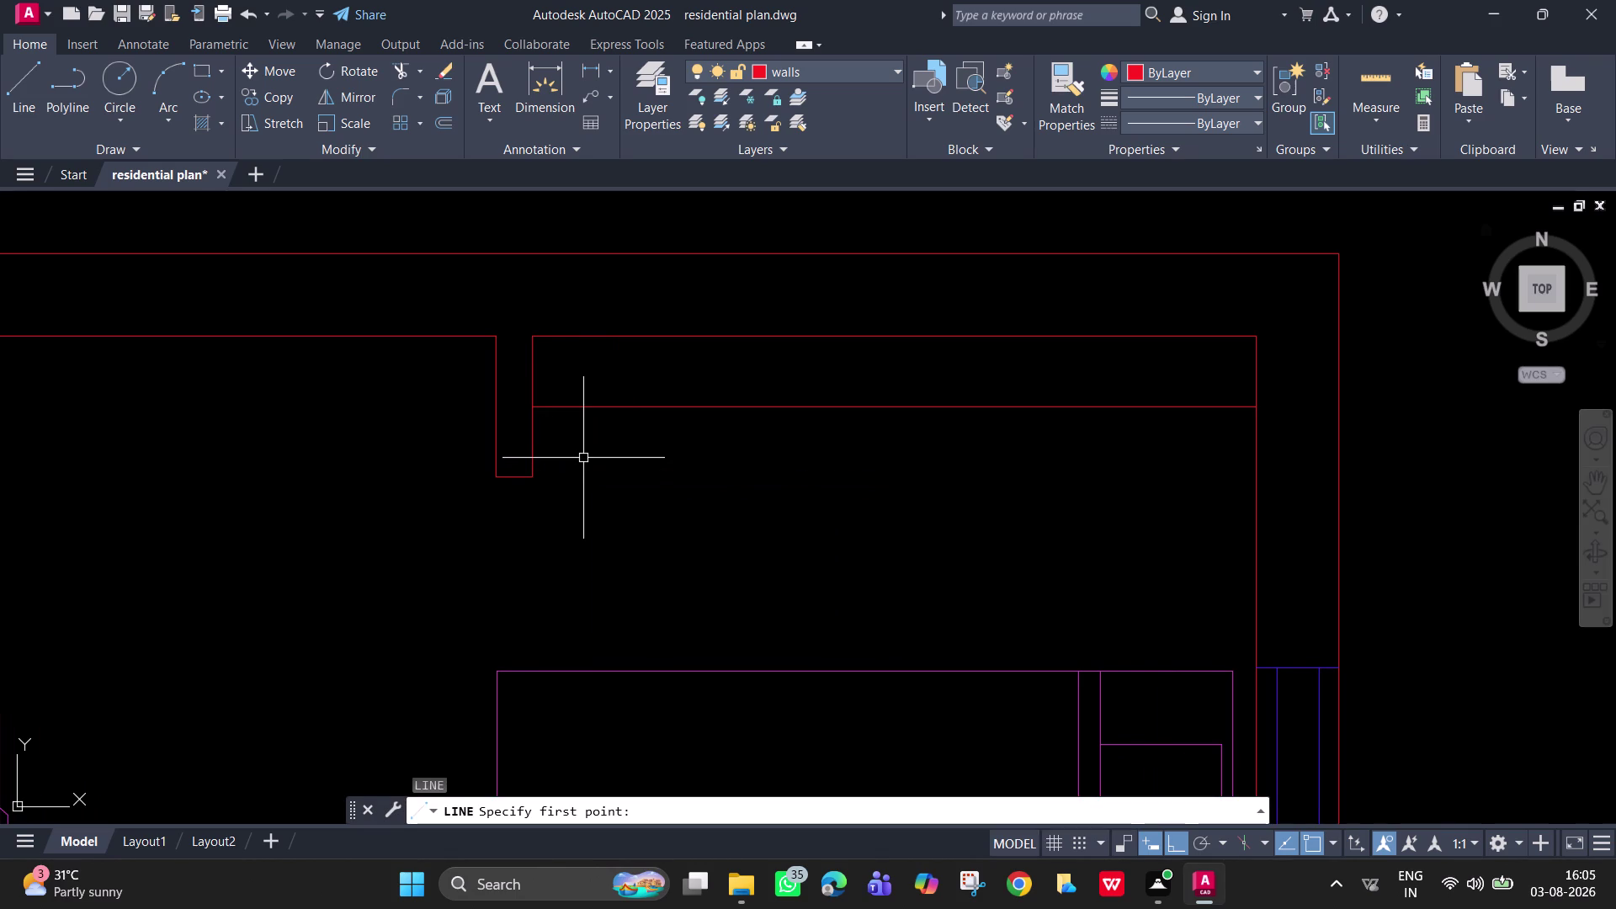
Draw a thin upright rectangular slat beside the wall notch.
text(rec)
key(space)
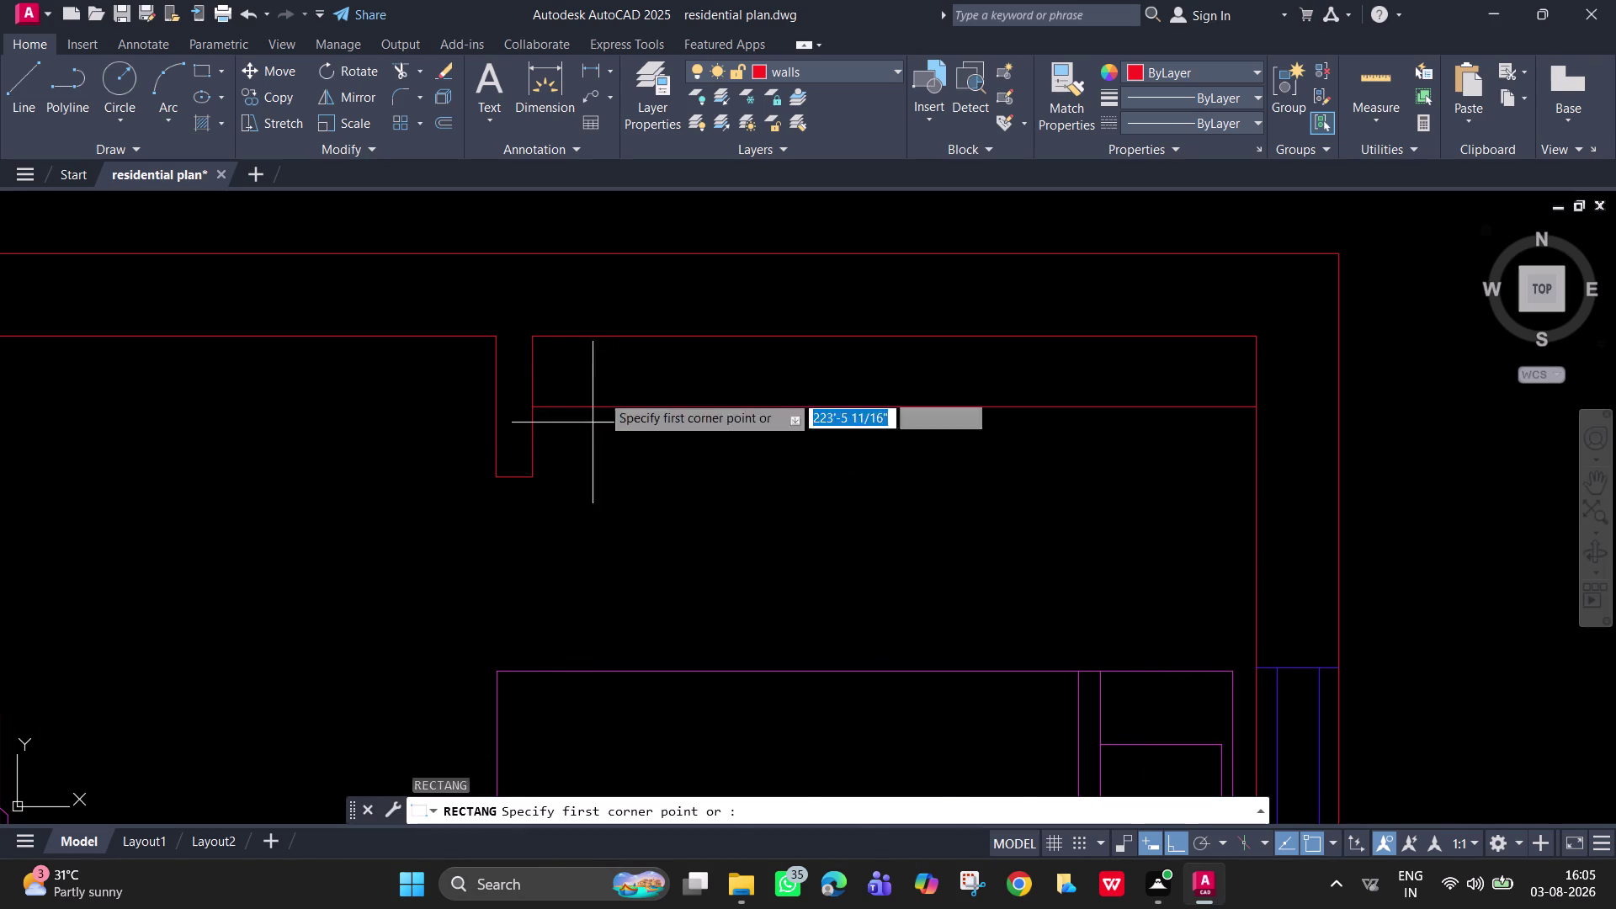
click(607, 371)
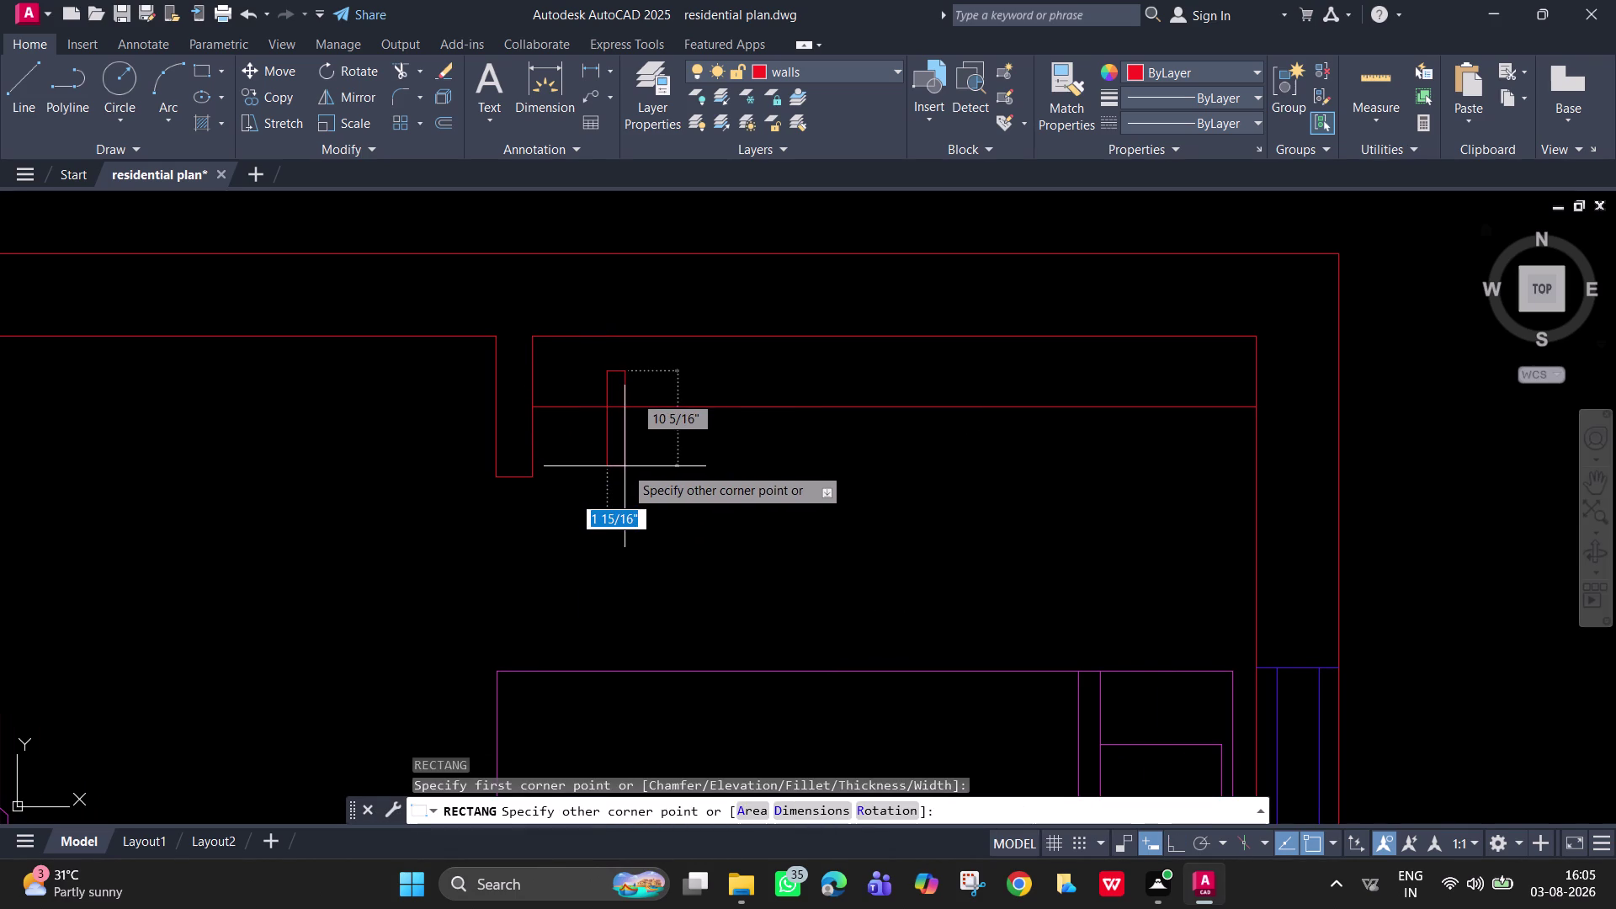
click(626, 466)
key(Escape)
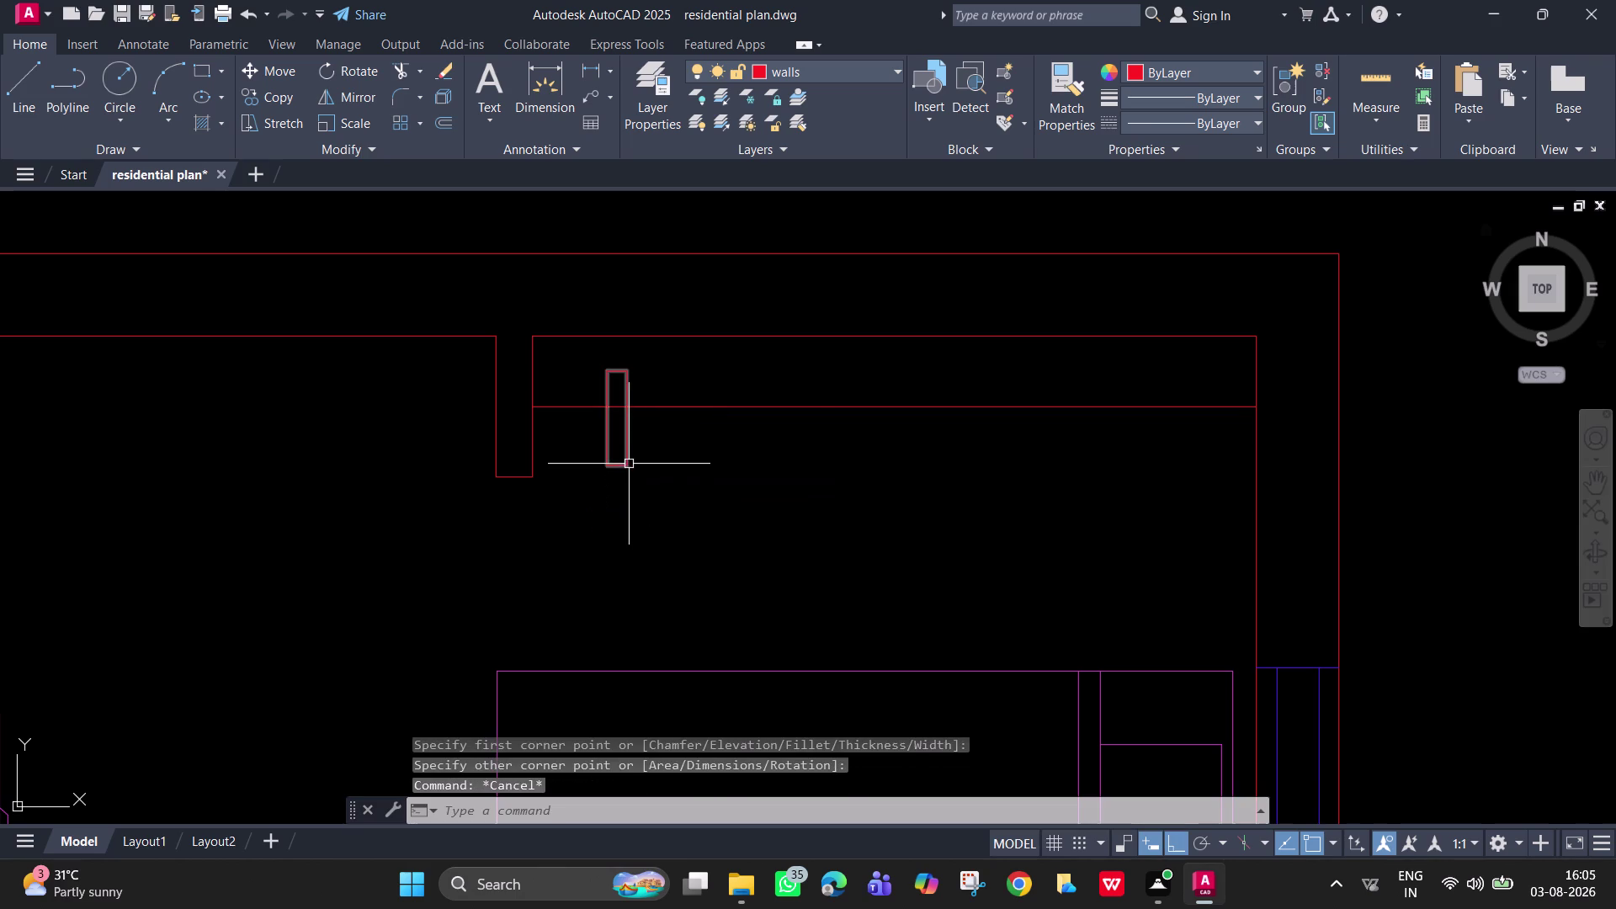
Shift the slat a short distance left and select it for rotating.
click(628, 455)
text(m)
key(space)
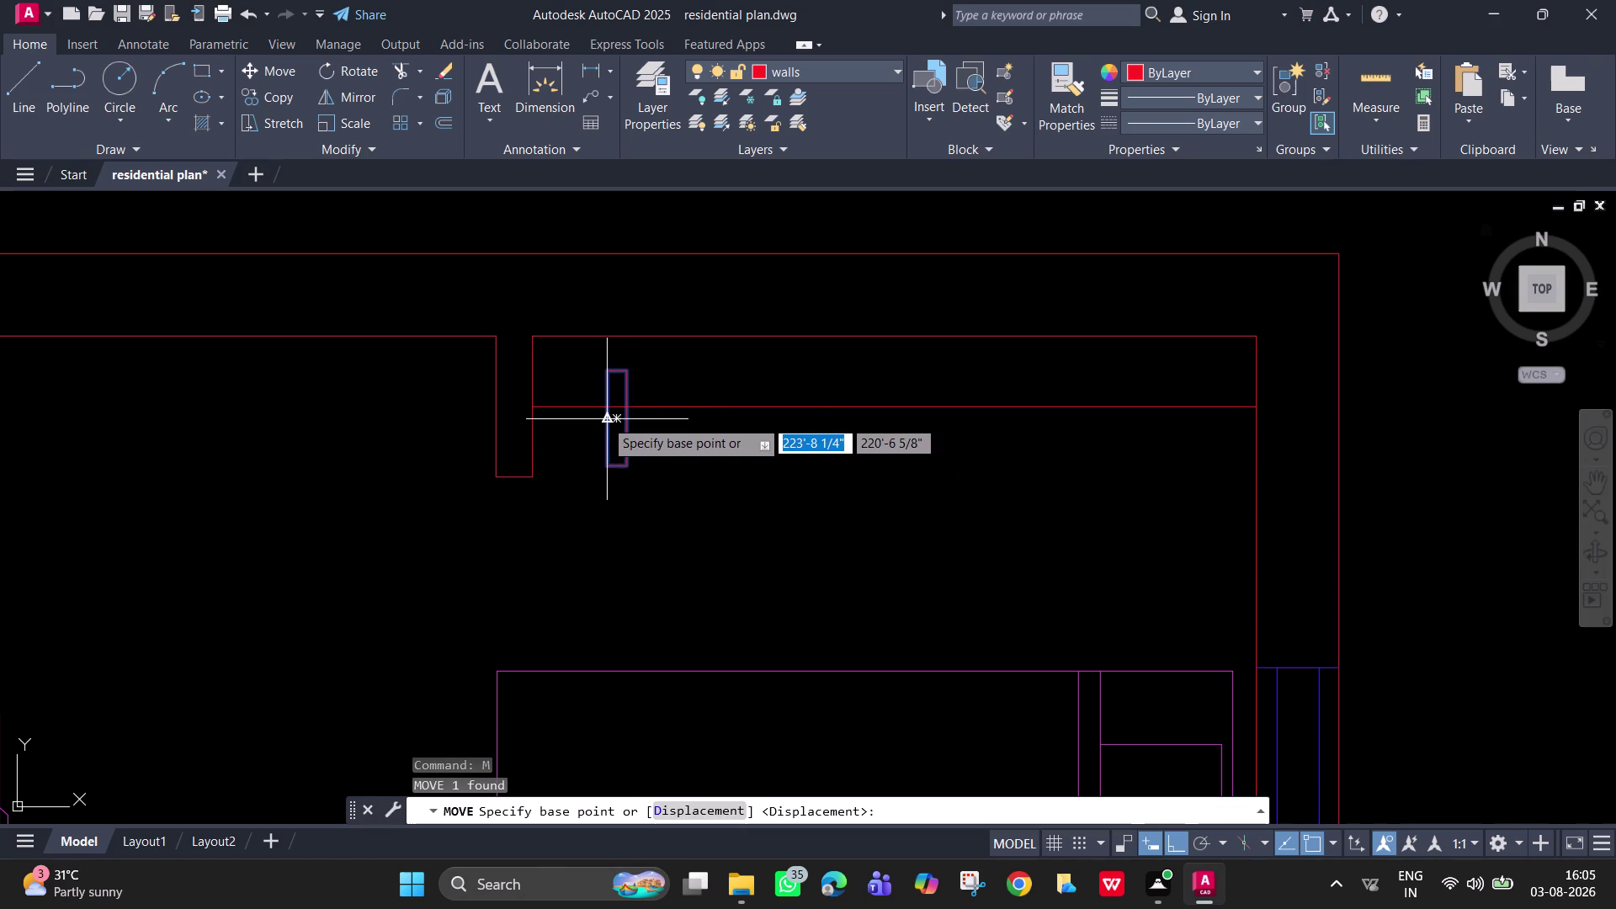
click(604, 420)
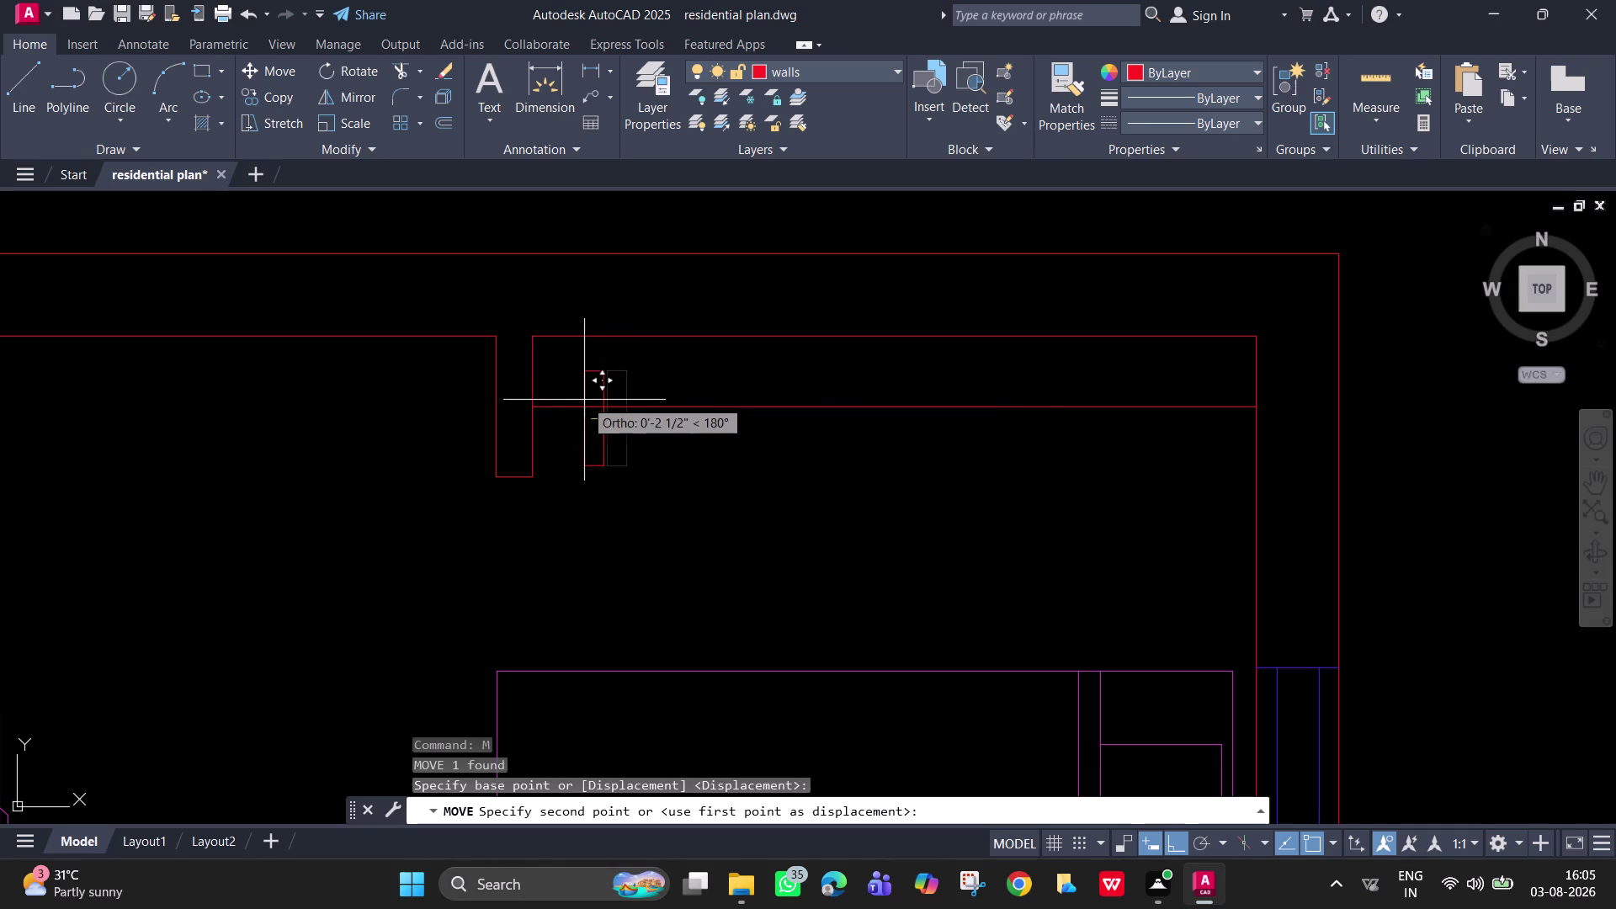
click(578, 408)
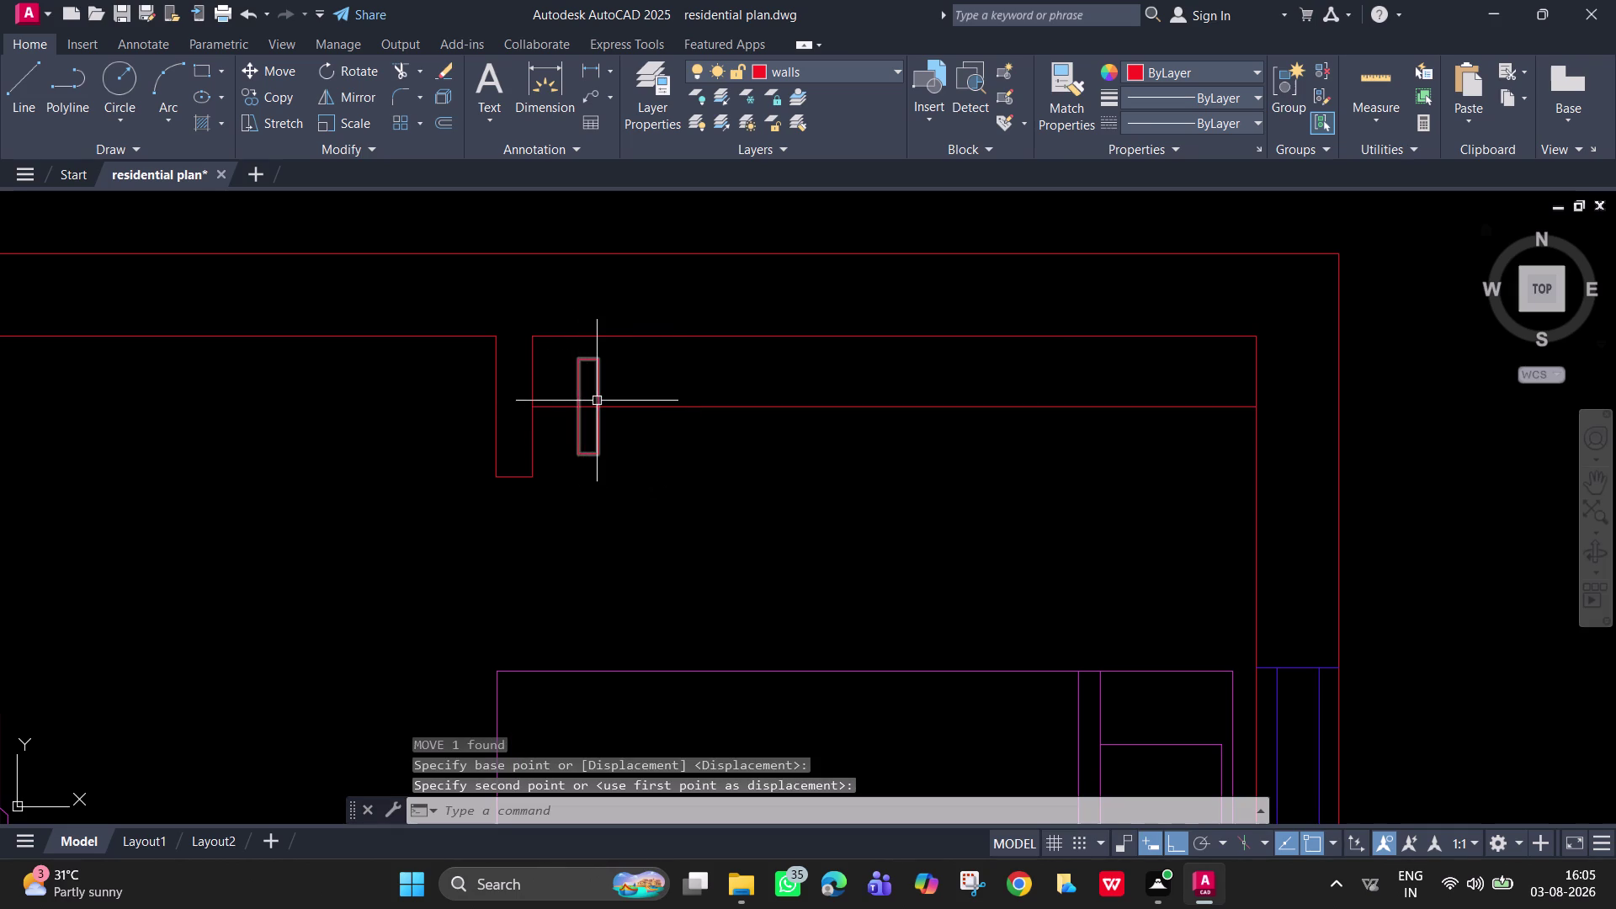
click(596, 401)
text(r)
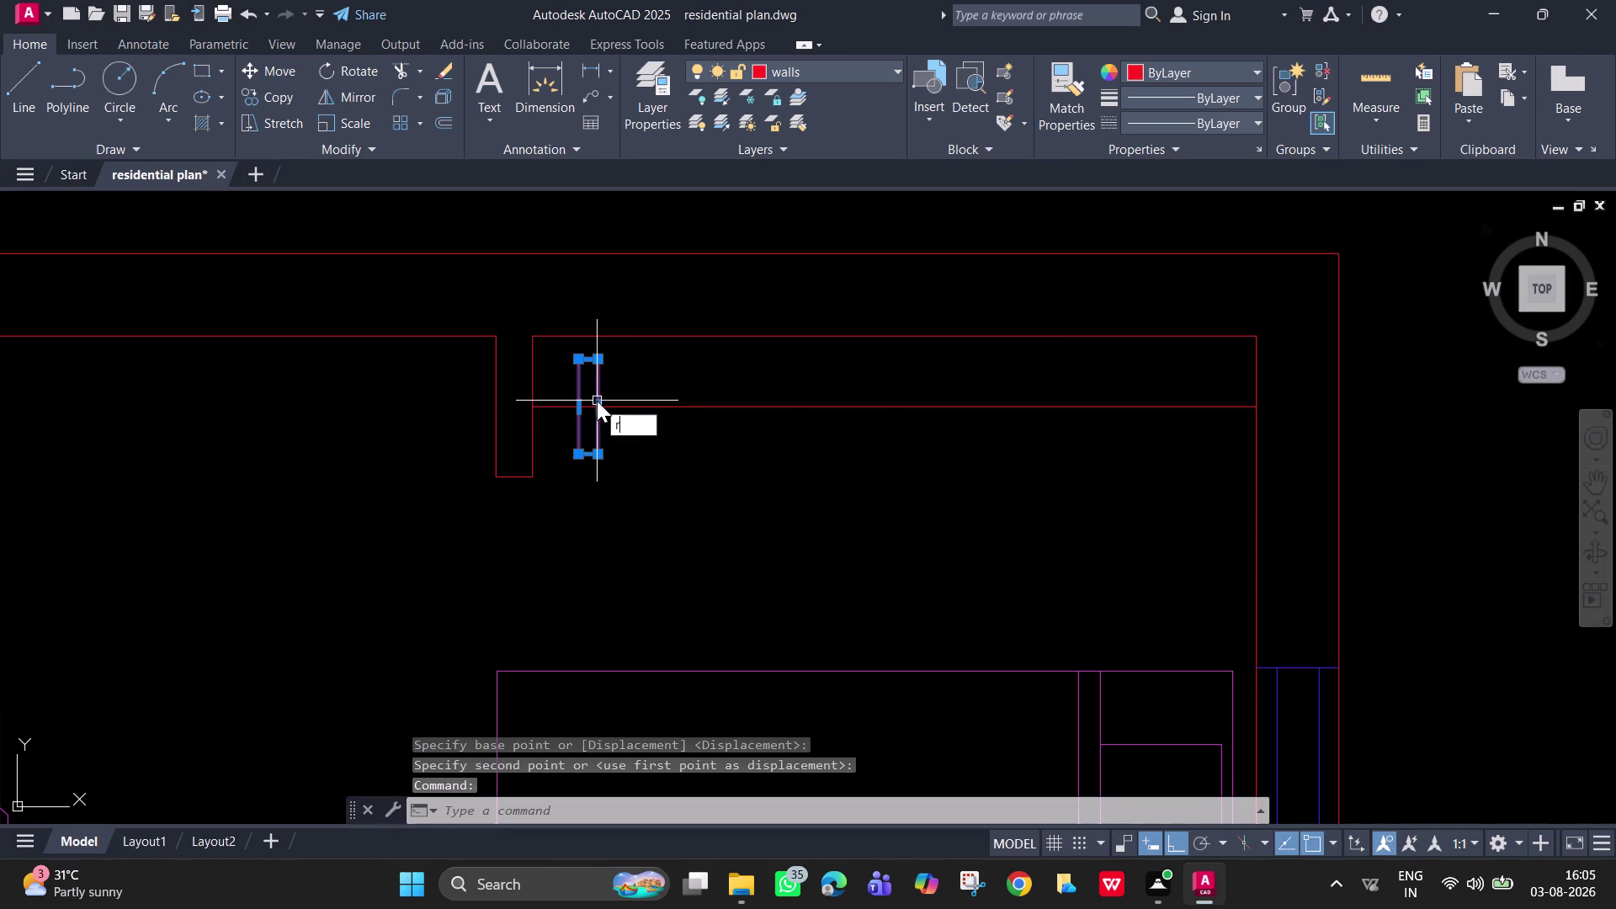
text(o)
key(space)
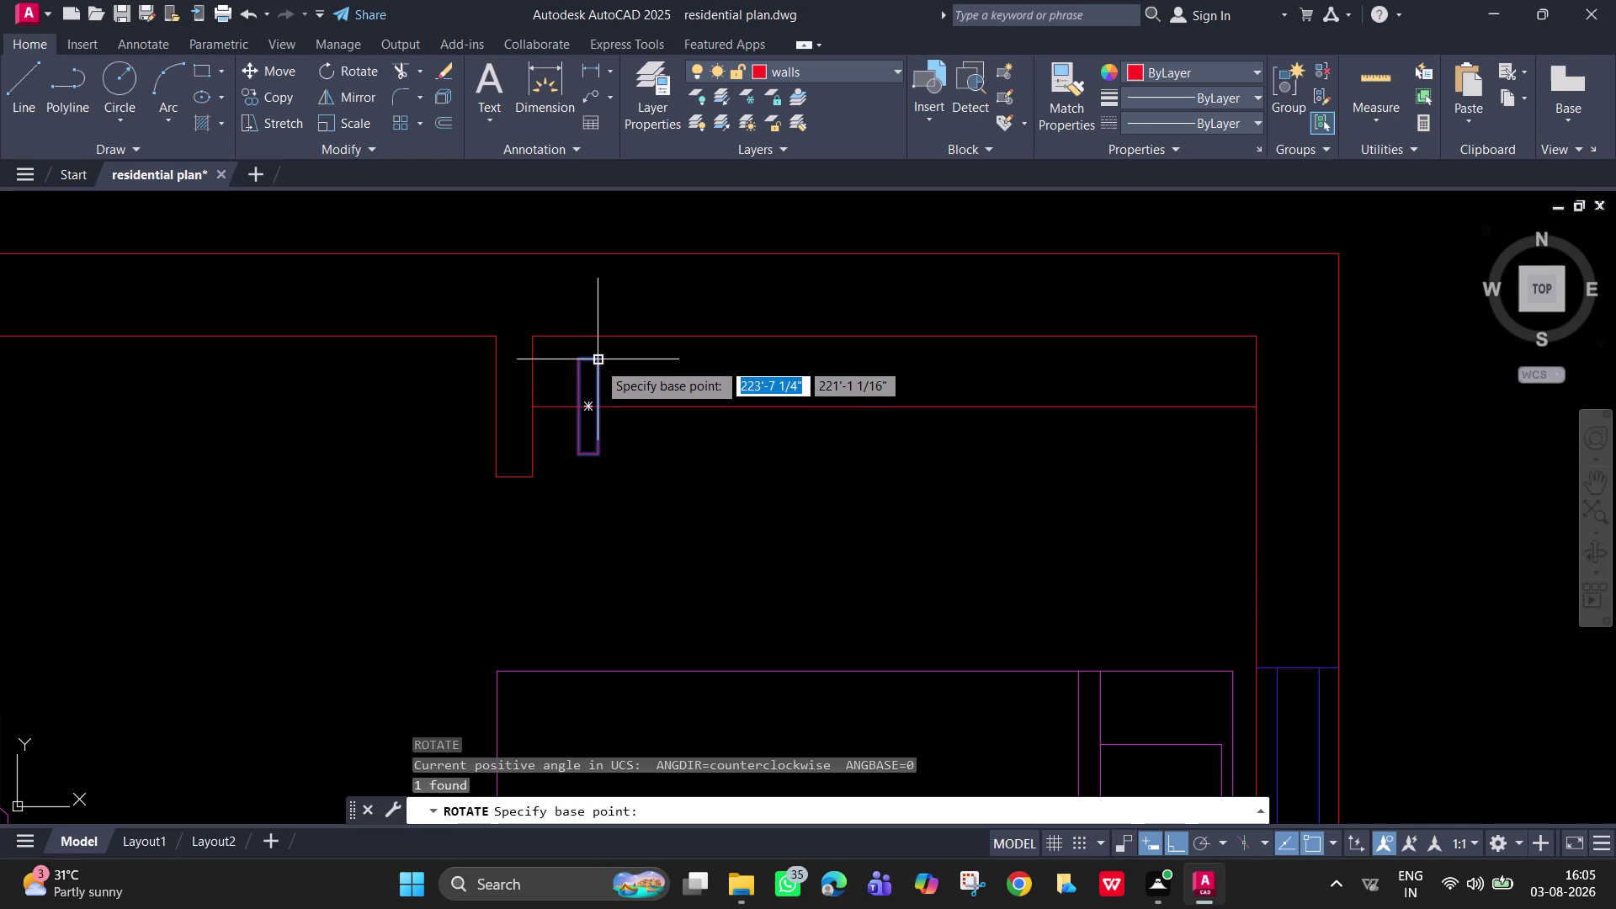
Rotate the slat about its top corner to a tilted angle.
click(598, 362)
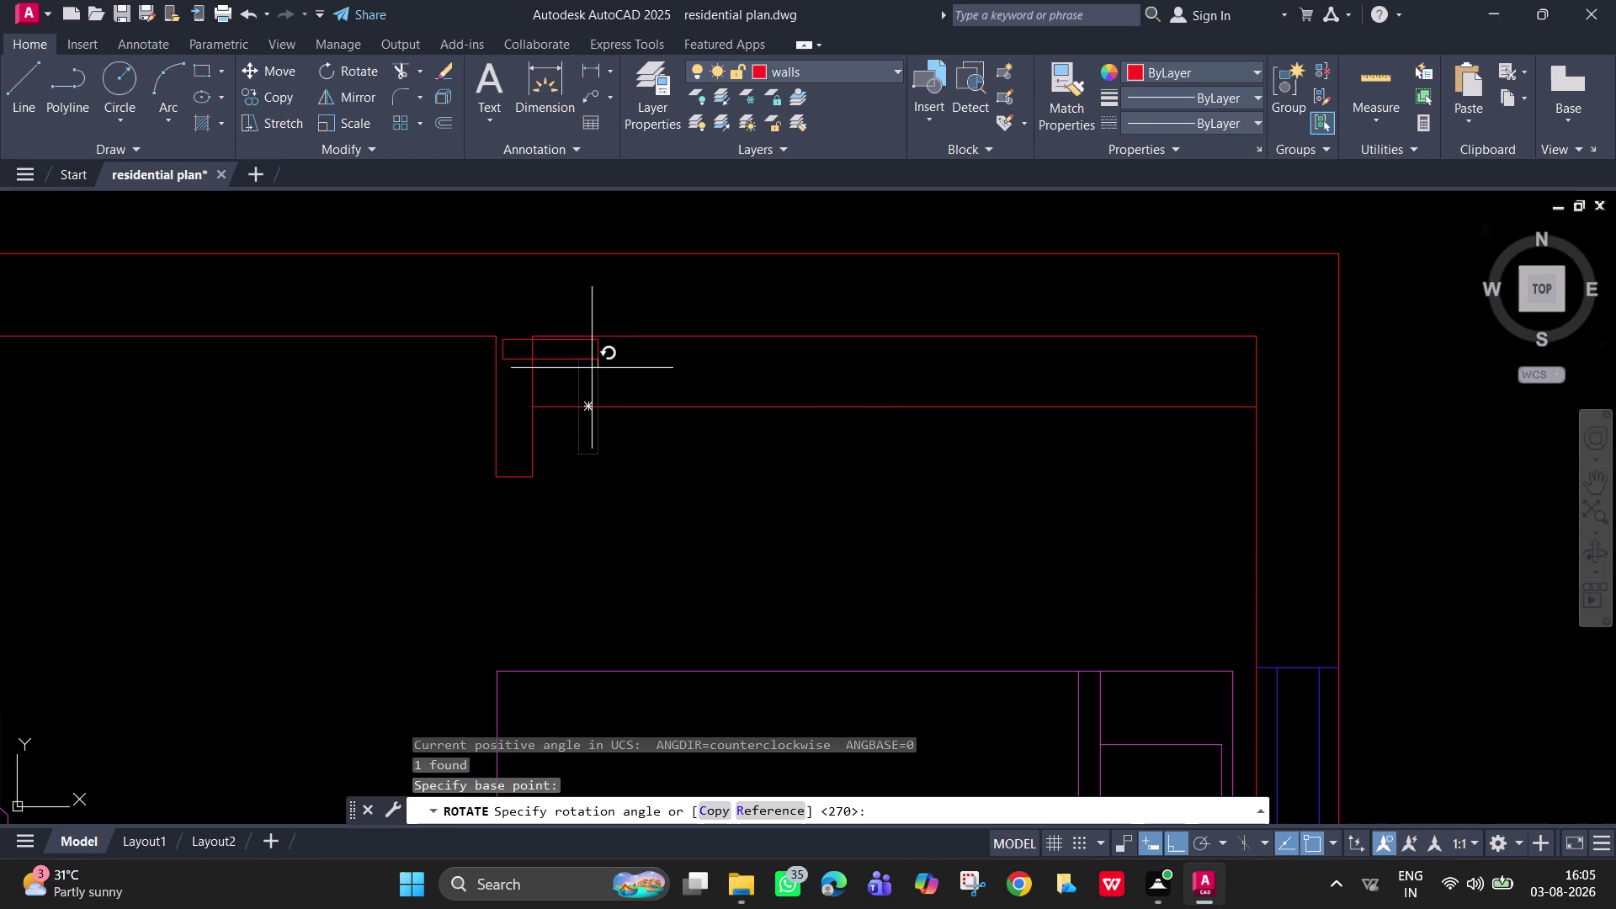
key(F8)
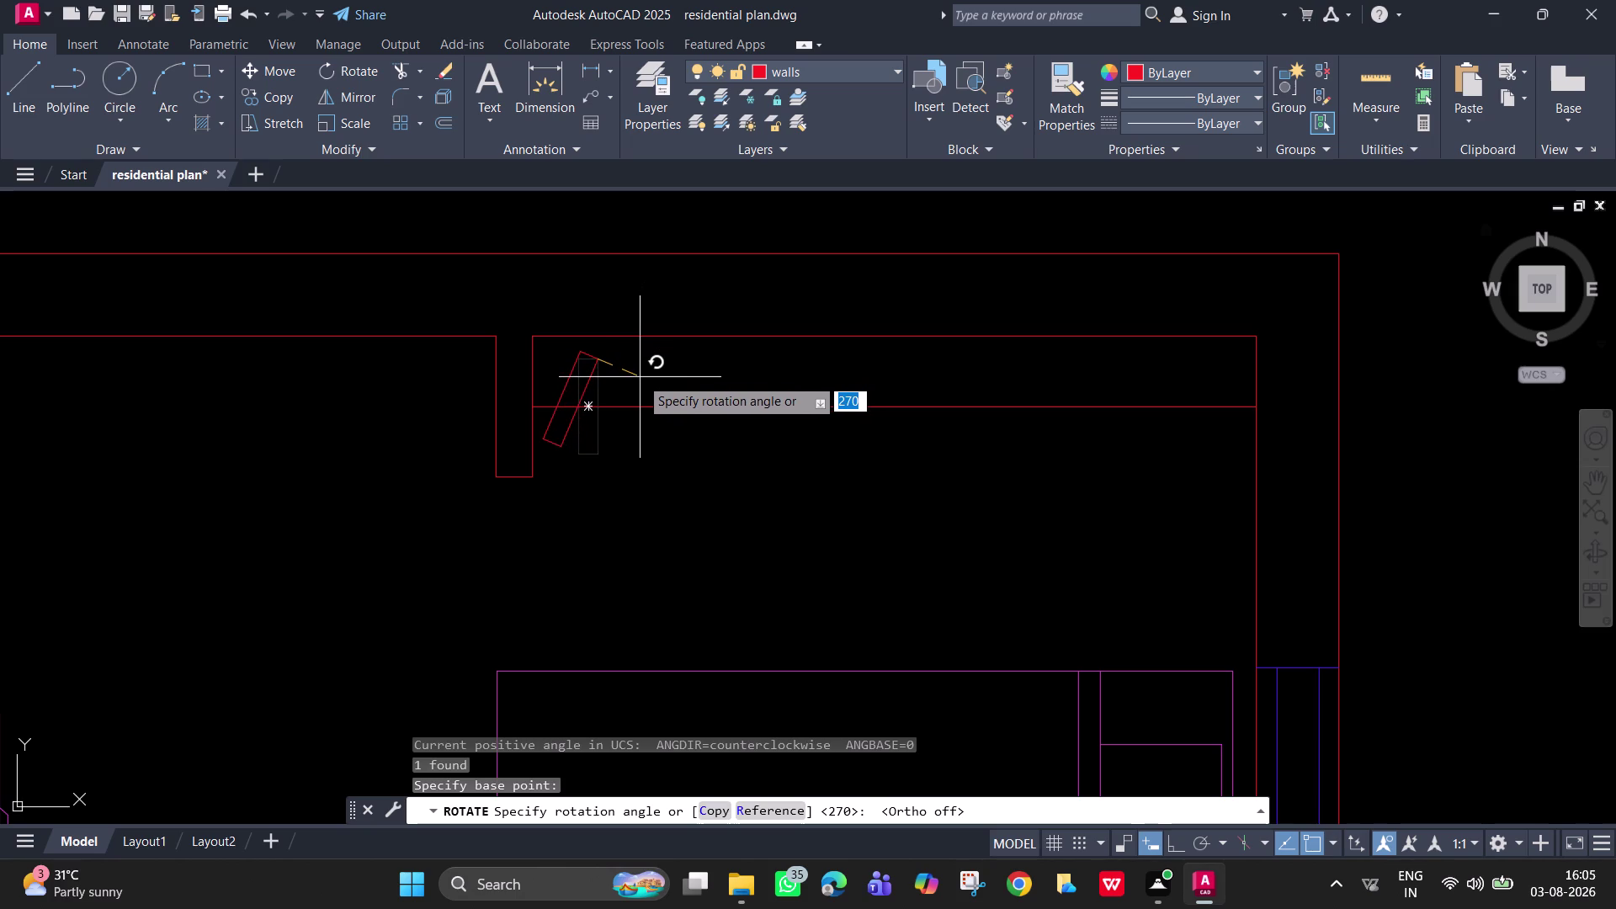
click(645, 377)
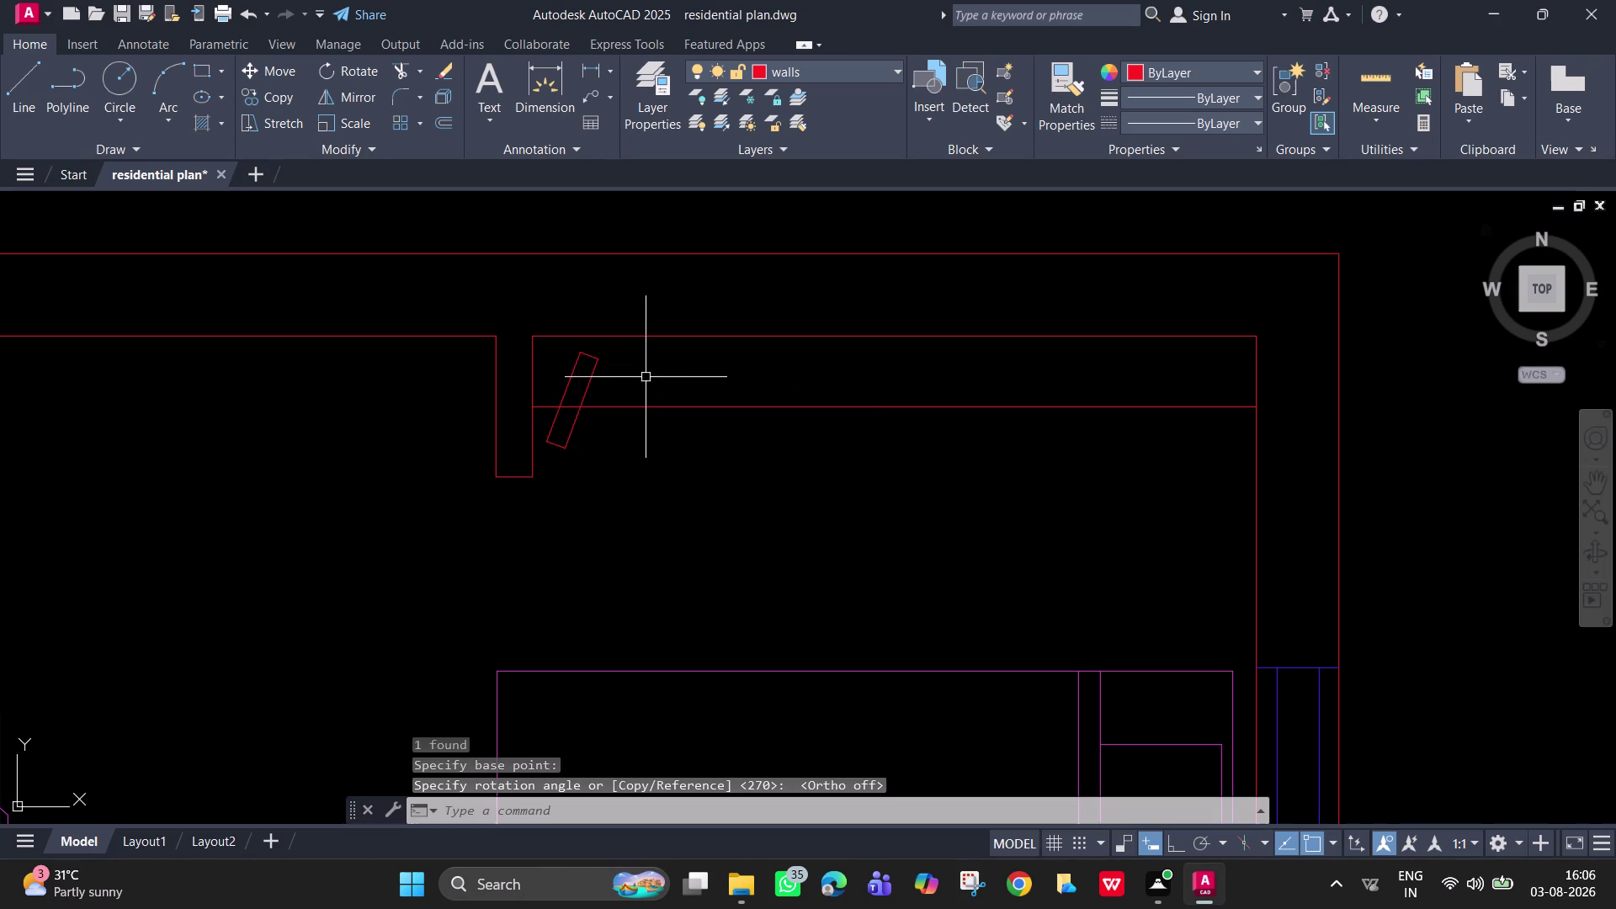
Move the slanted slat against the wall corner at the room's top edge.
click(582, 414)
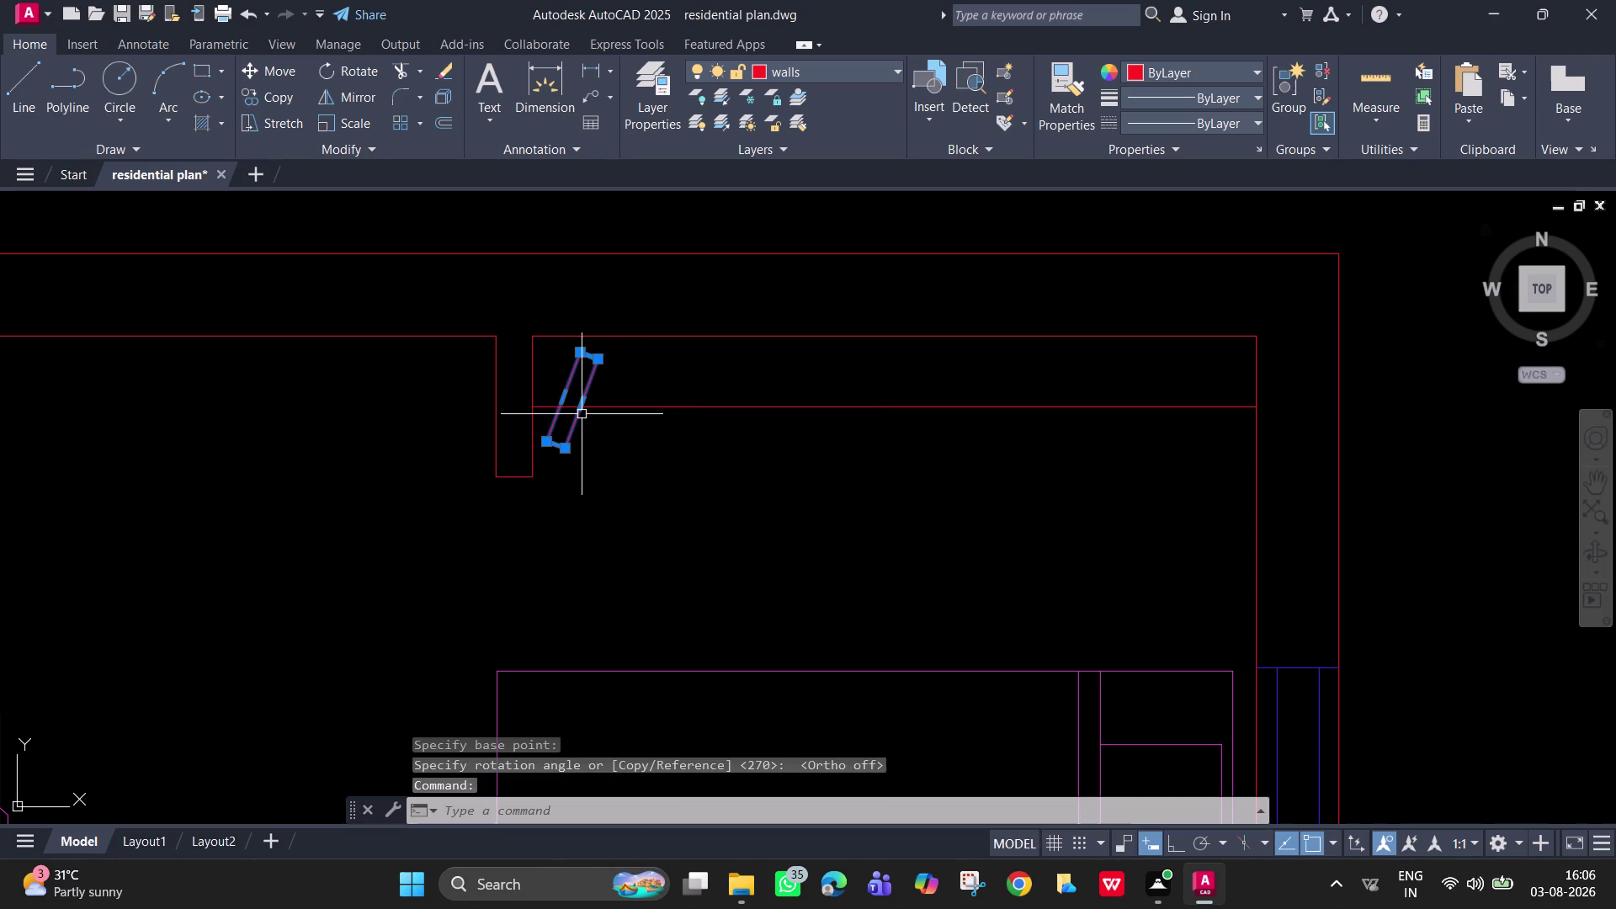
text(mm)
key(space)
key(BackSpace)
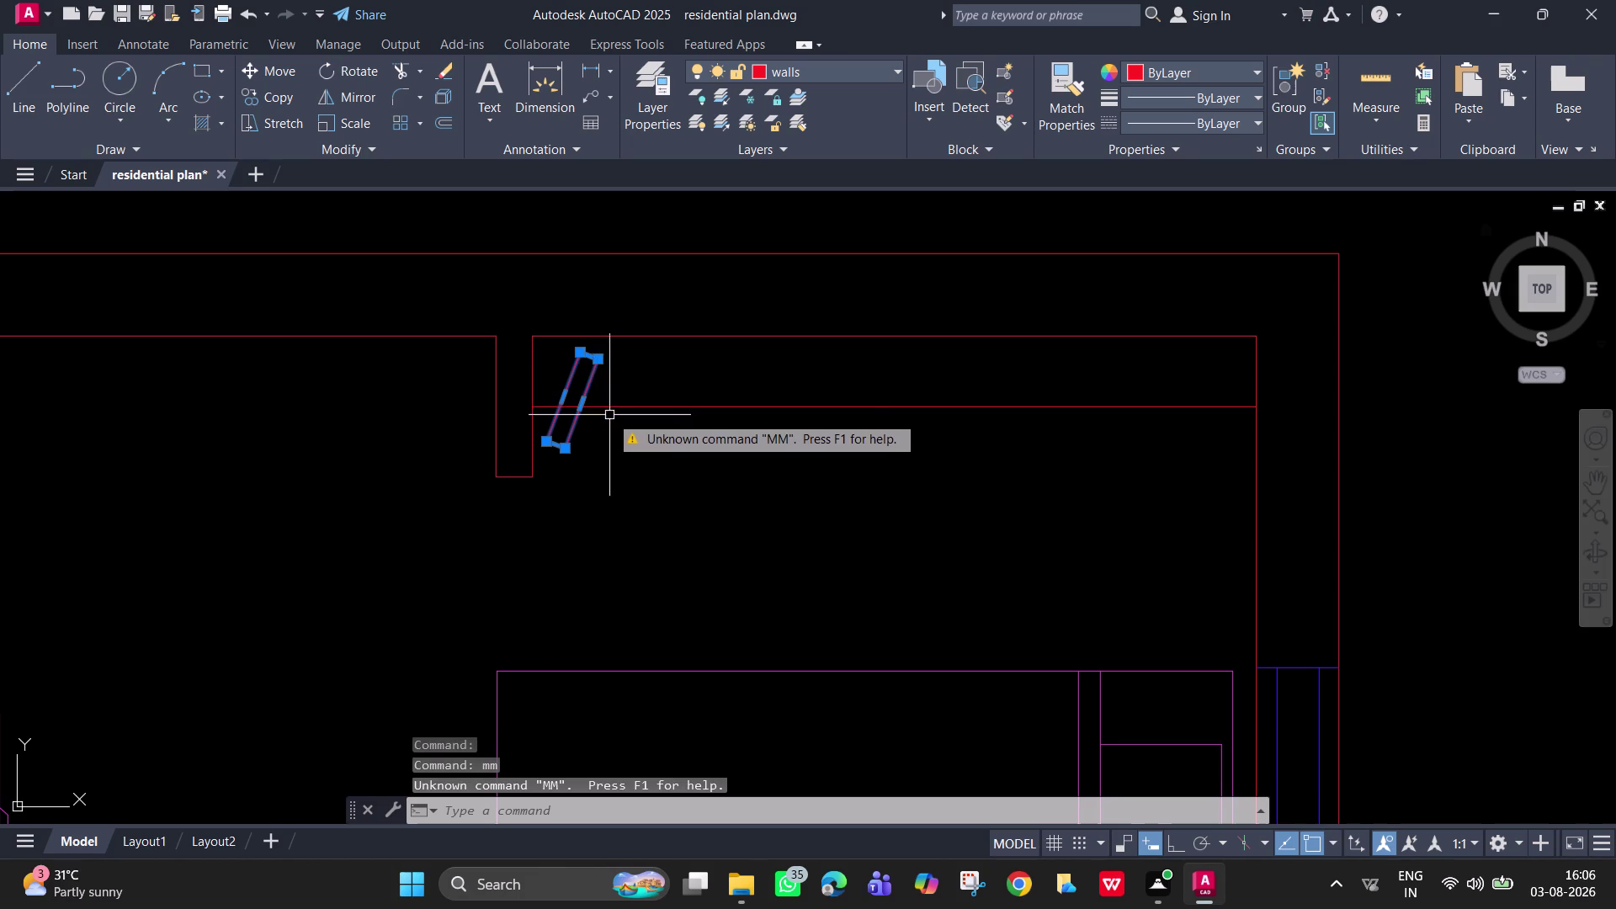
key(Escape)
click(577, 417)
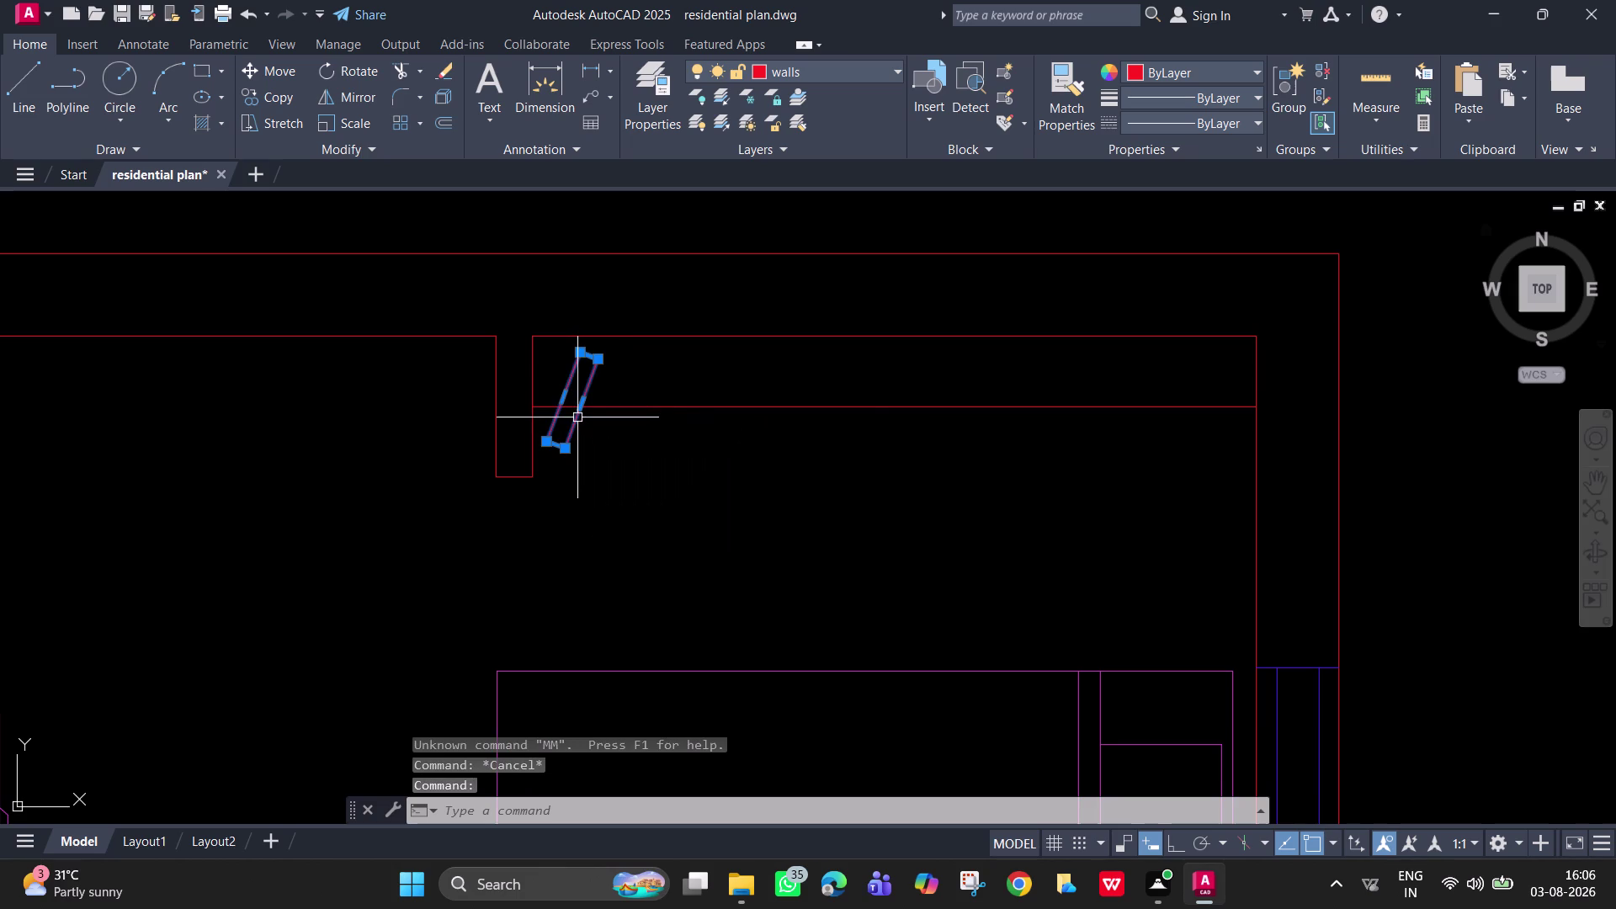
text(m)
key(space)
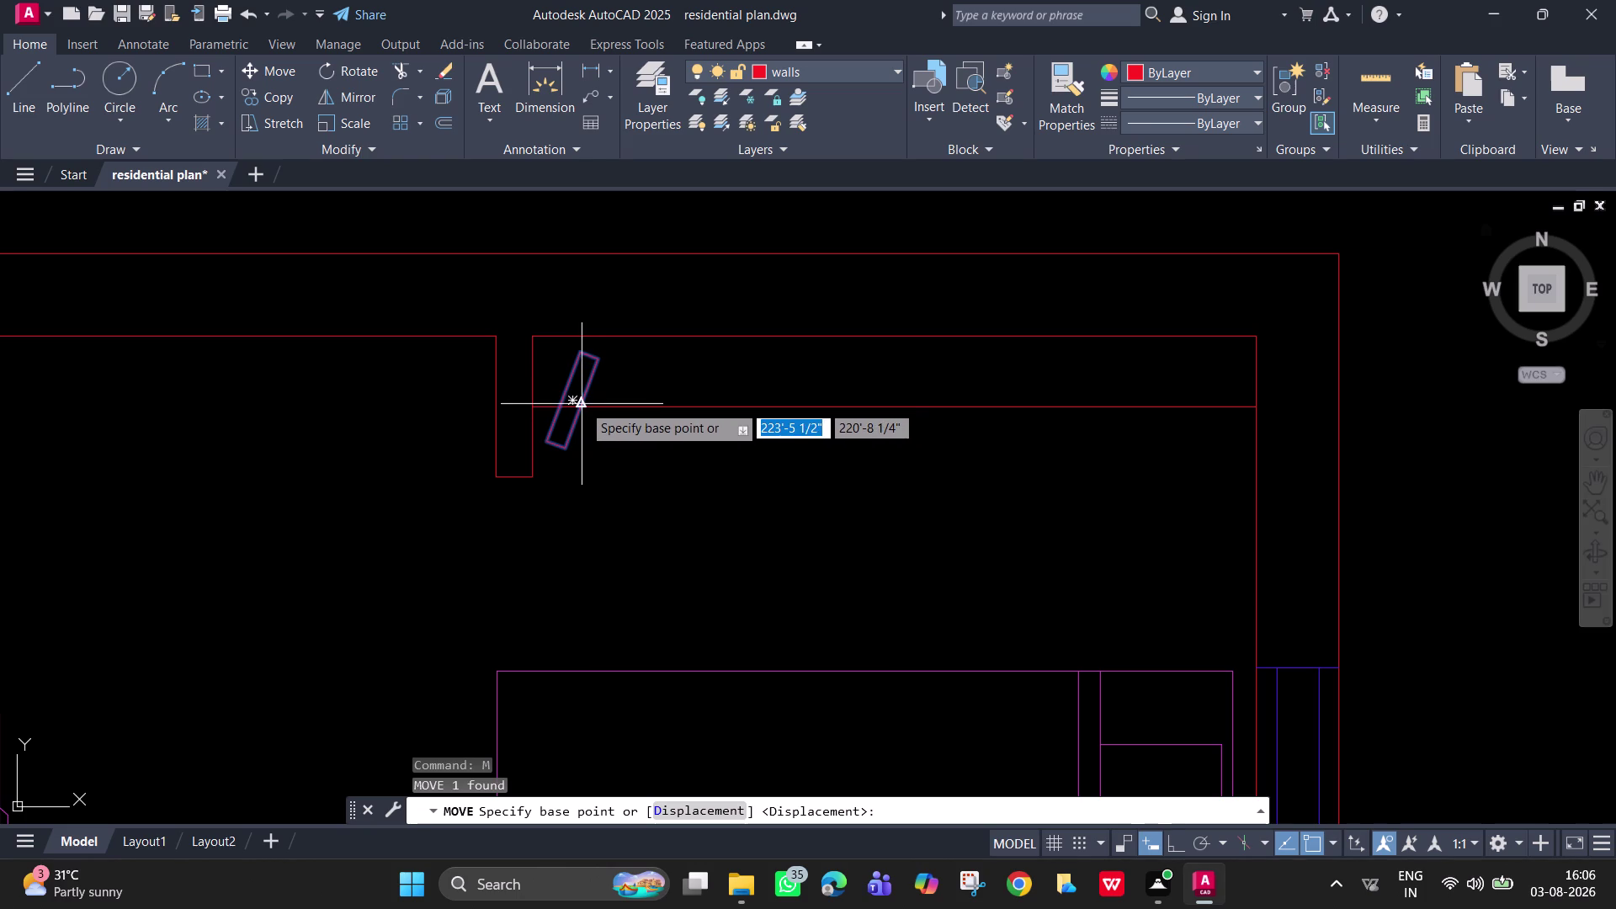
click(582, 404)
scroll(up, 3)
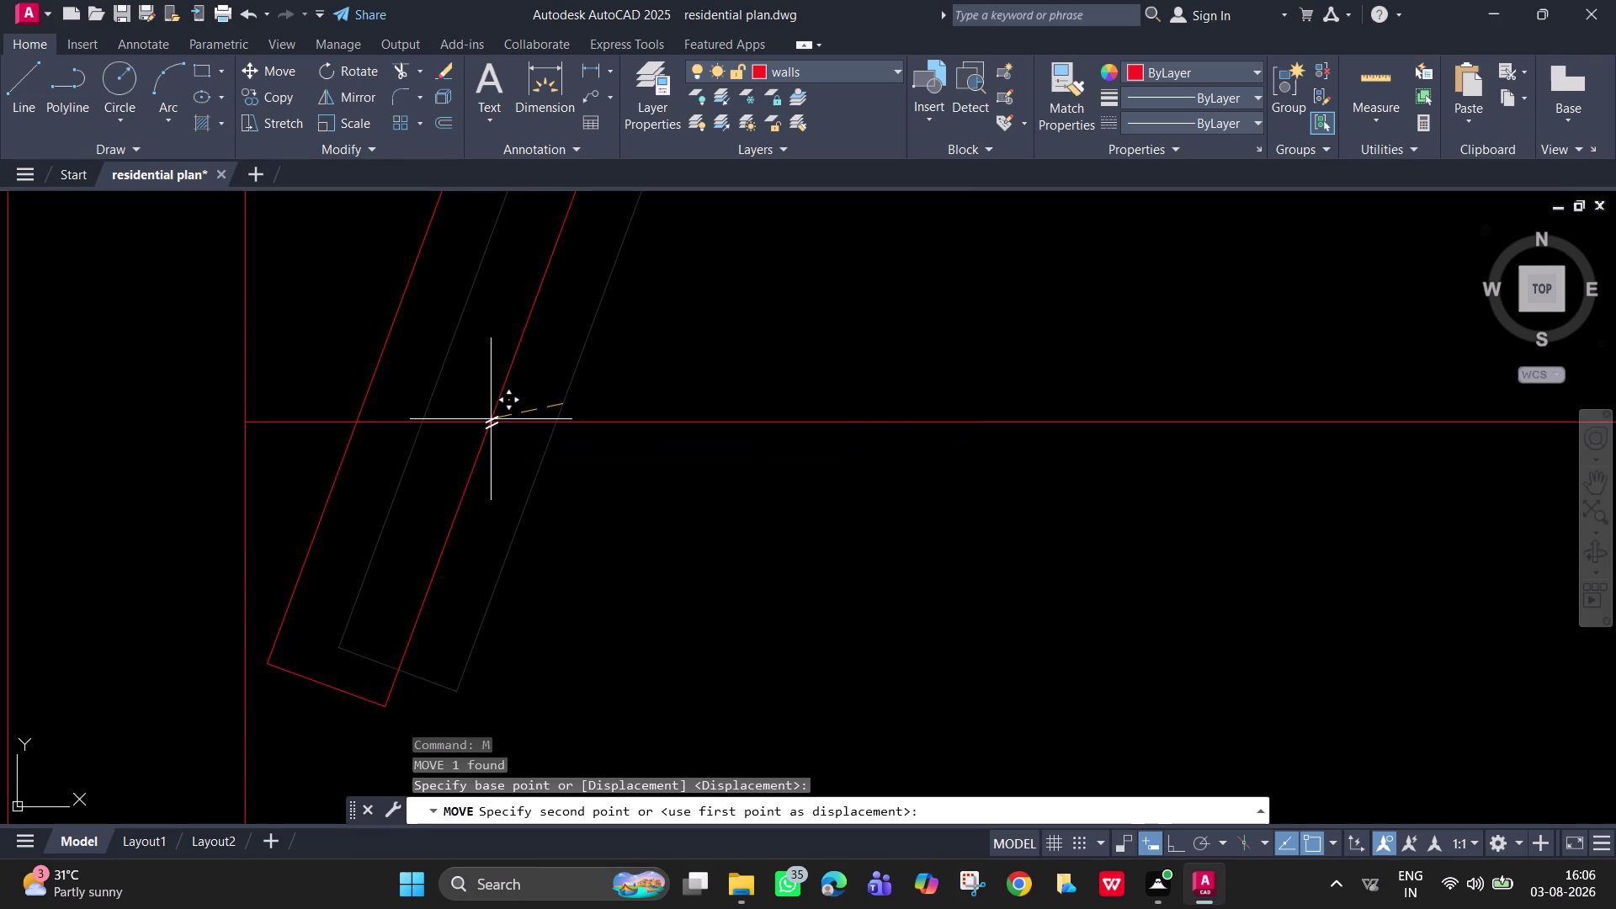
click(490, 419)
scroll(down, 3)
middle_drag(609, 389, 578, 431)
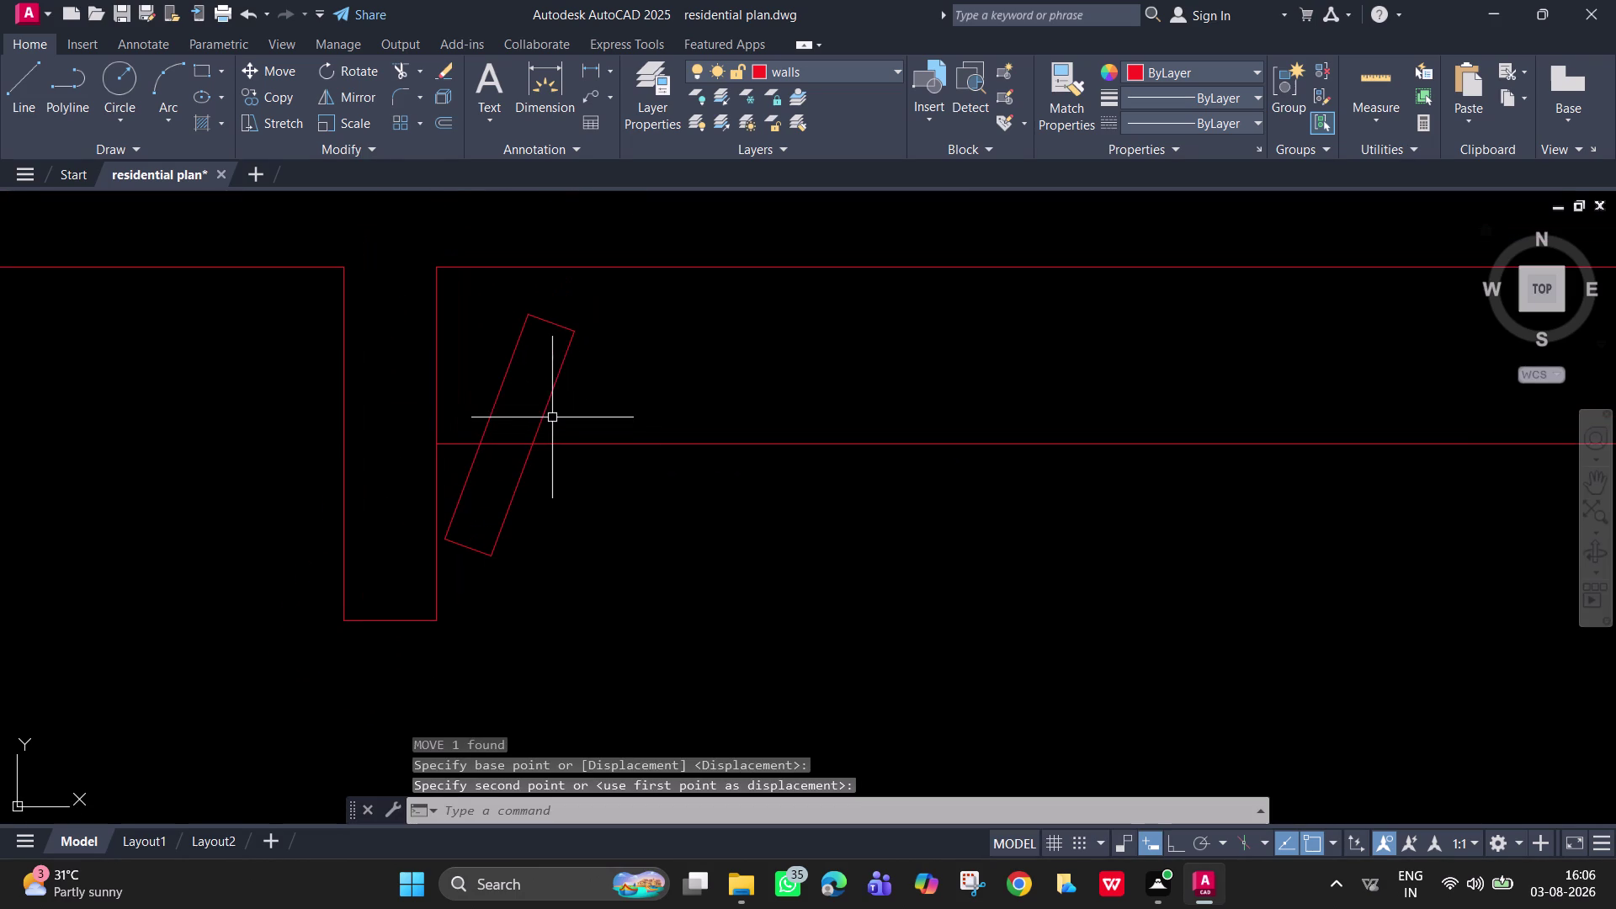
click(551, 416)
click(541, 400)
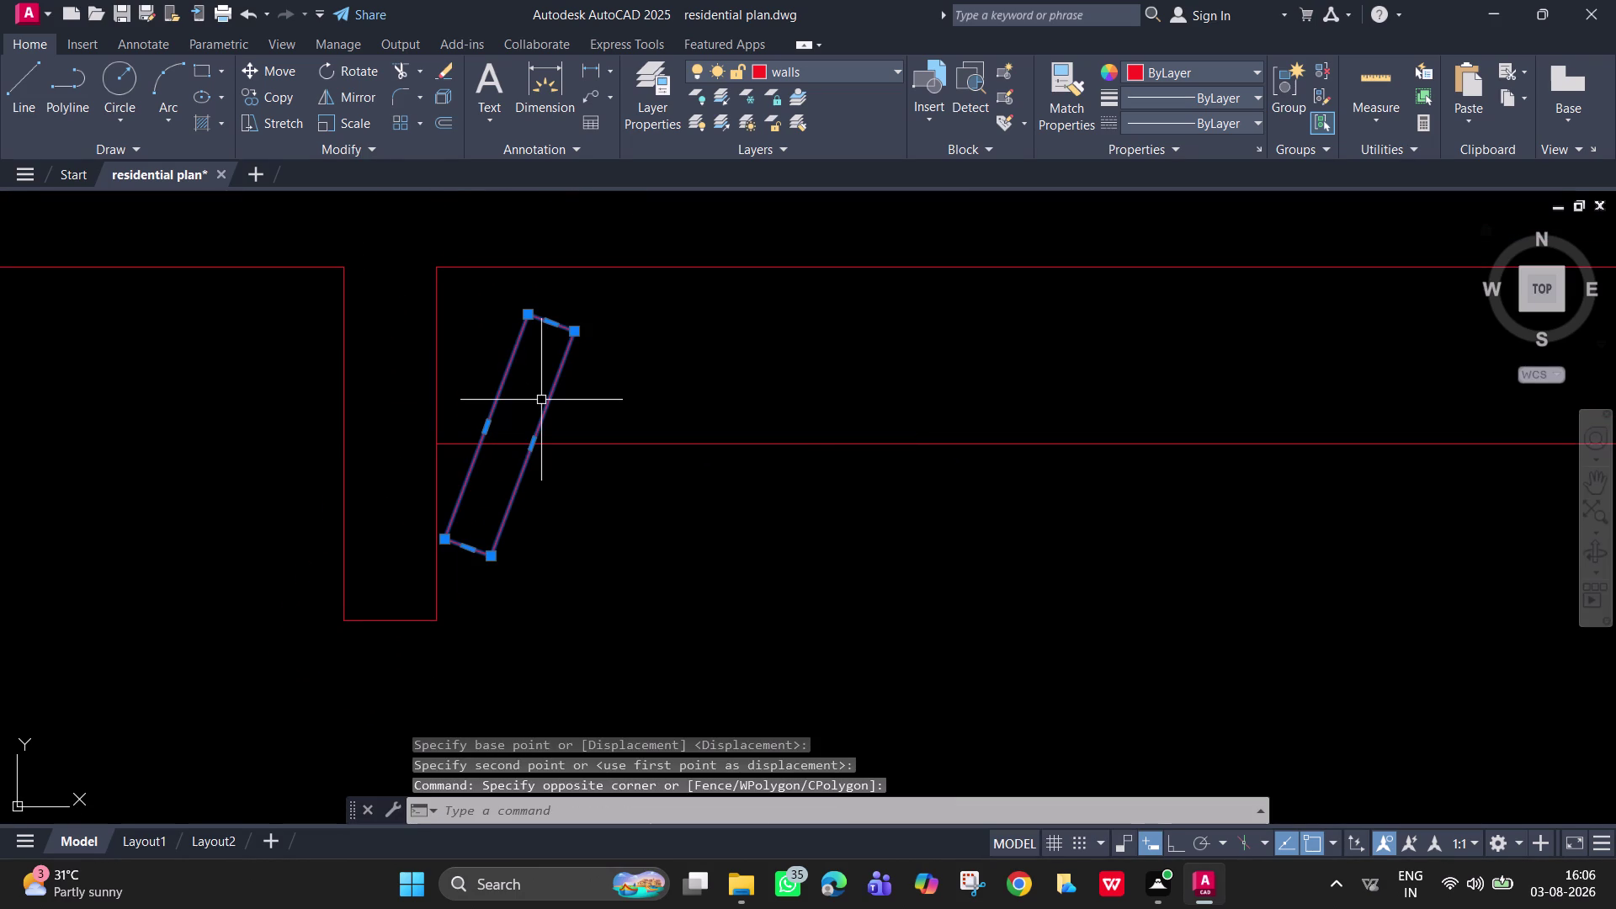
key(c)
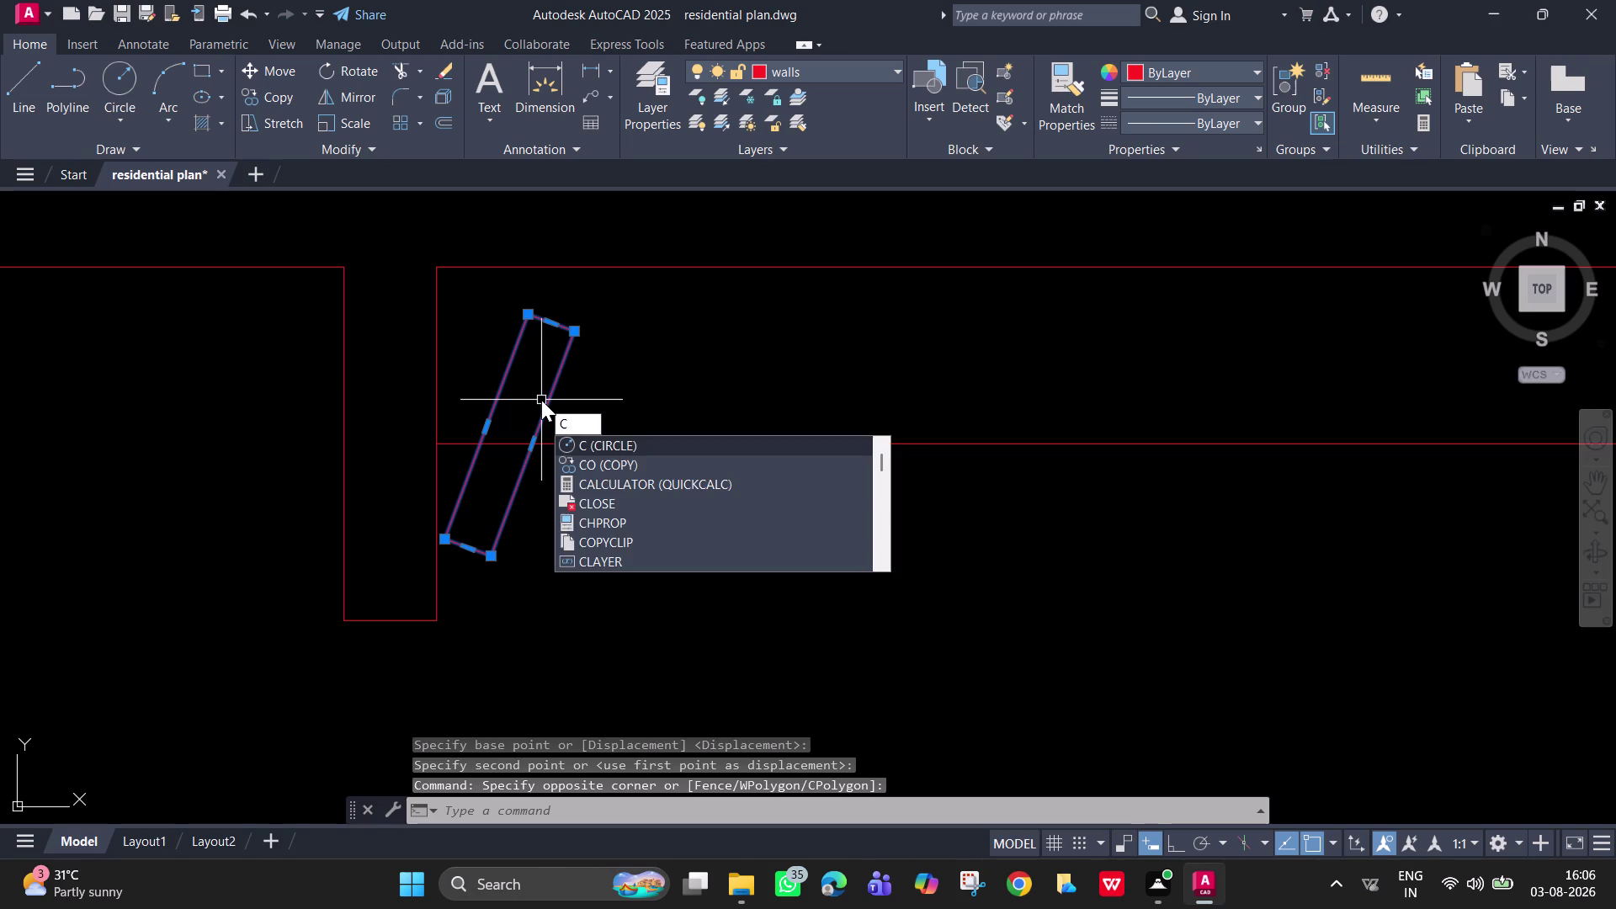
key(o)
key(Return)
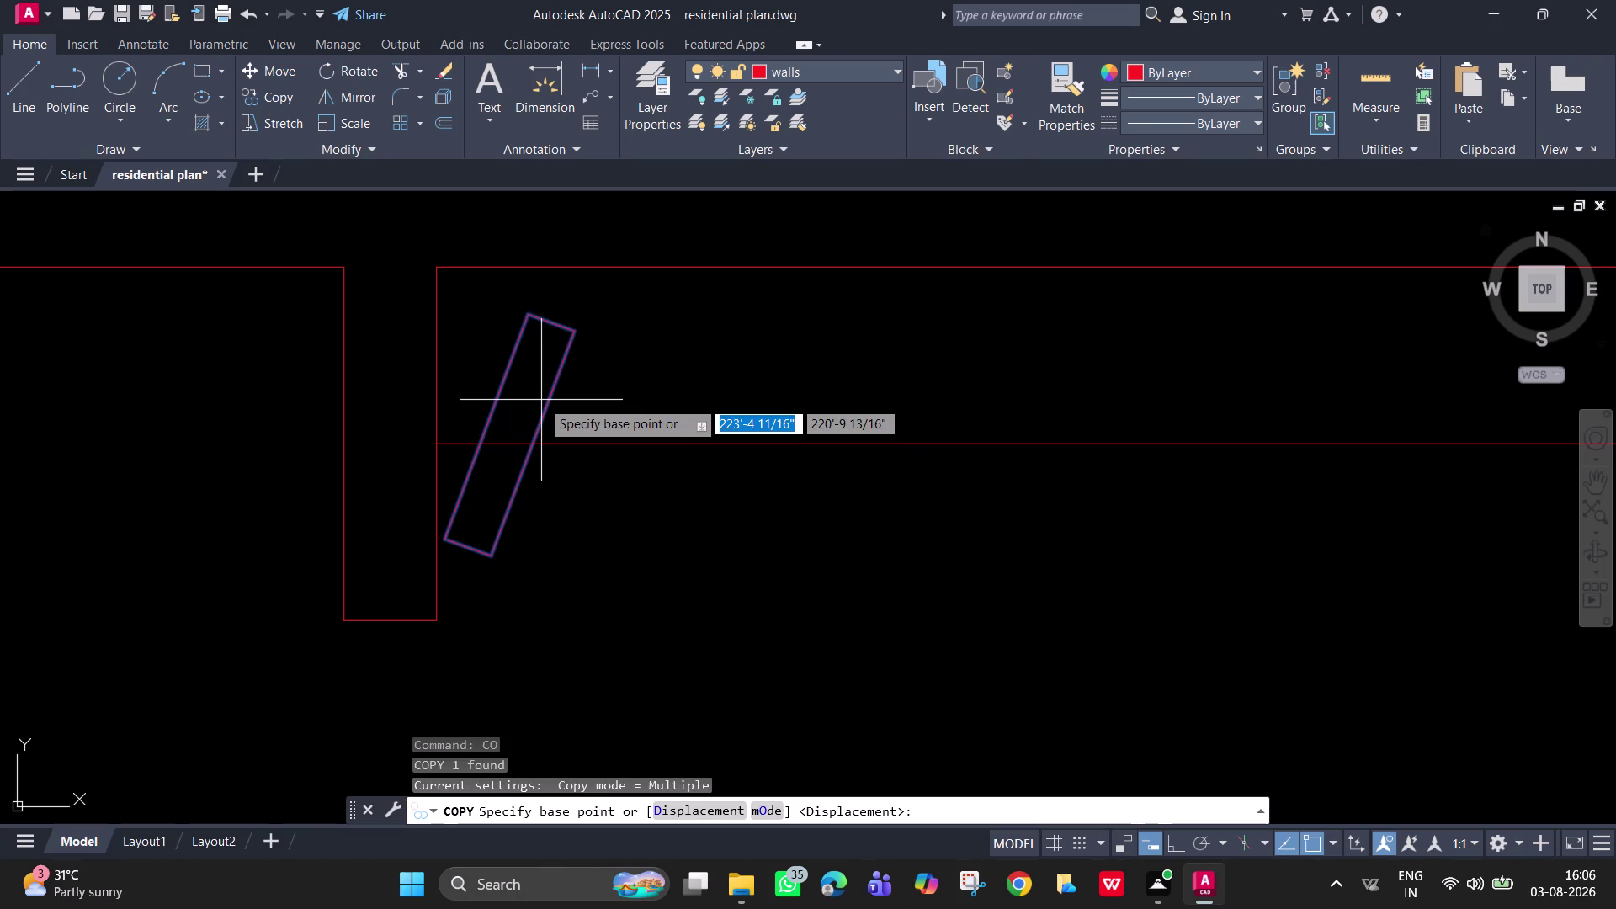
key(a)
key(Return)
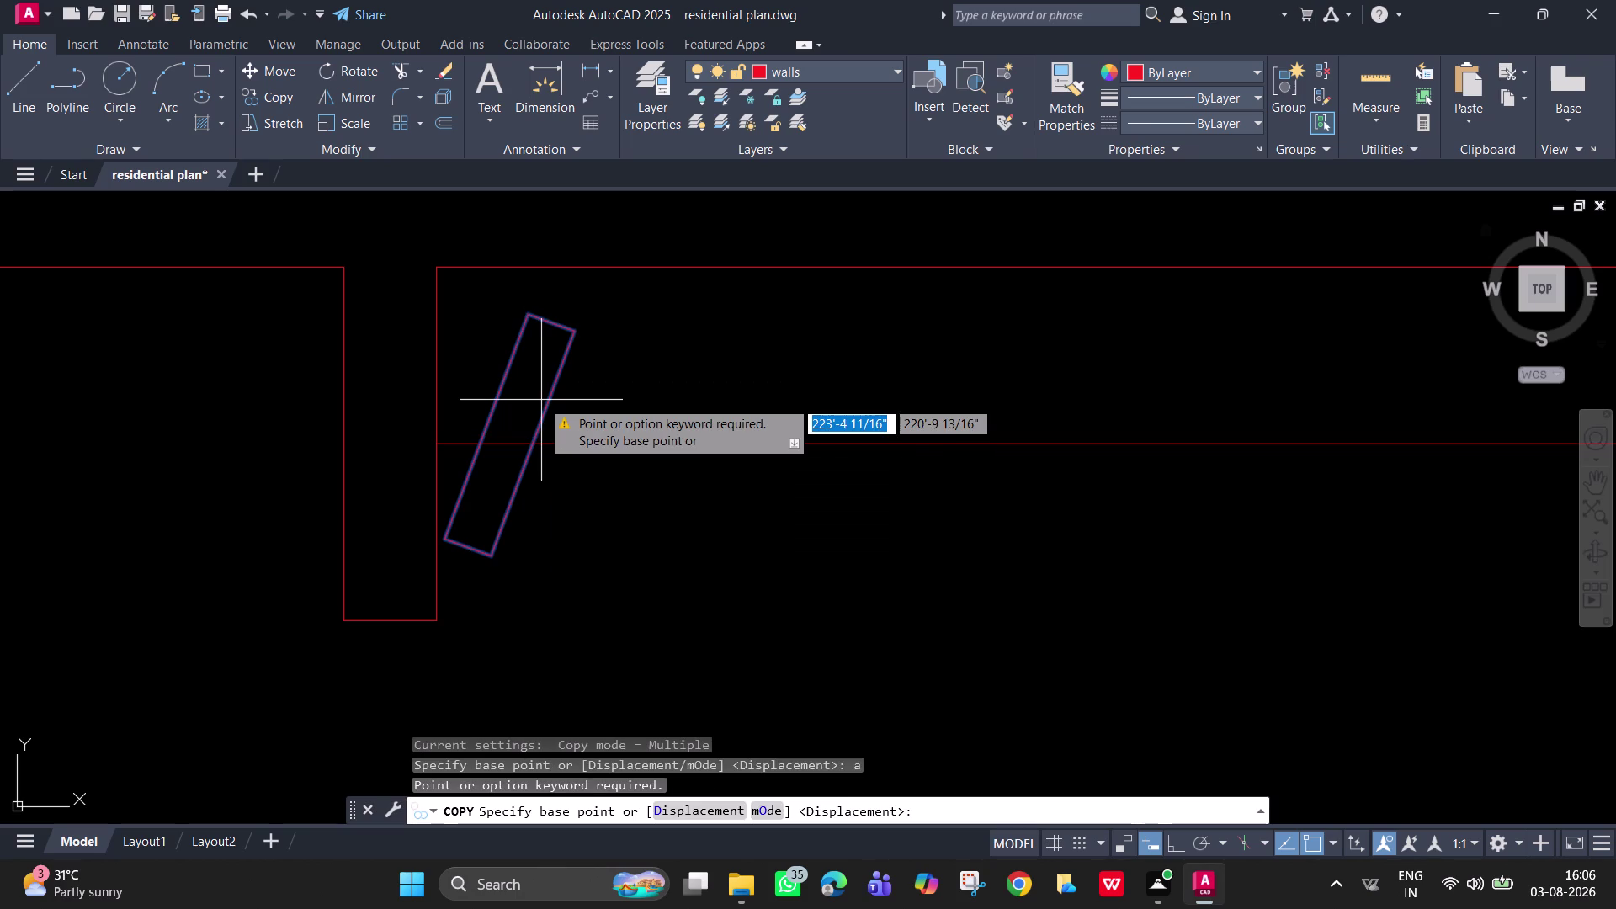
text(10)
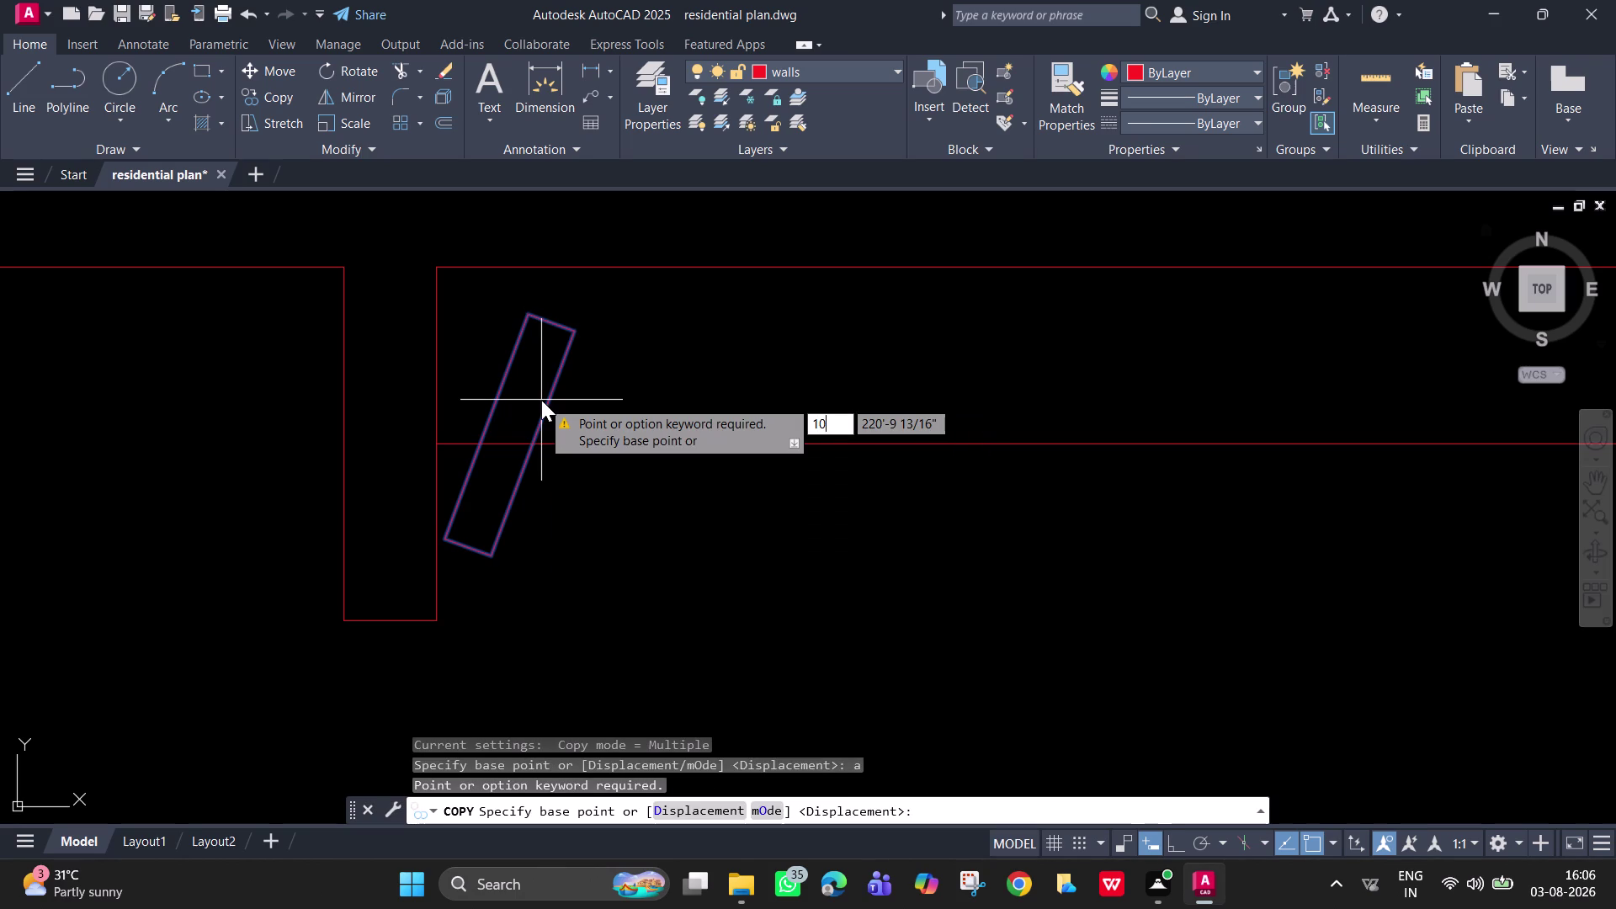
key(Return)
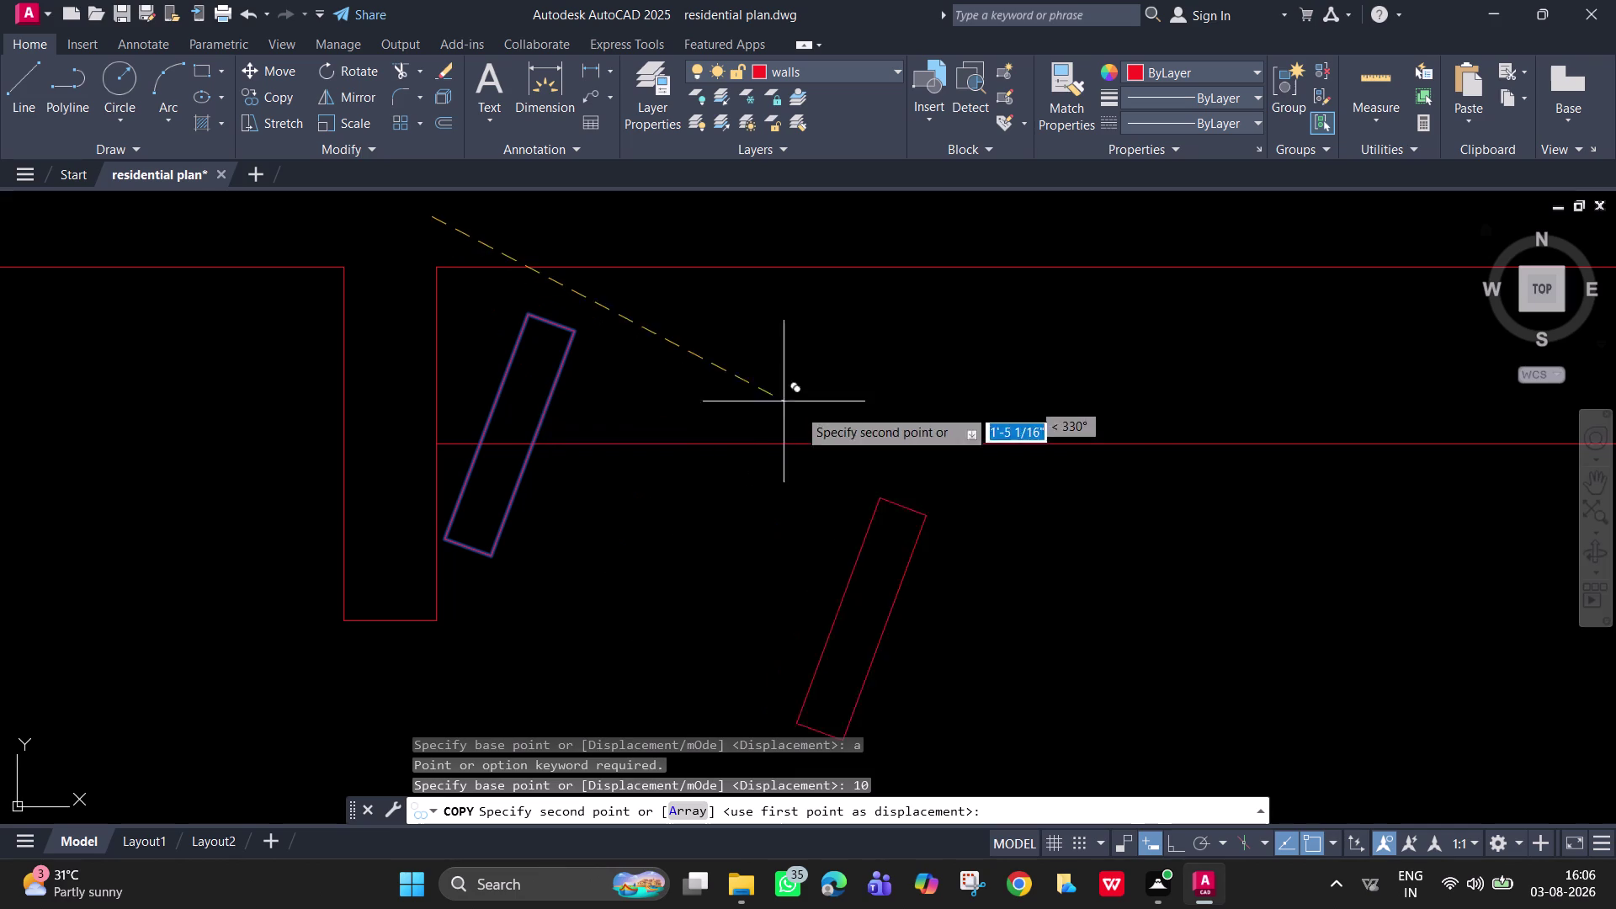
scroll(down, 3)
scroll(down, 3)
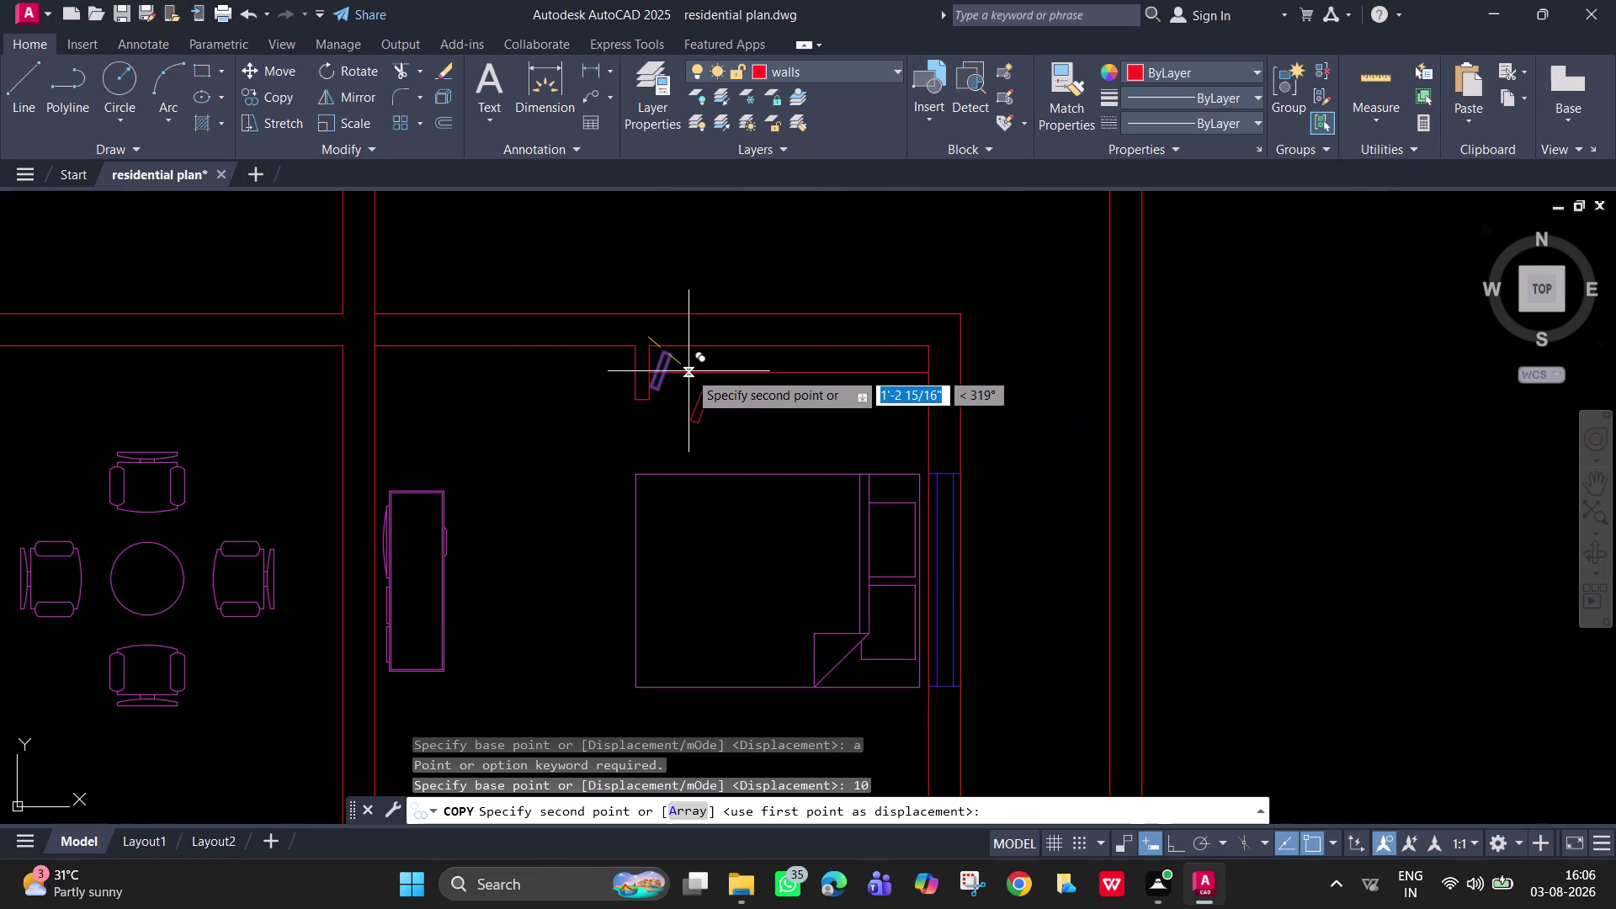
scroll(up, 3)
key(a)
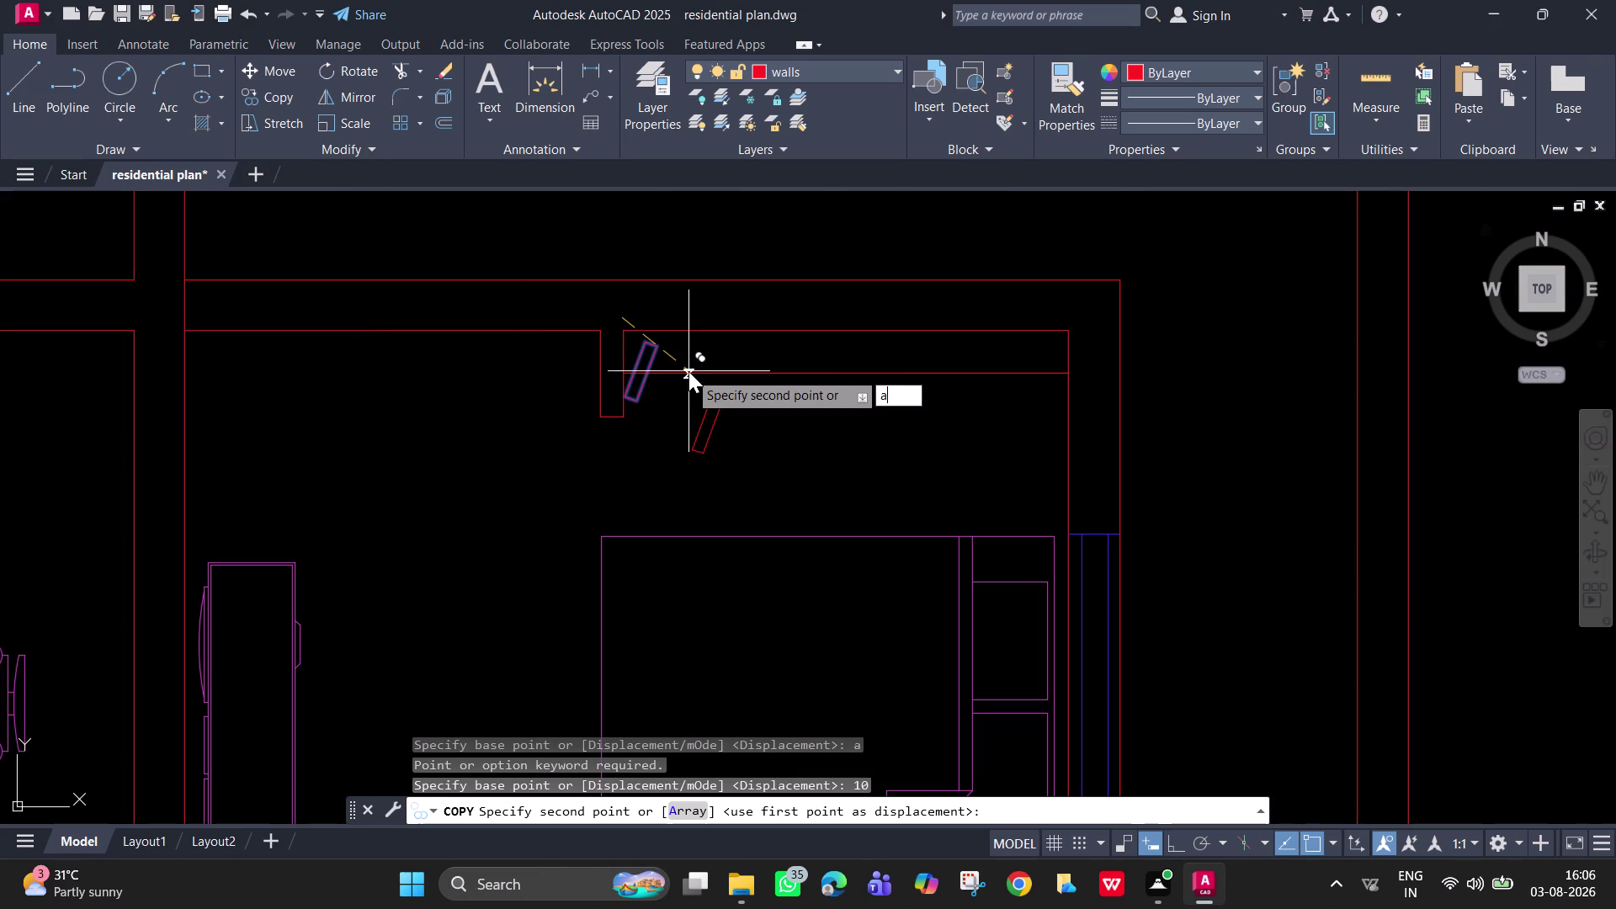
key(Return)
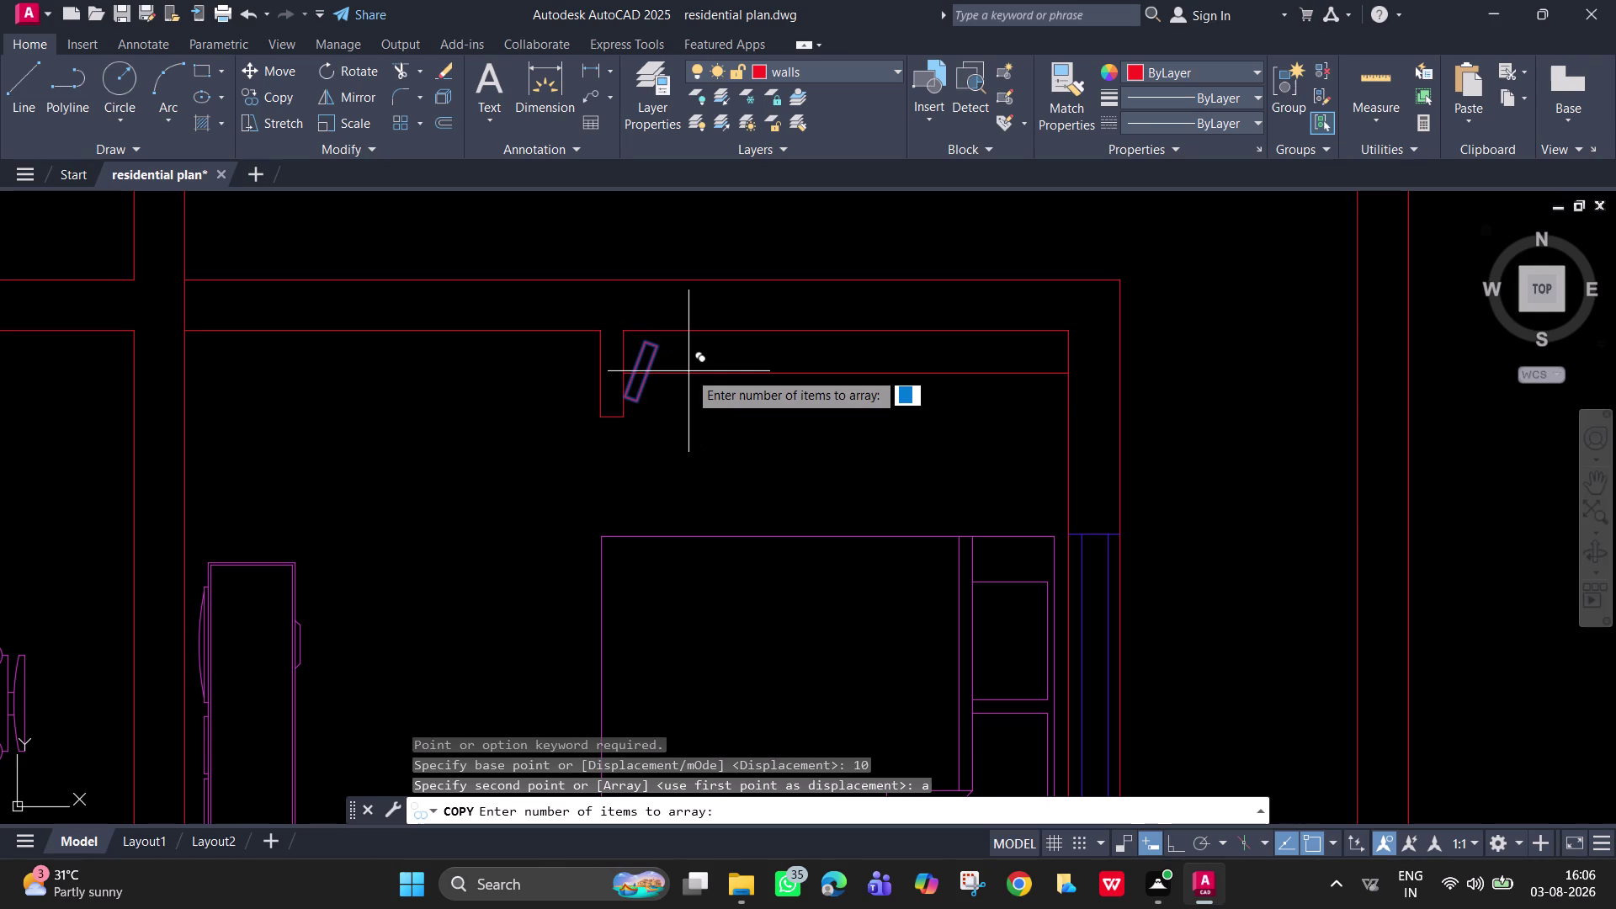
text(10)
key(Return)
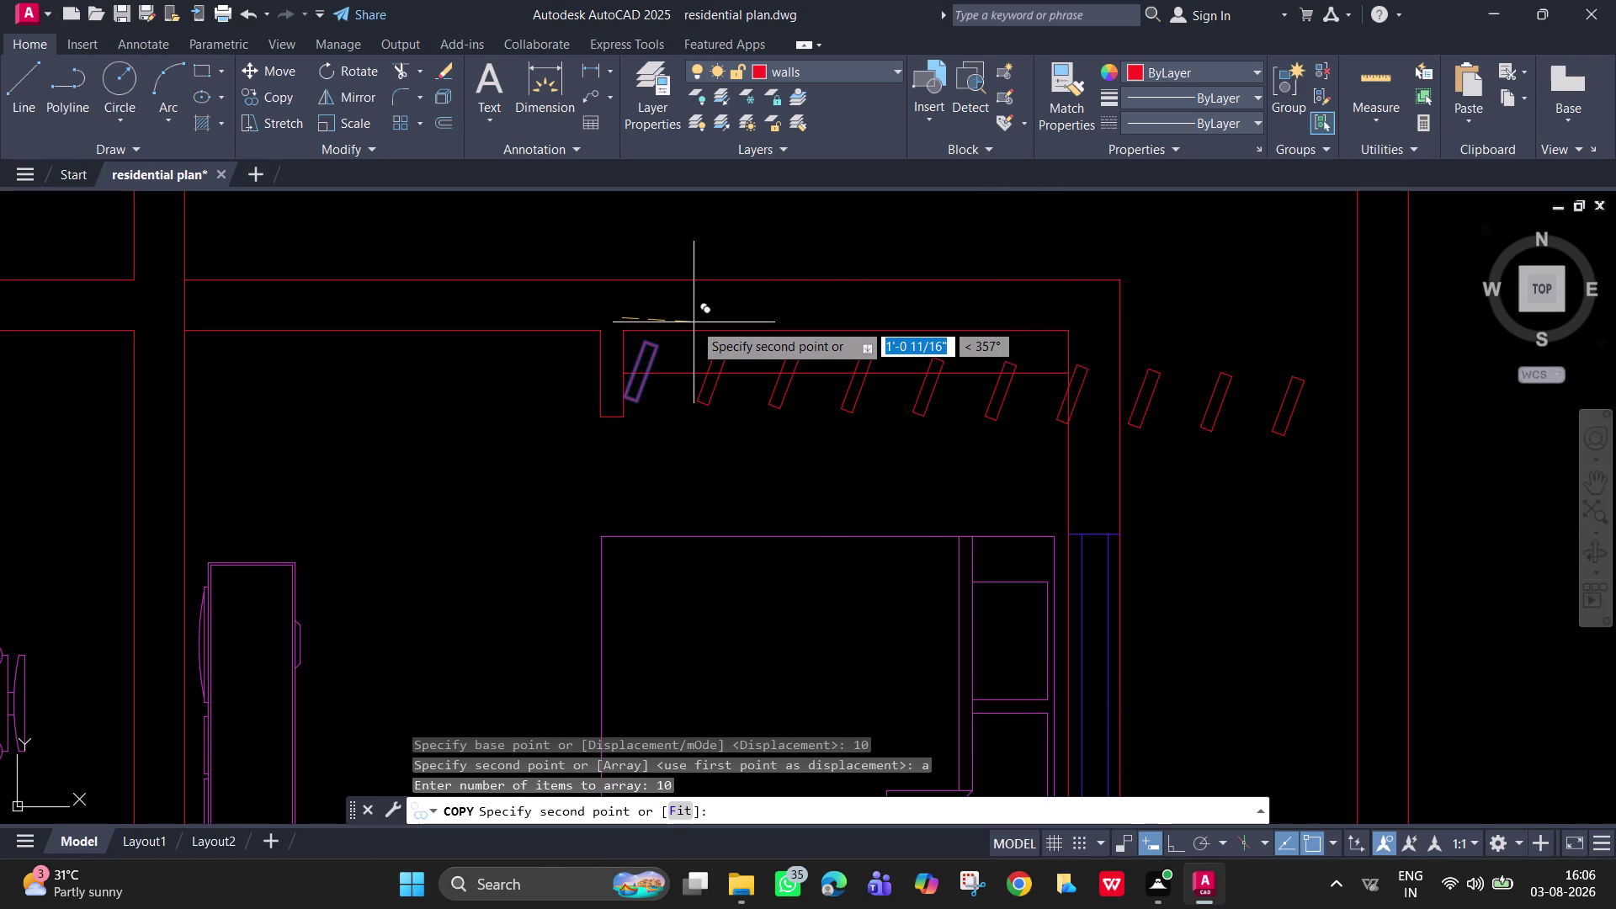
key(F8)
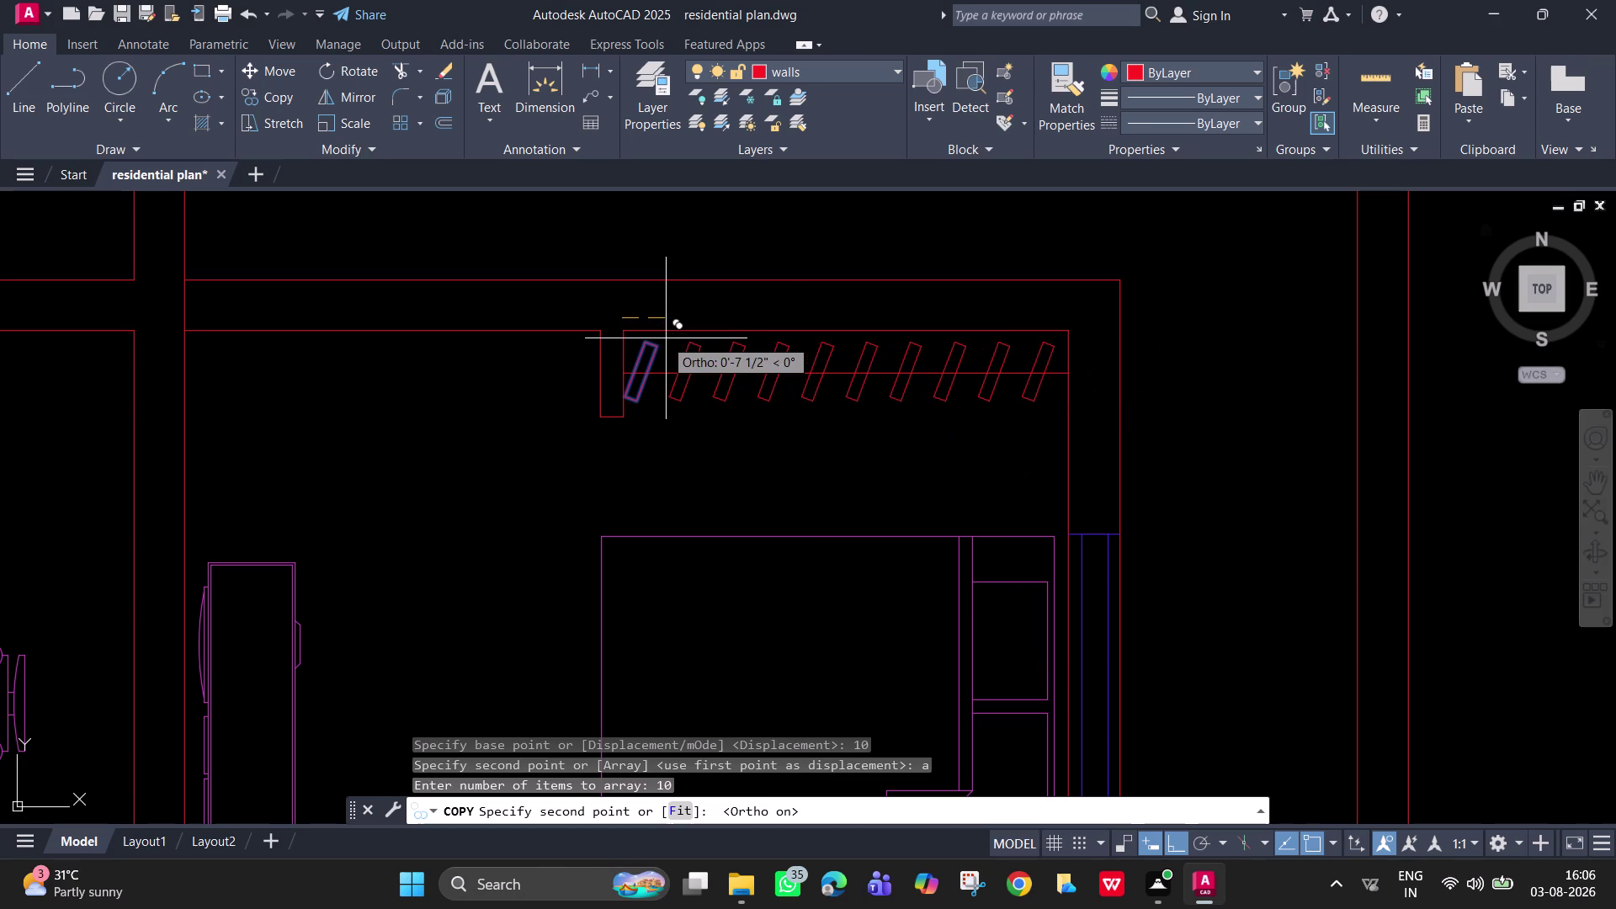
scroll(up, 3)
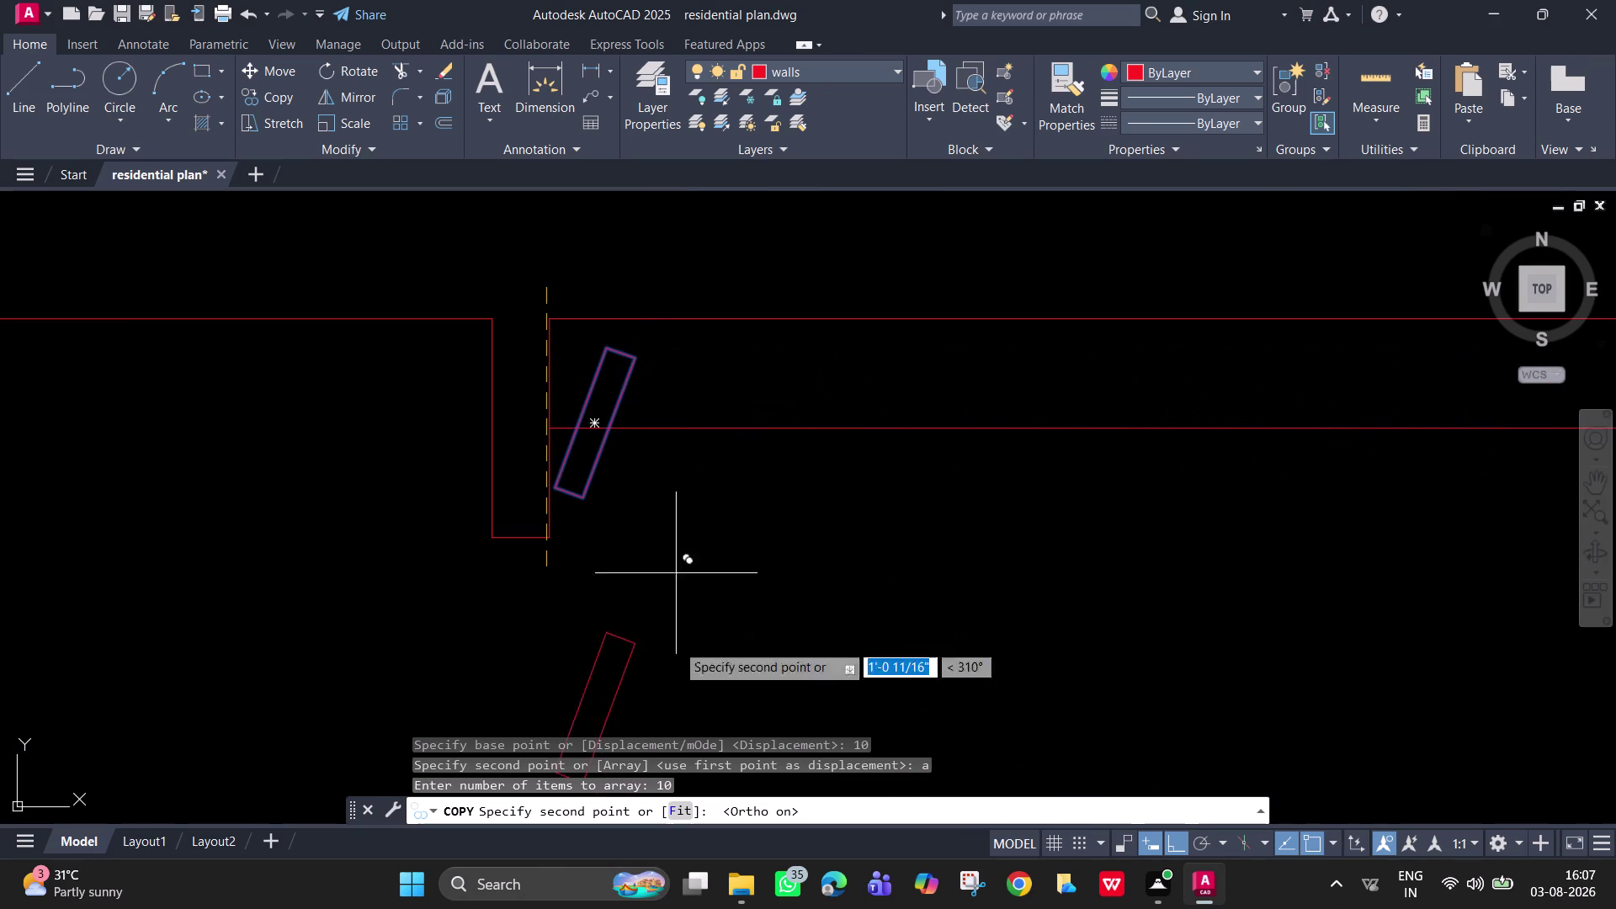
click(680, 808)
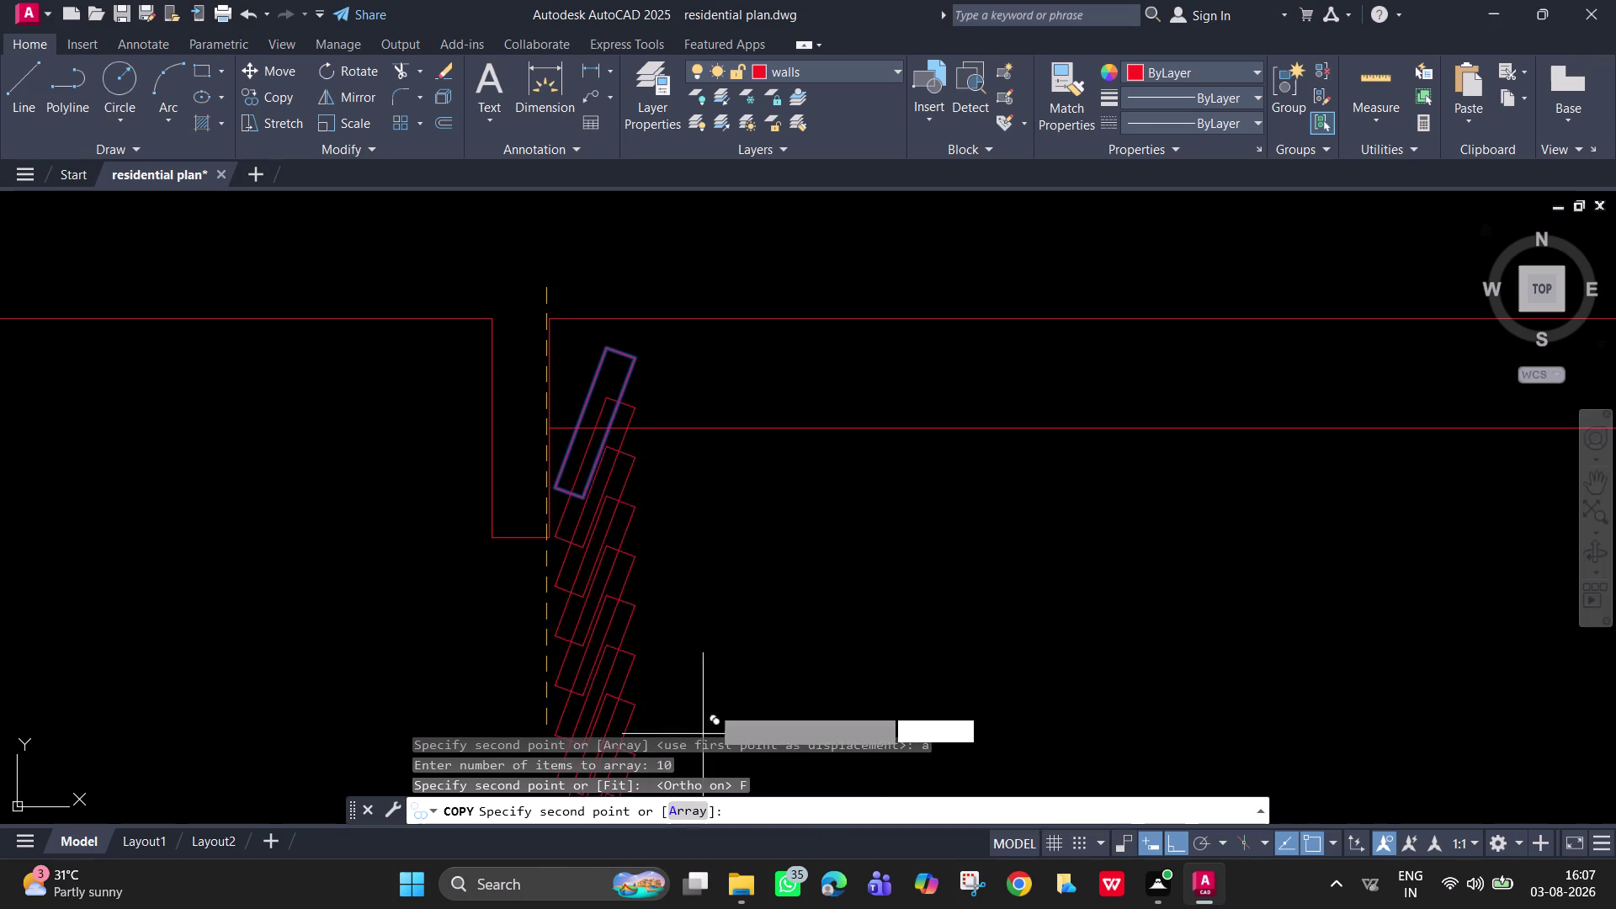
scroll(down, 3)
middle_drag(1110, 482, 898, 474)
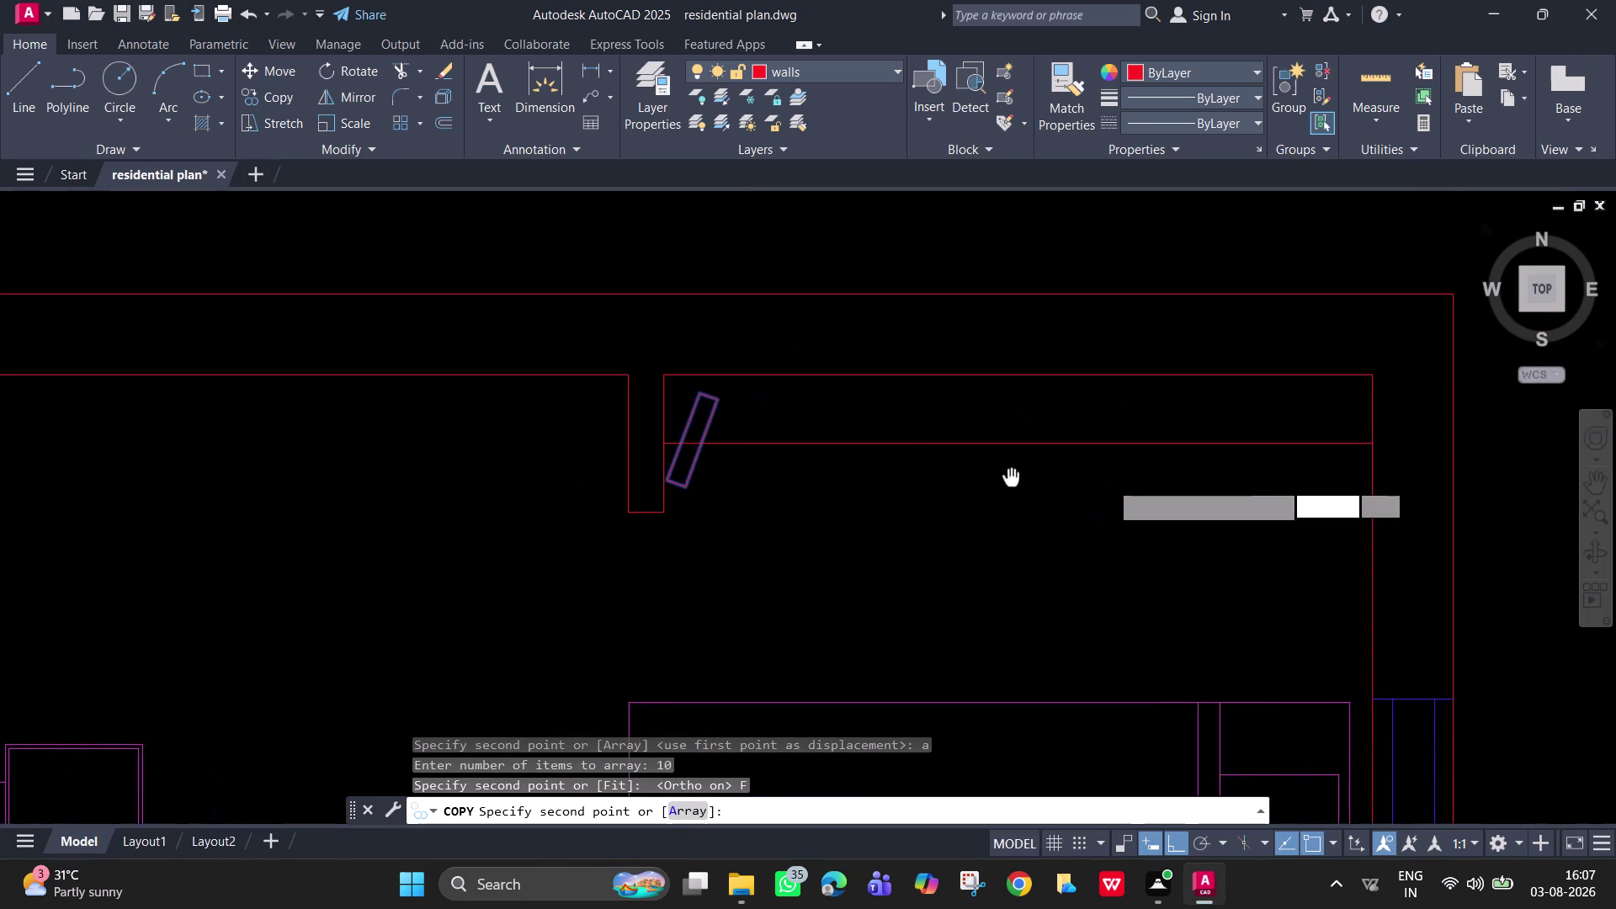
middle_drag(897, 475, 805, 477)
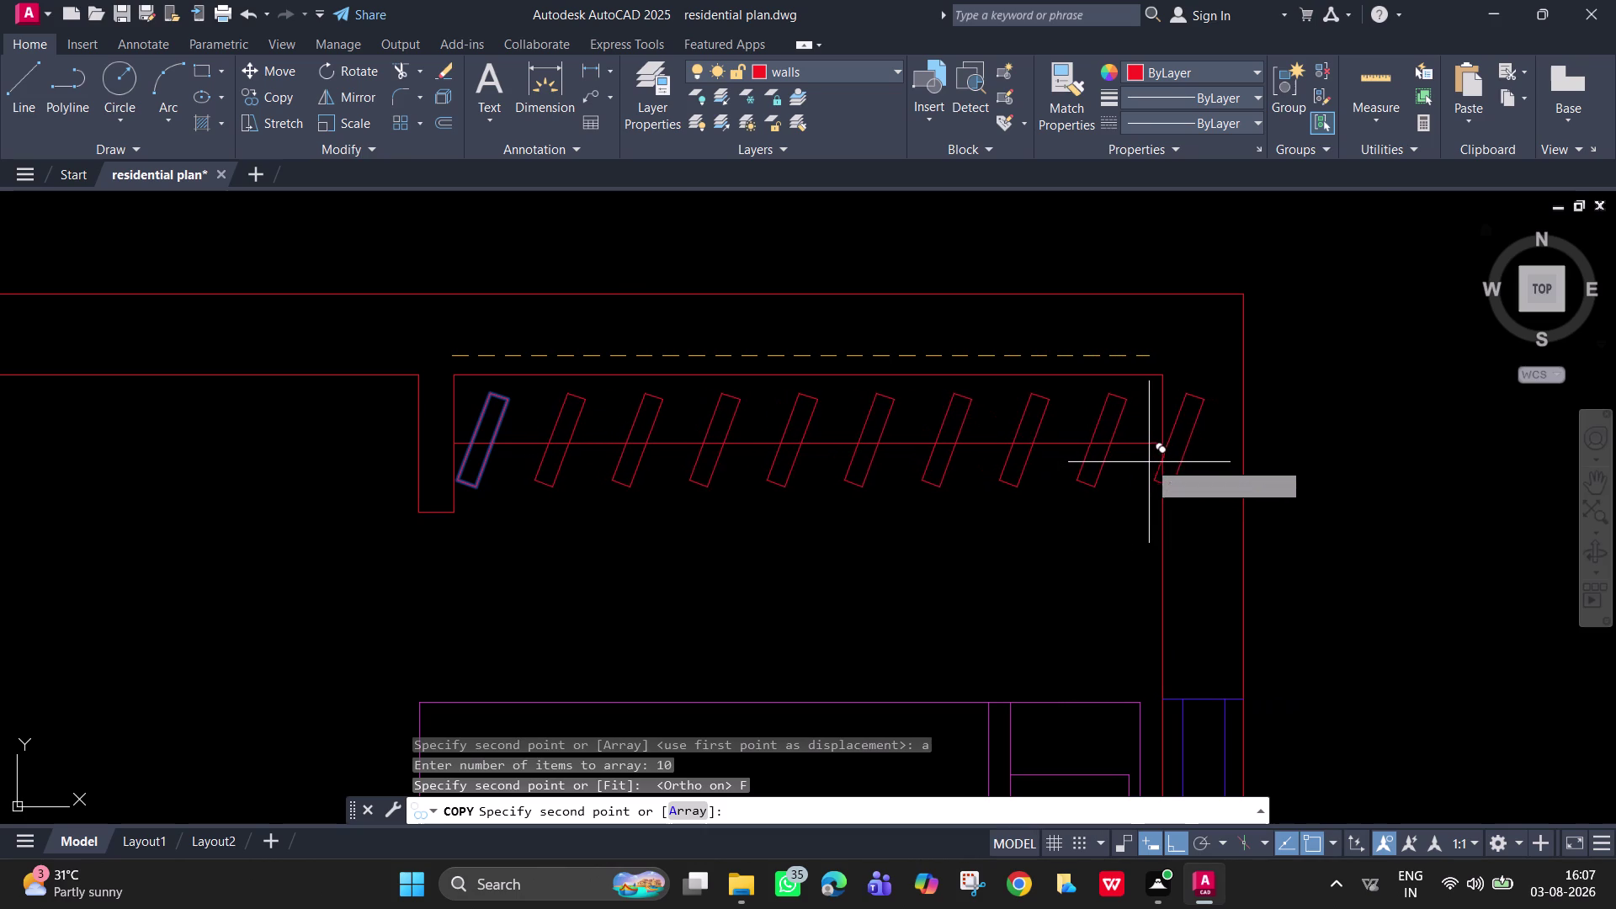
scroll(up, 3)
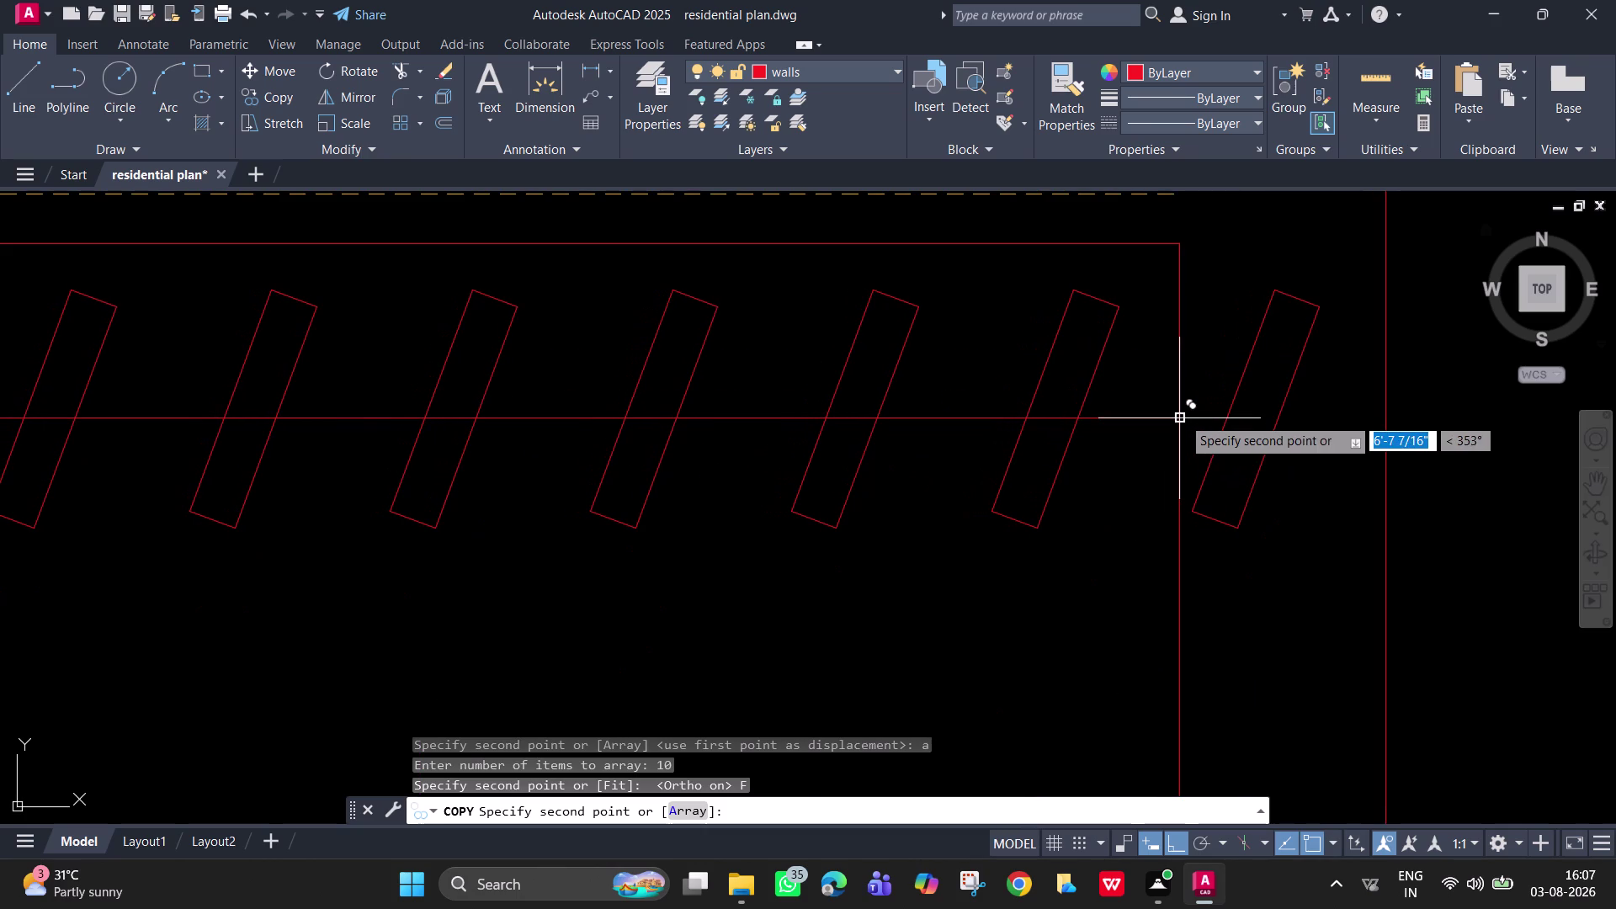
click(1181, 417)
scroll(down, 3)
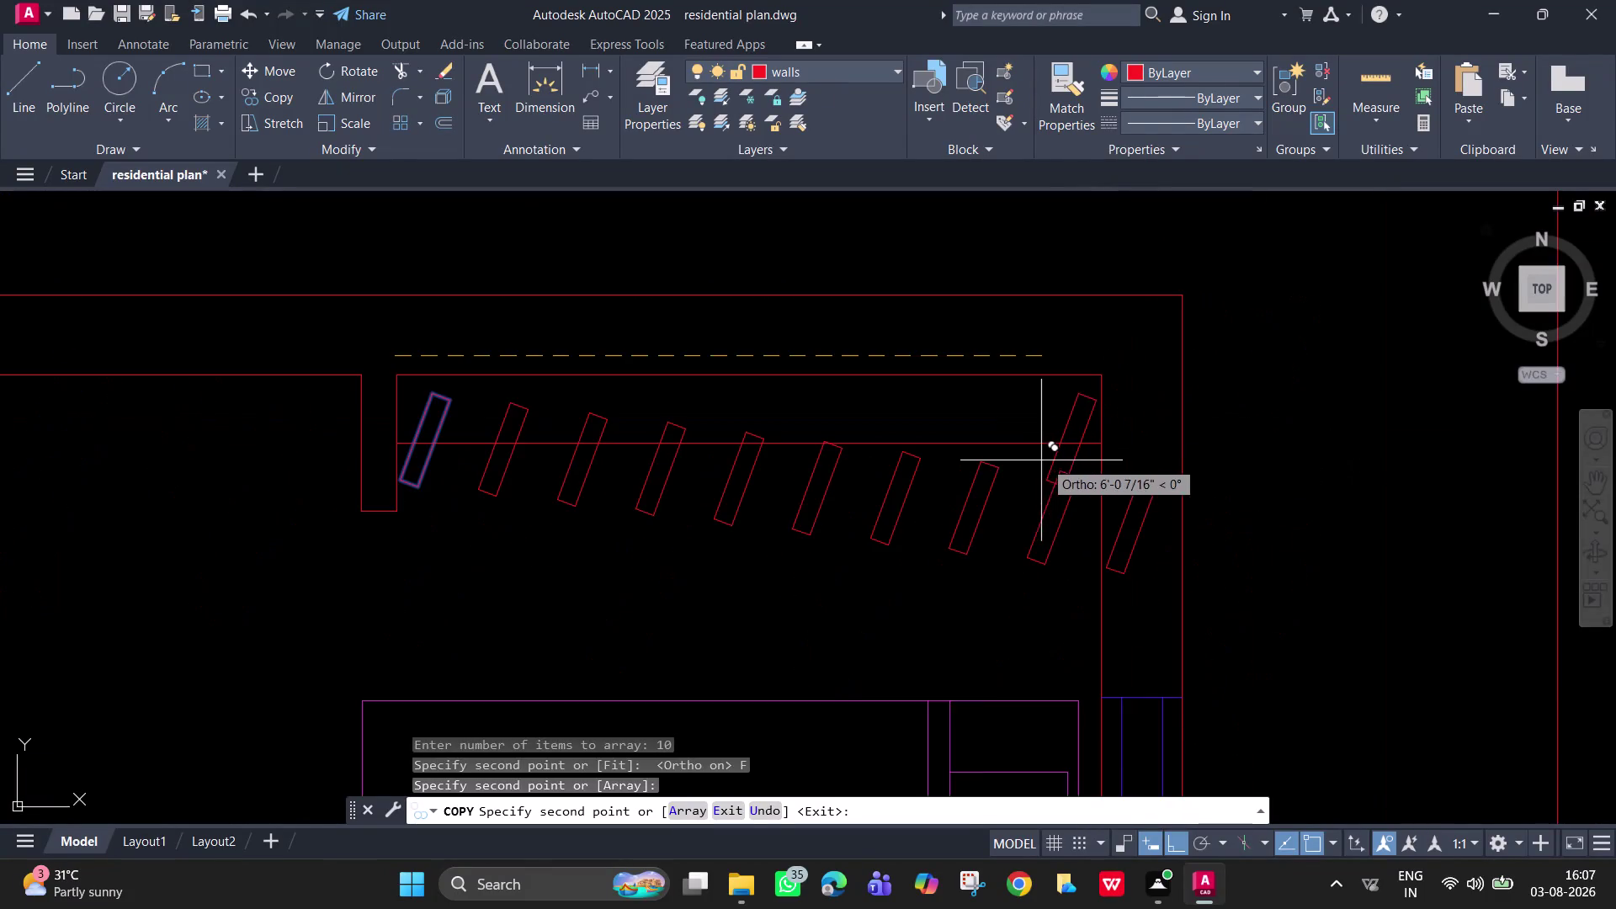
scroll(down, 3)
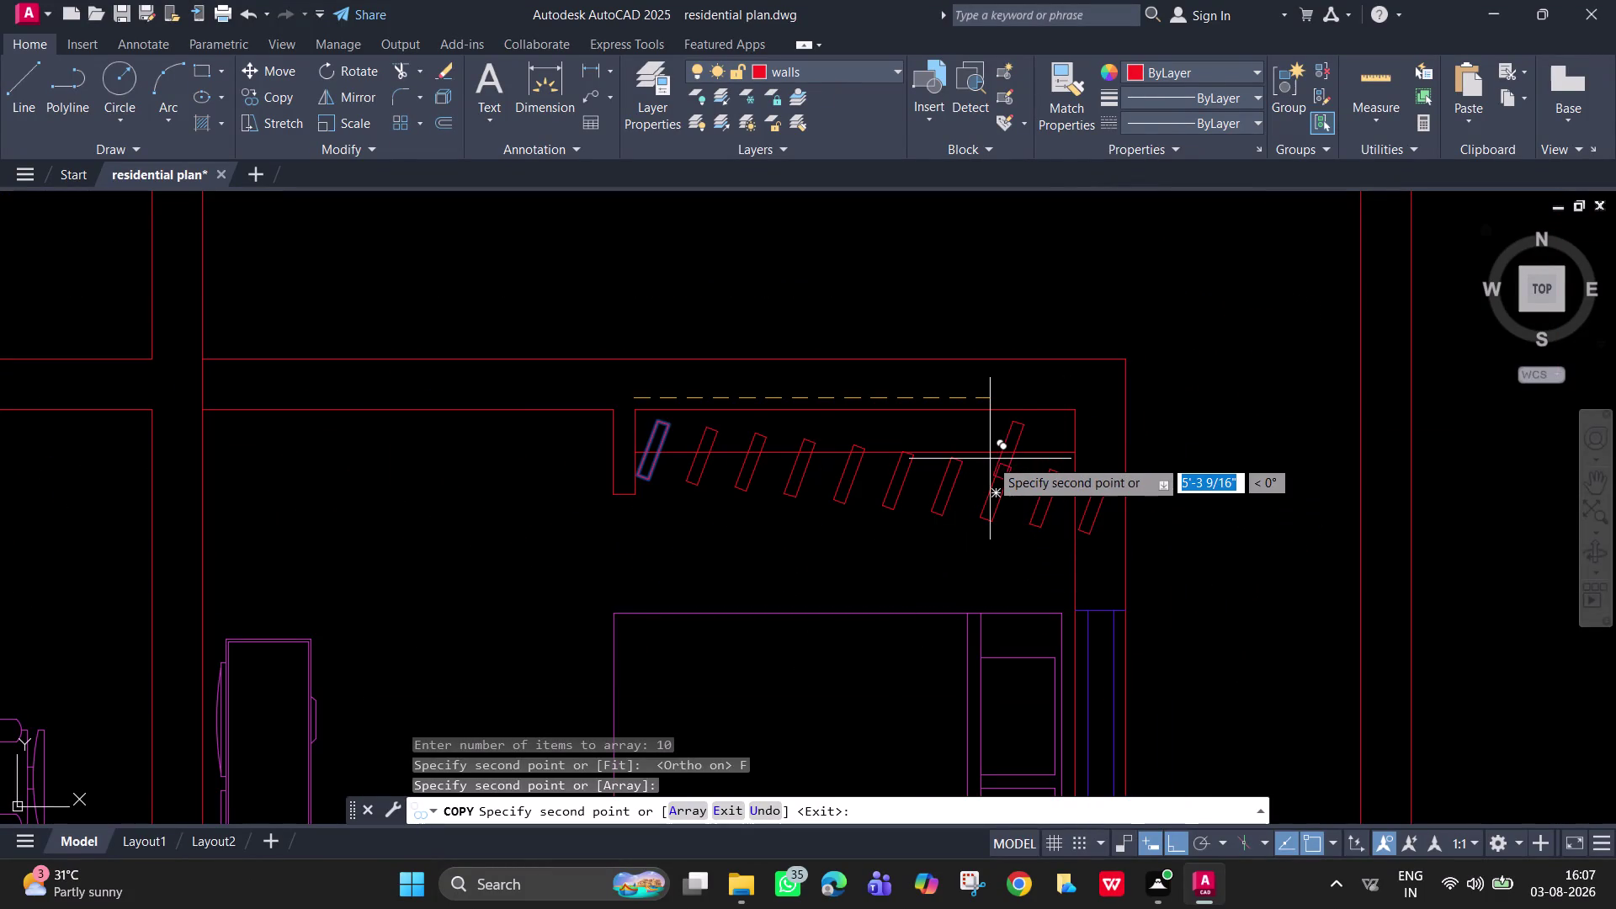
key(ctrl+z)
Copy the slanted slat as a straight array of 15 along the upper wall.
scroll(down, 3)
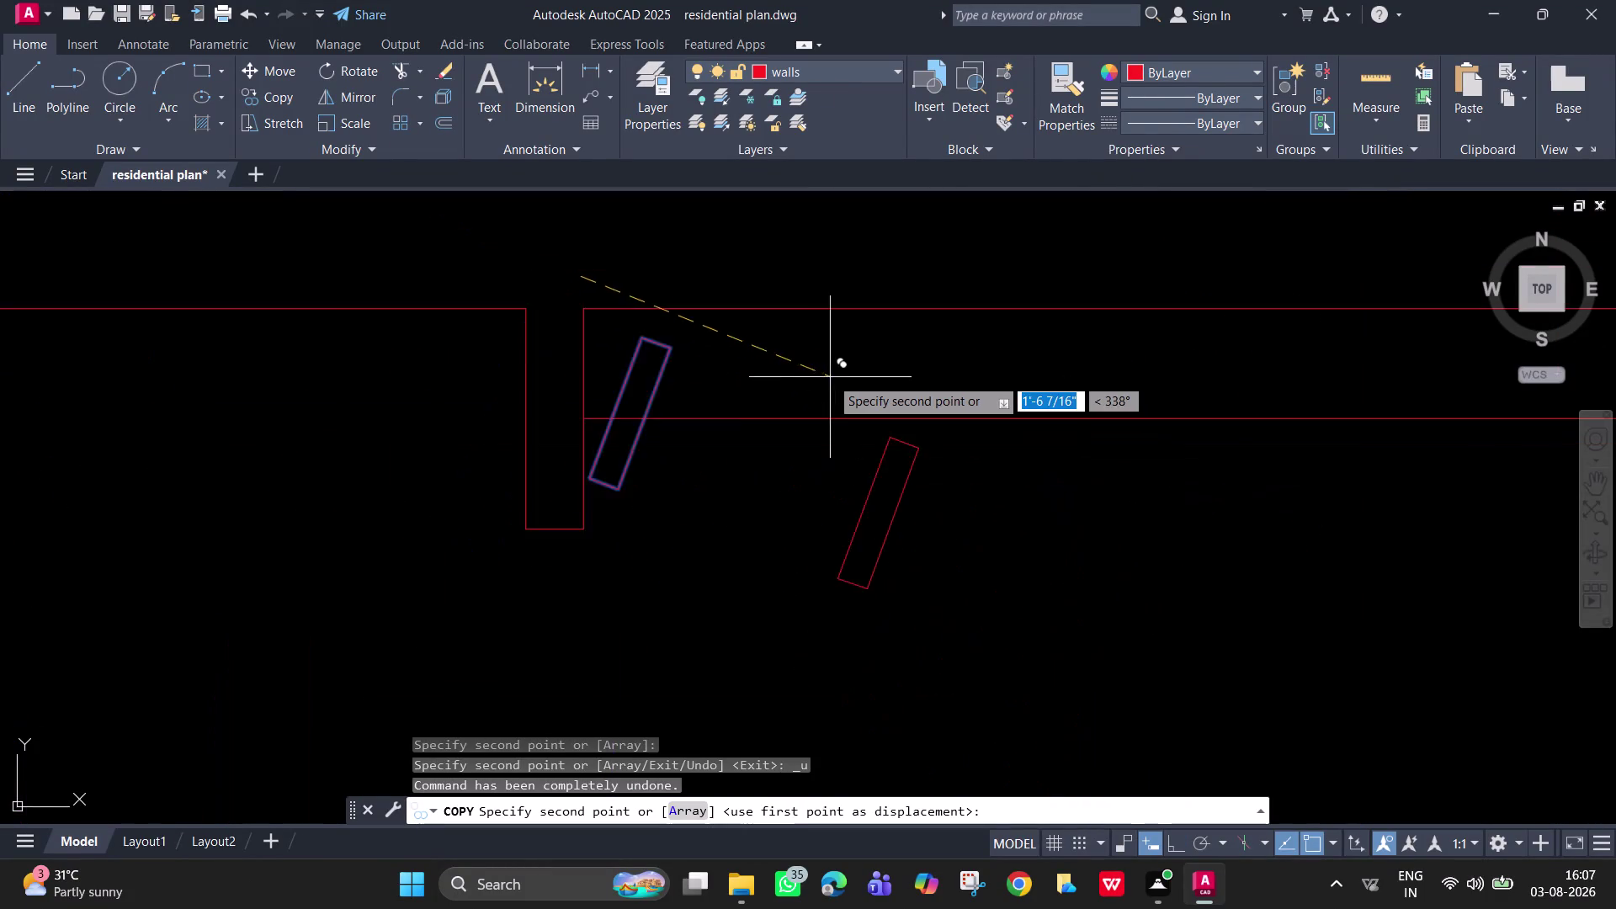
key(Escape)
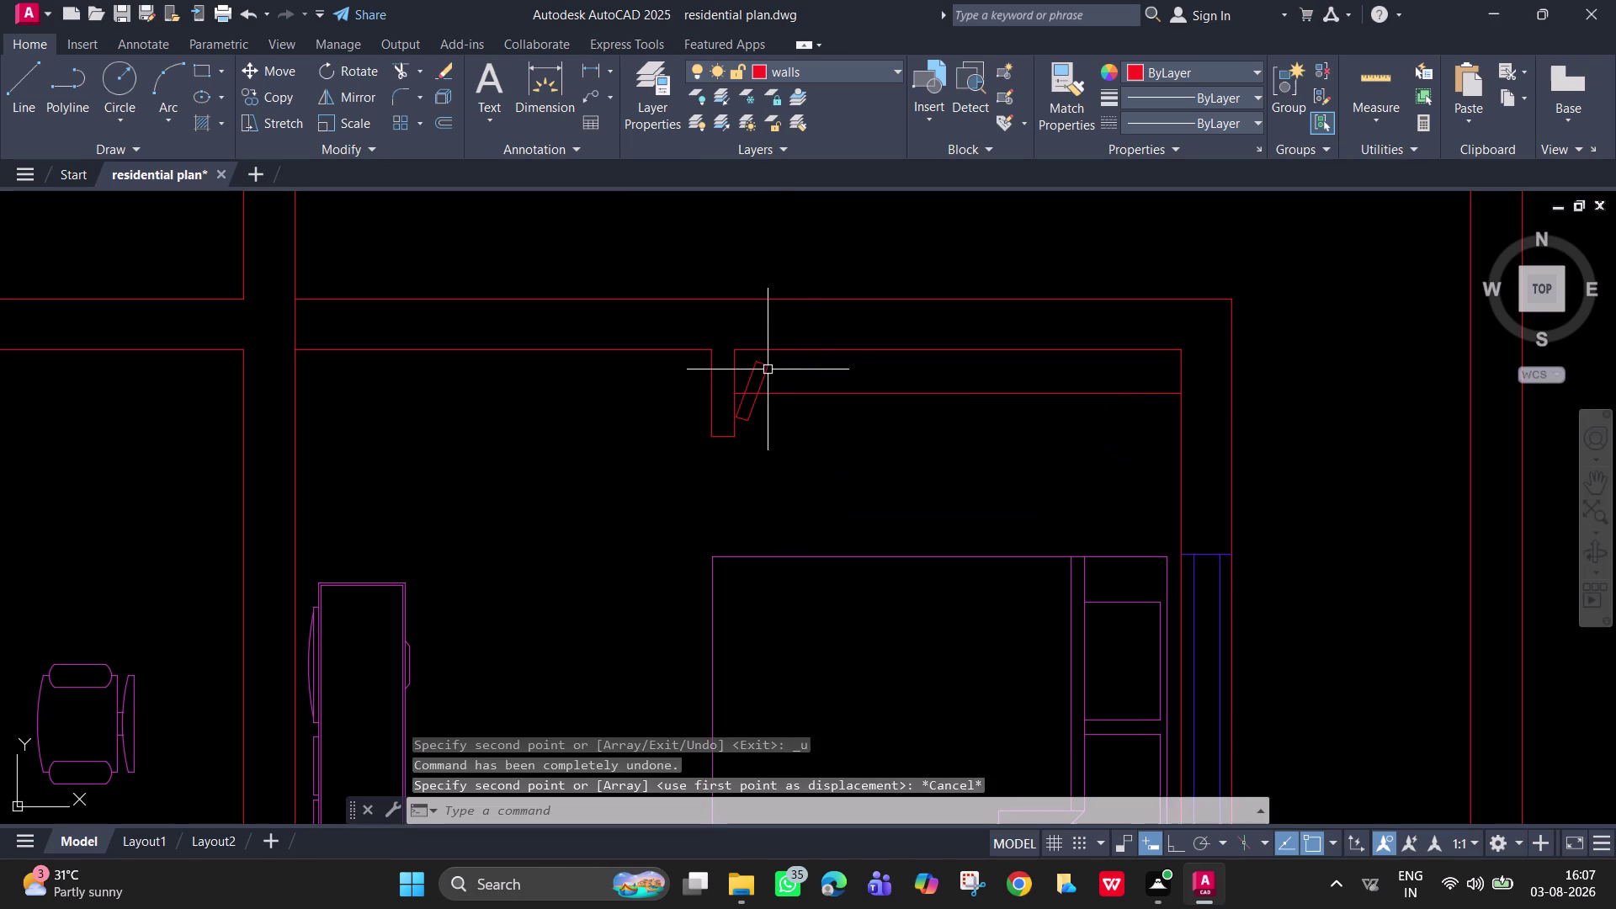
click(768, 370)
scroll(up, 3)
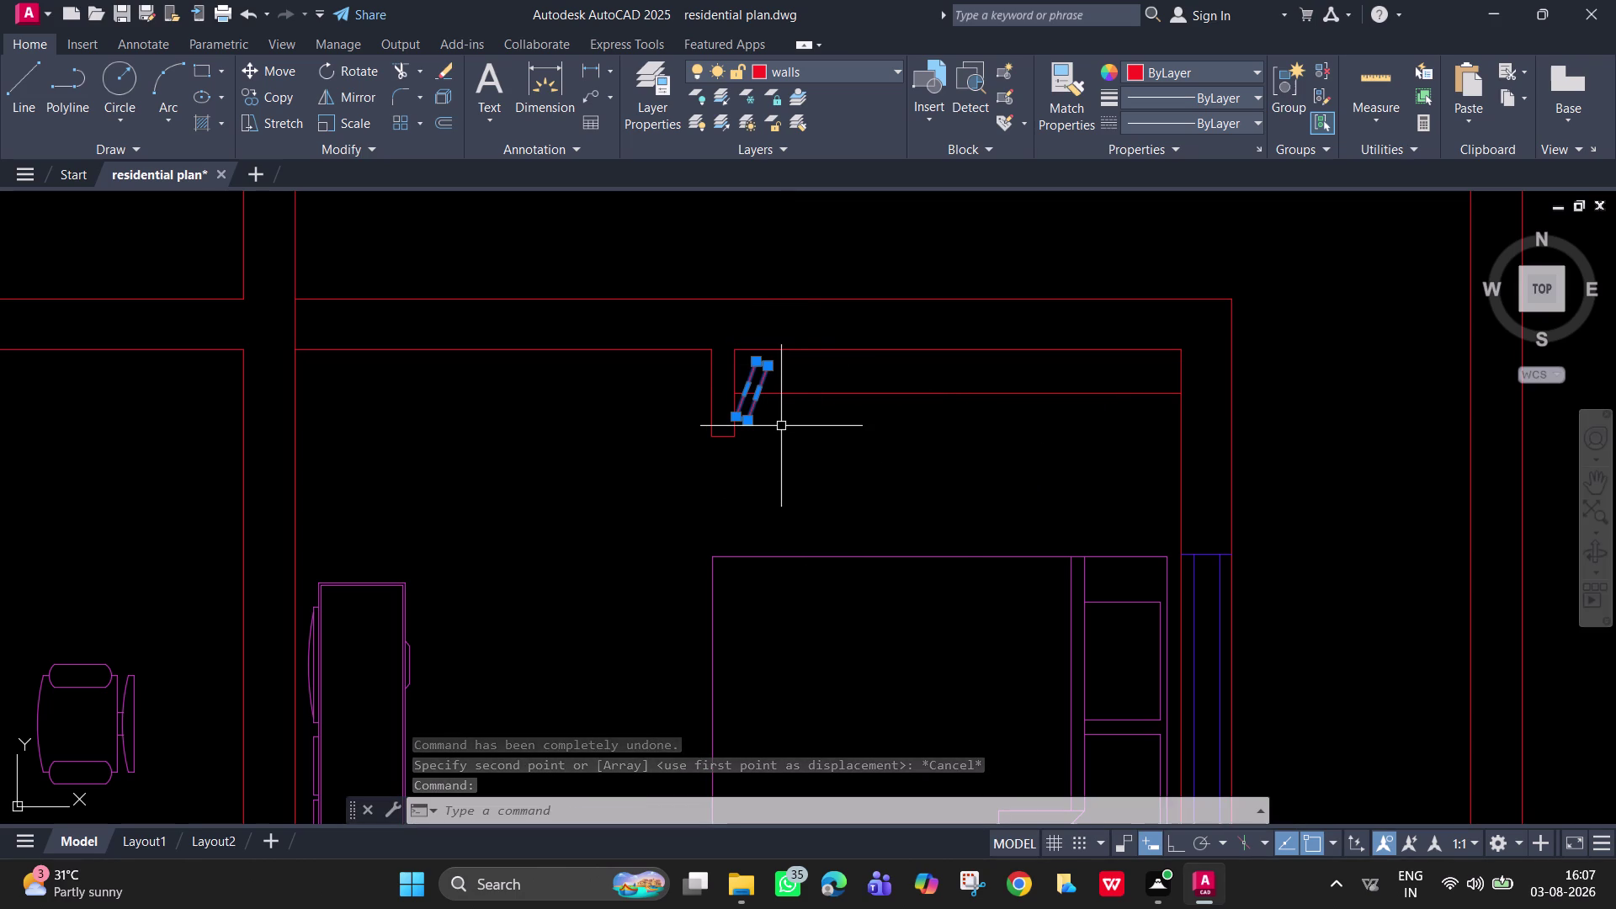
text(co)
key(space)
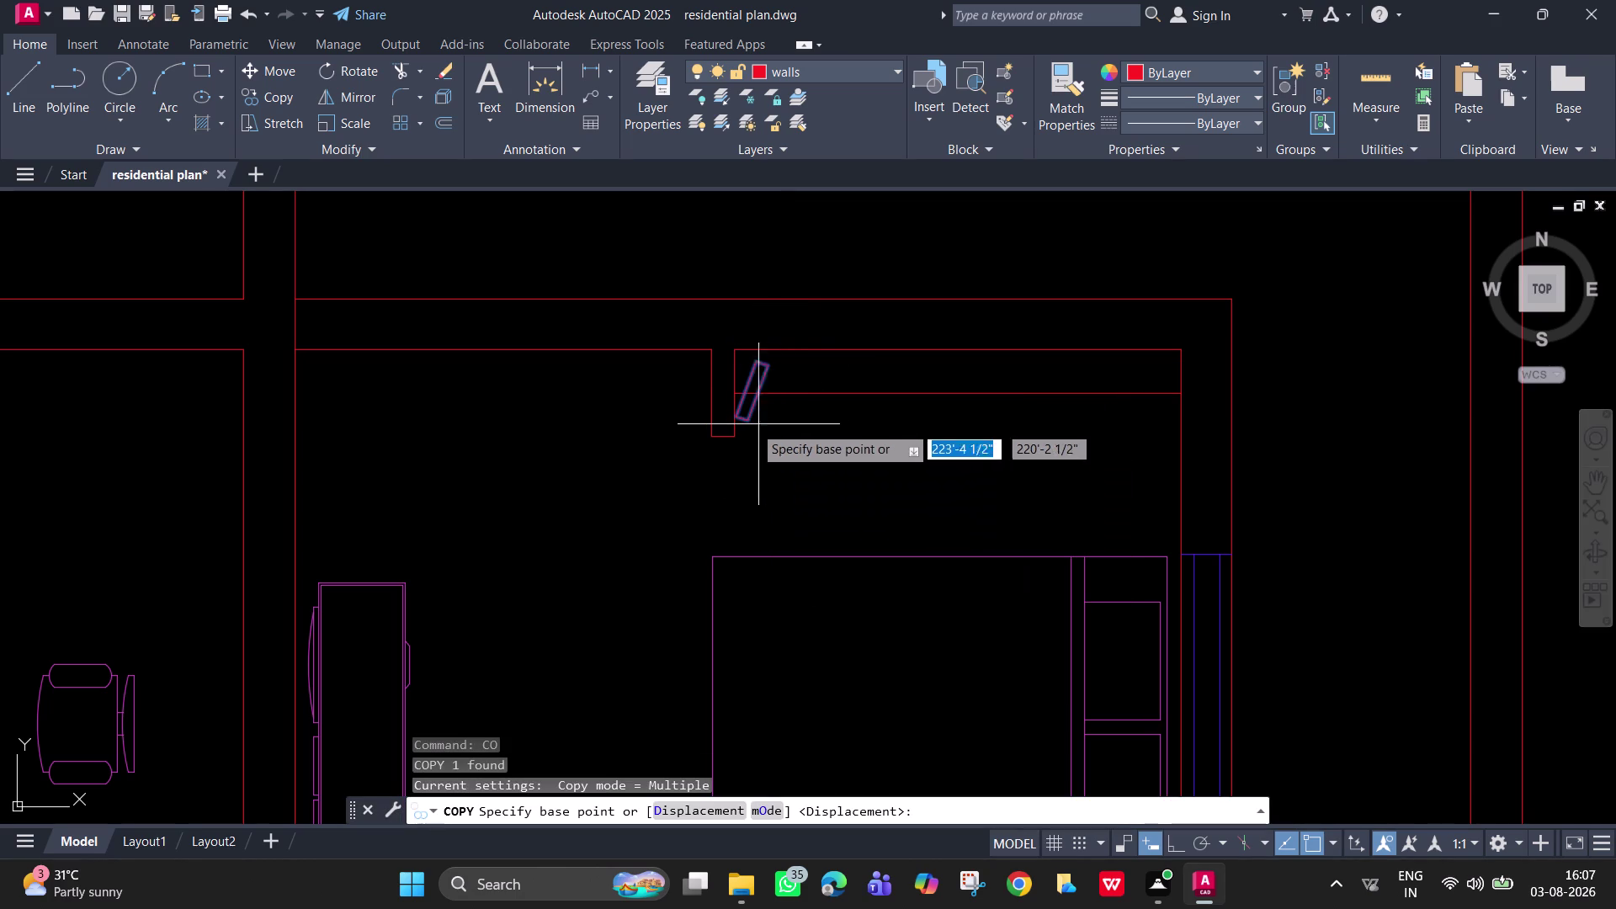
click(759, 396)
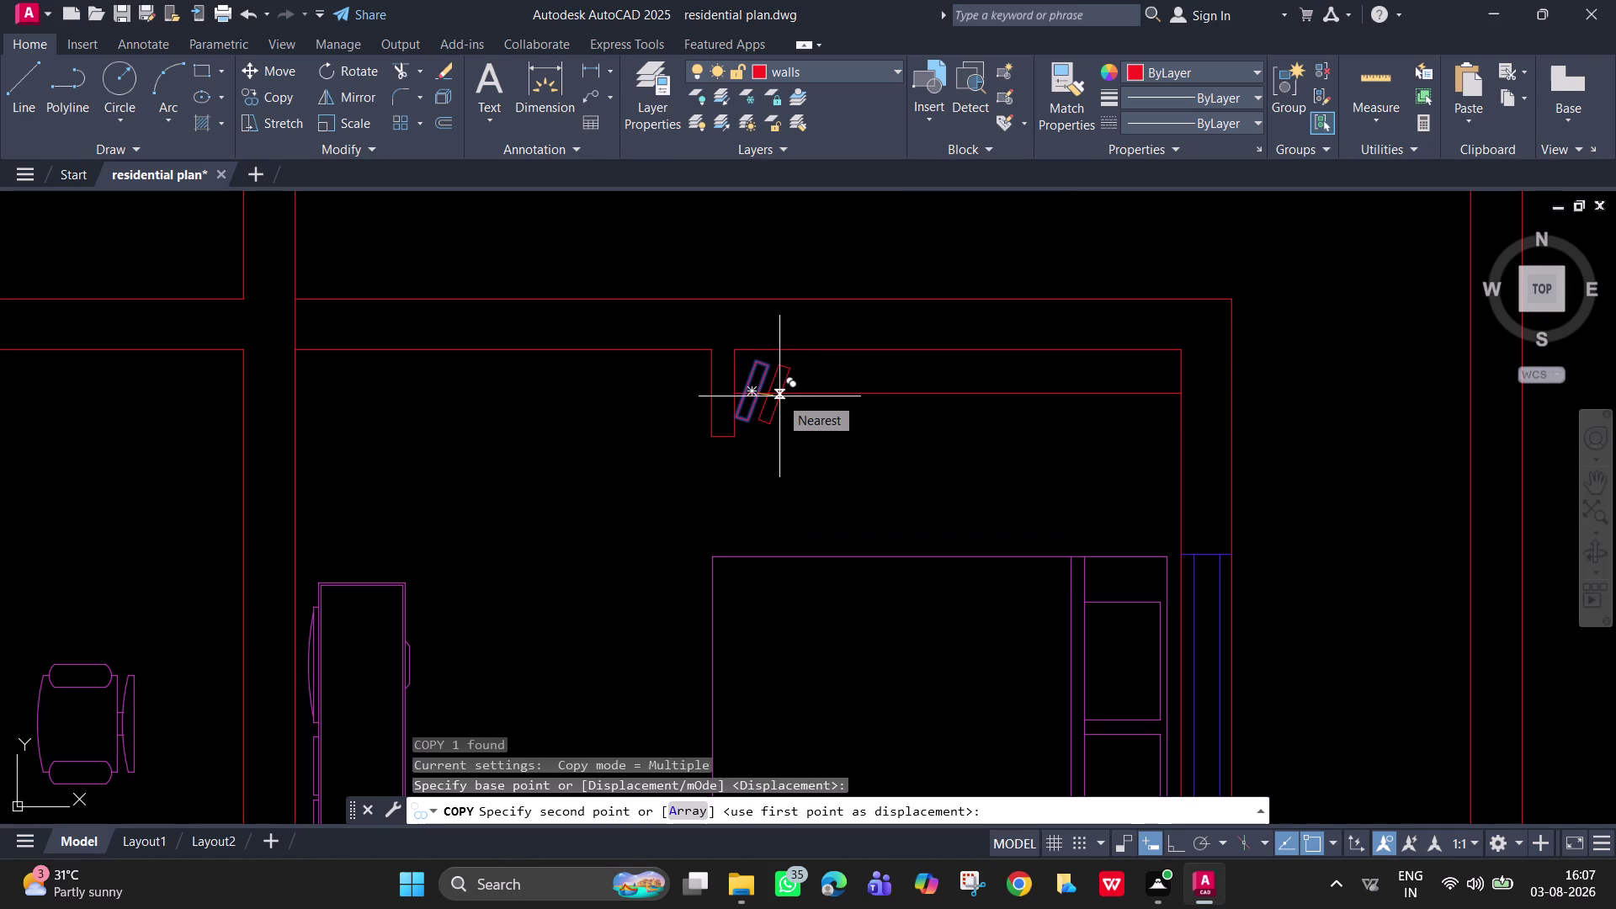
key(a)
key(Return)
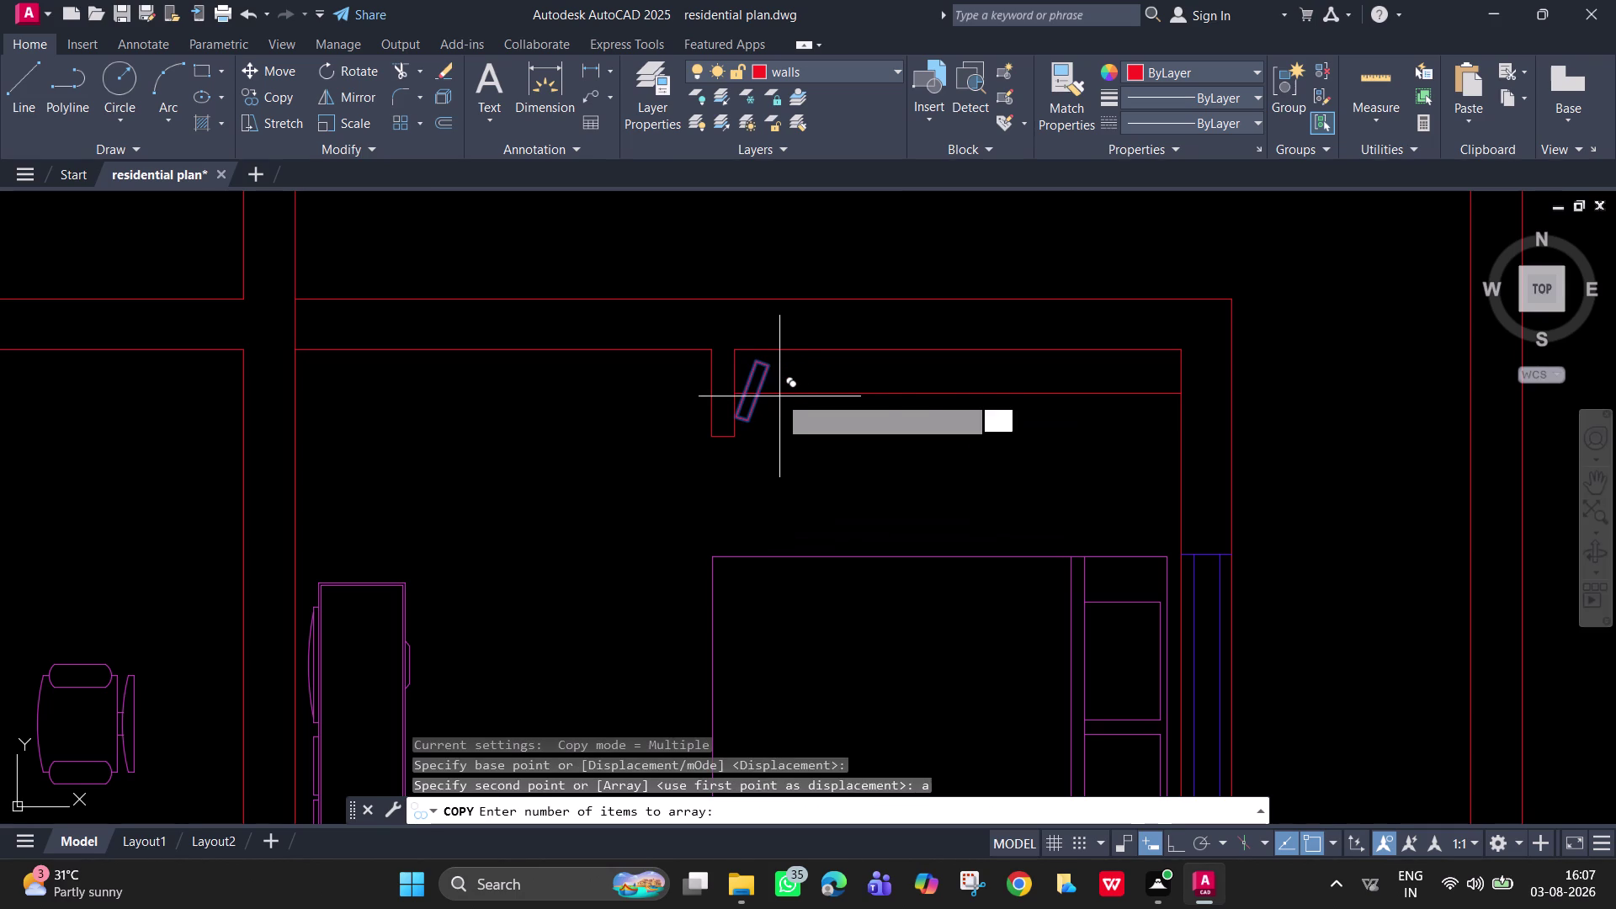
text(15)
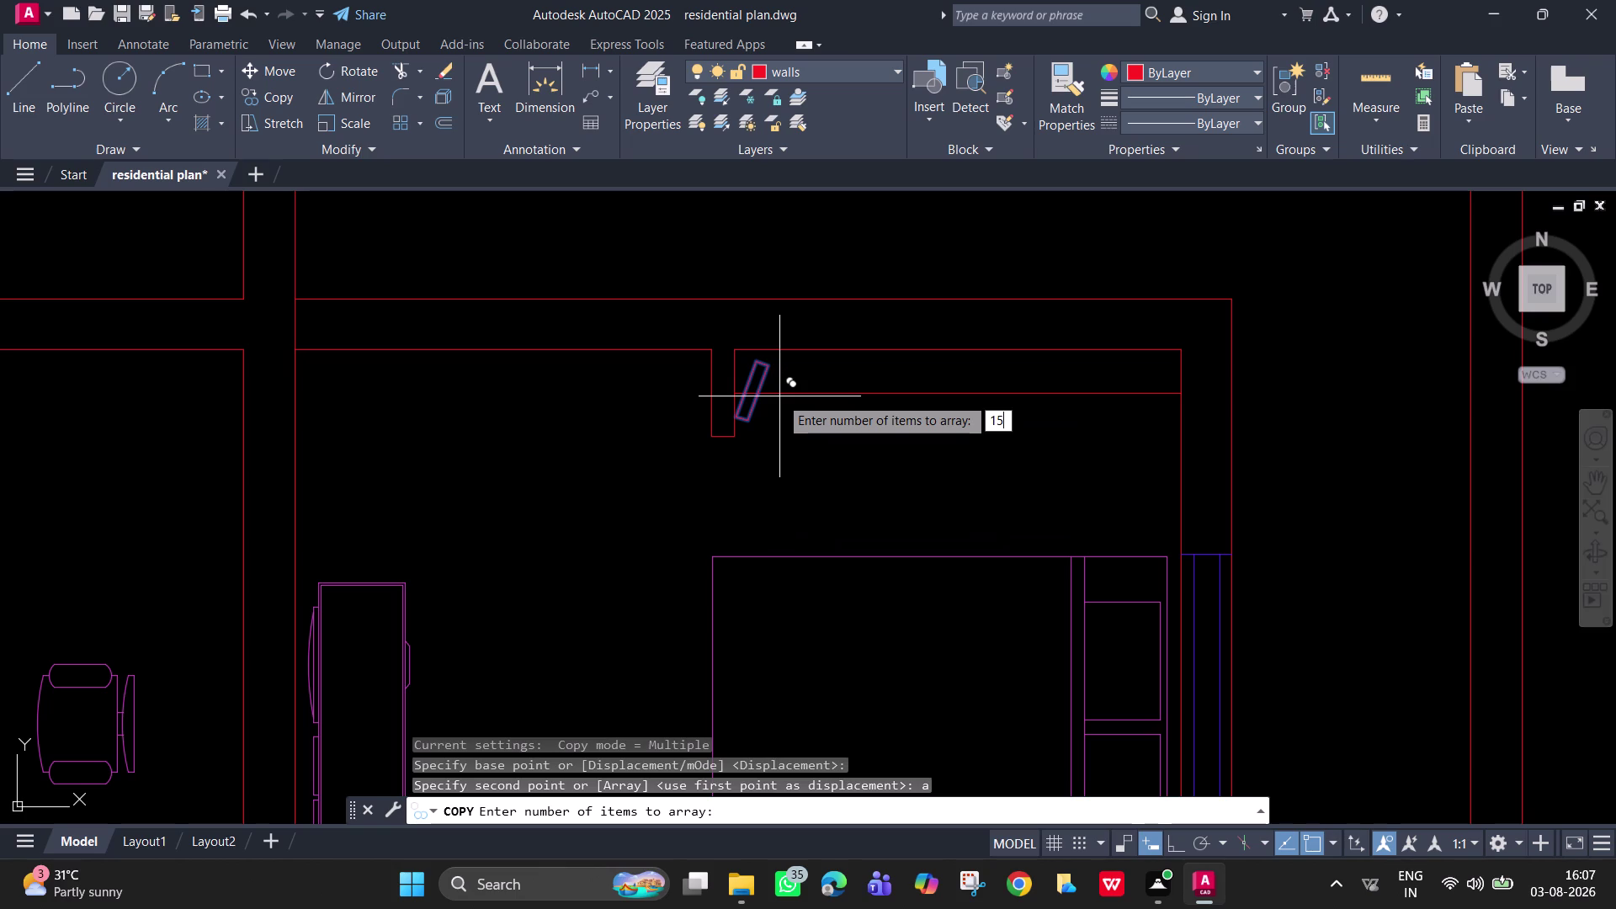
key(Return)
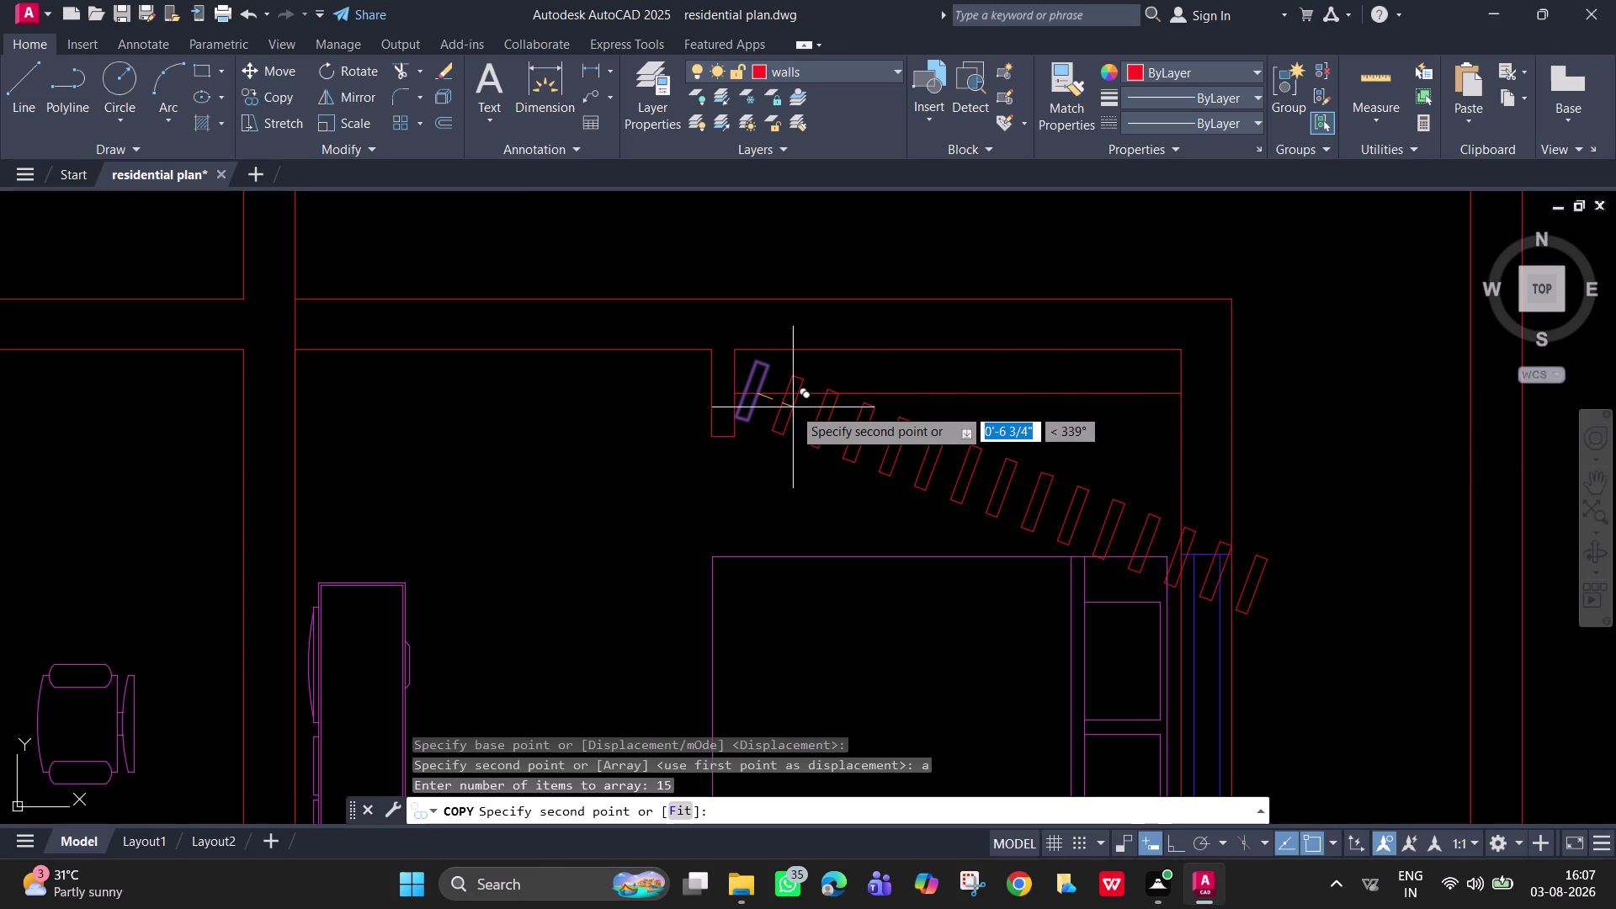
key(F8)
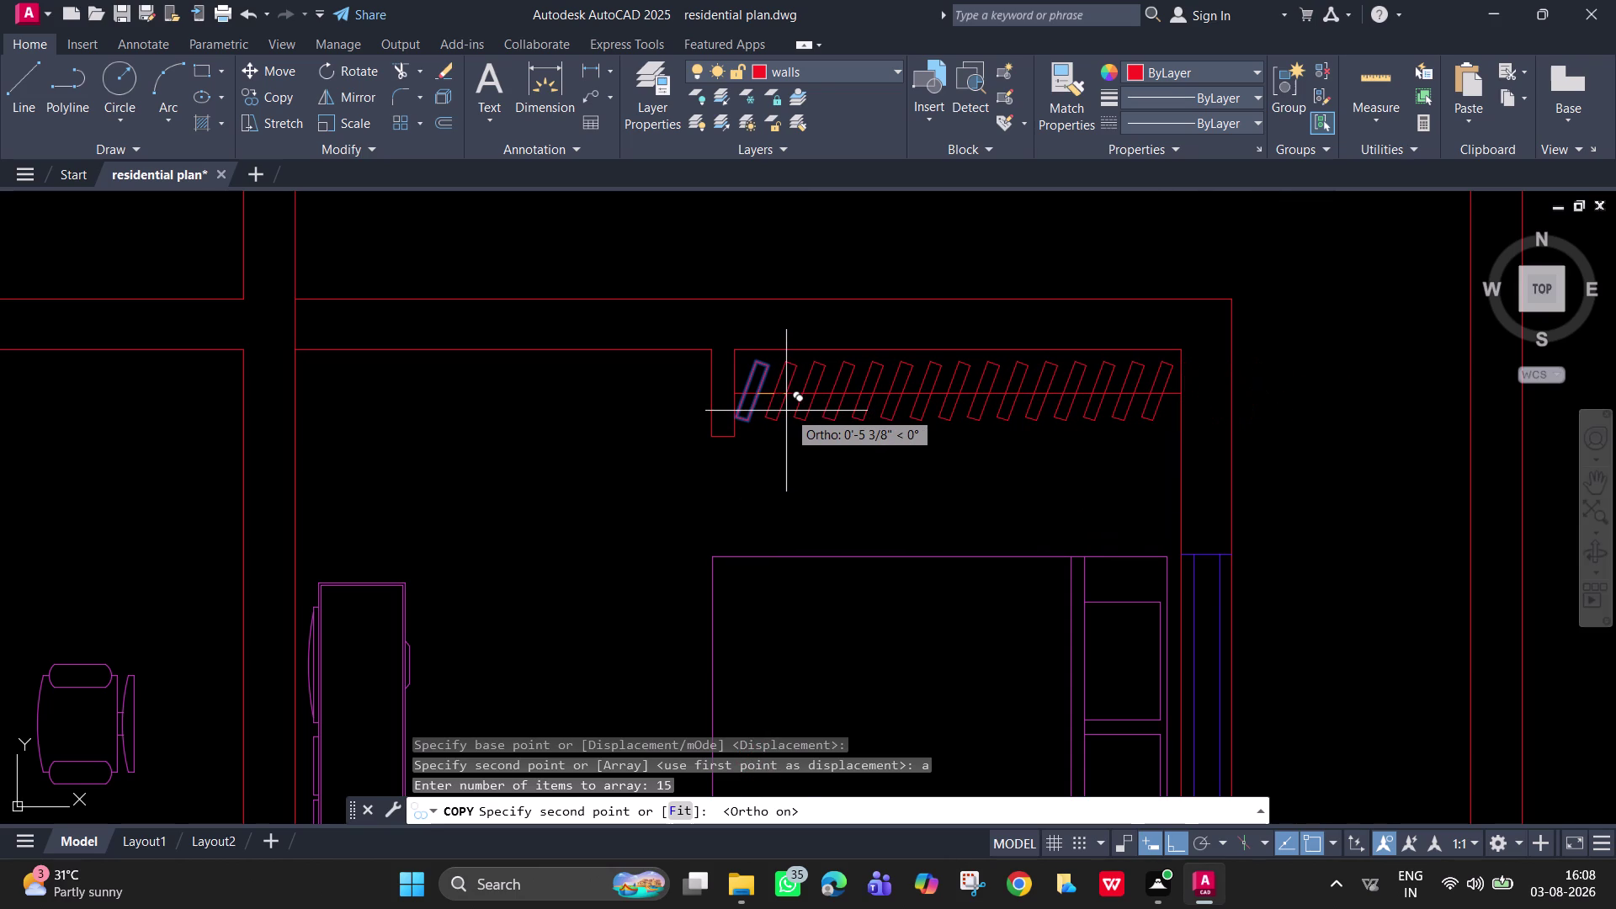
click(786, 411)
key(Escape)
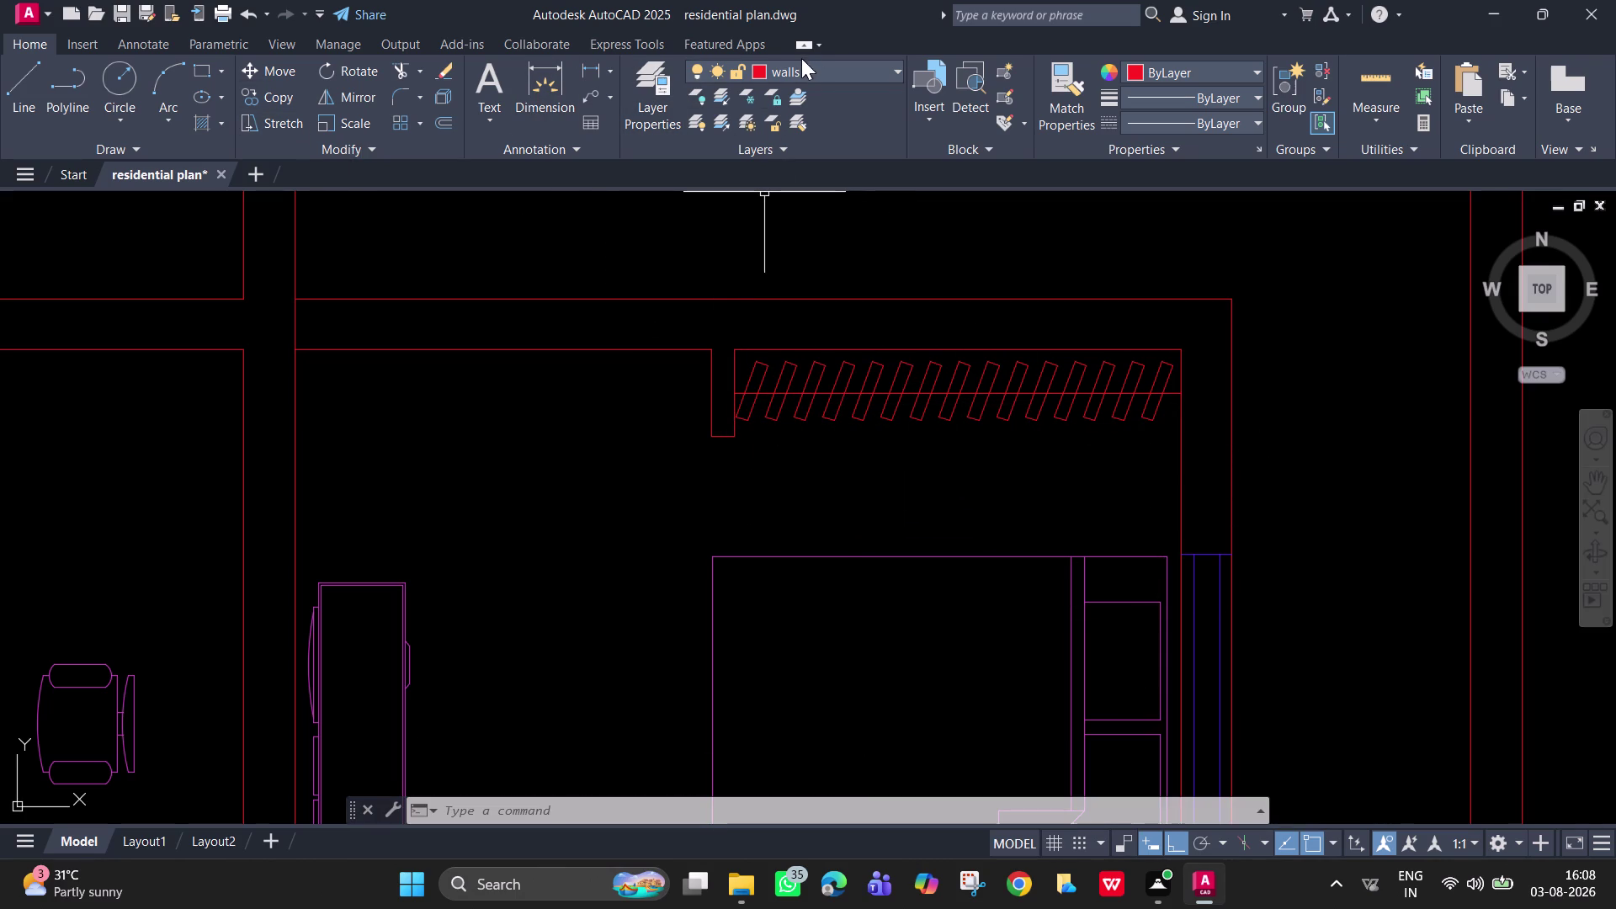
click(665, 74)
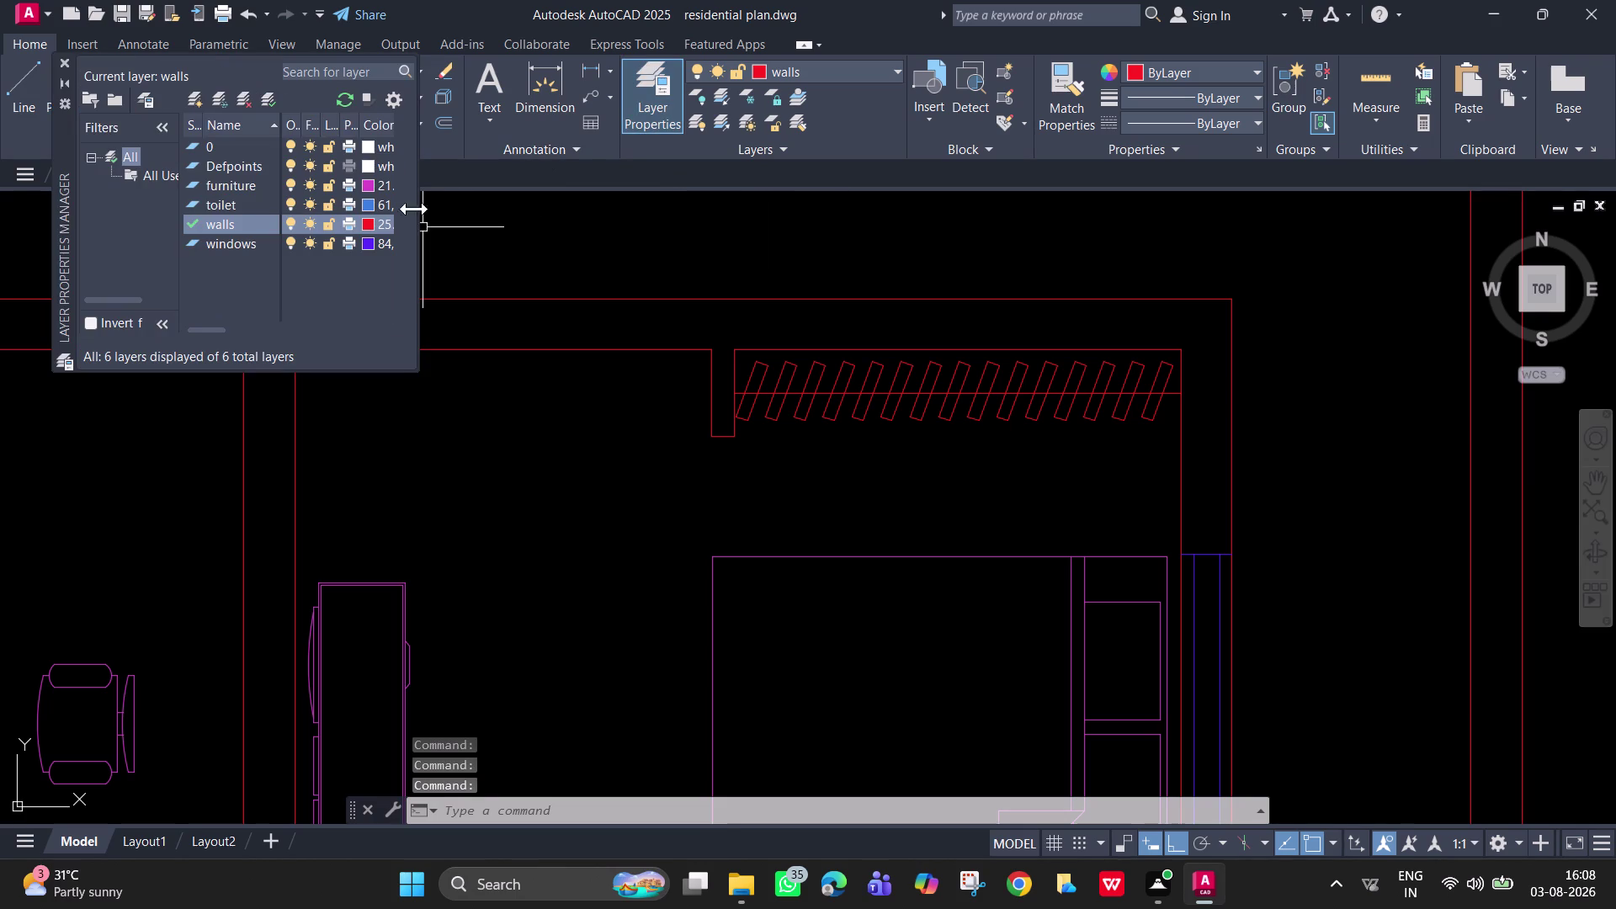
Create a new layer named 'rectangle surface'.
click(198, 101)
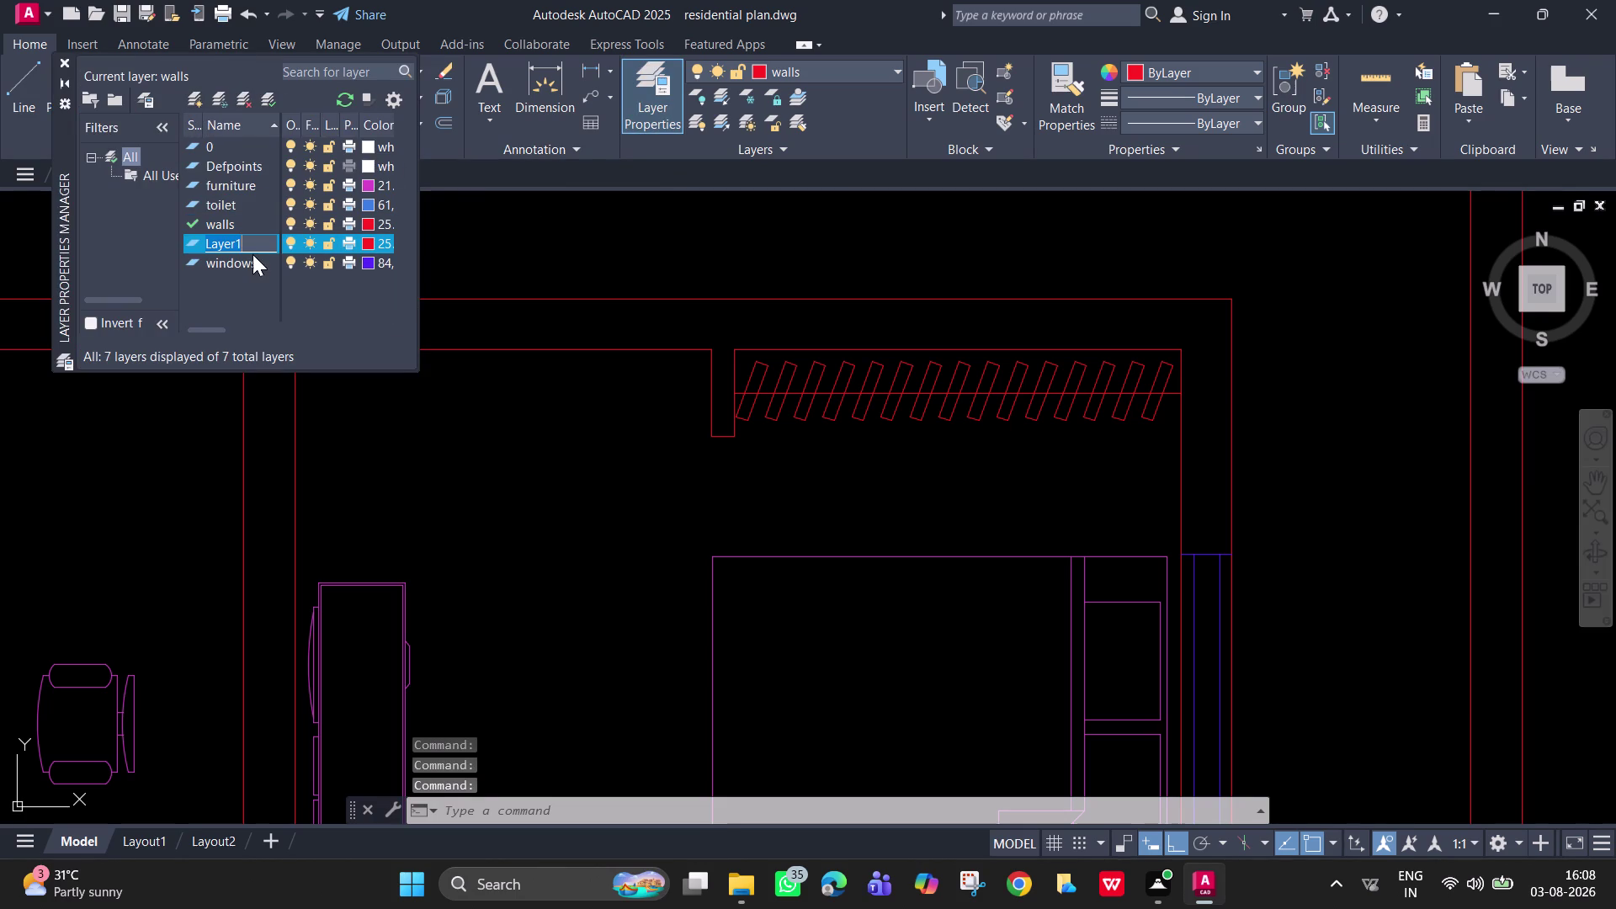
key(BackSpace)
text(re)
text(ctangl)
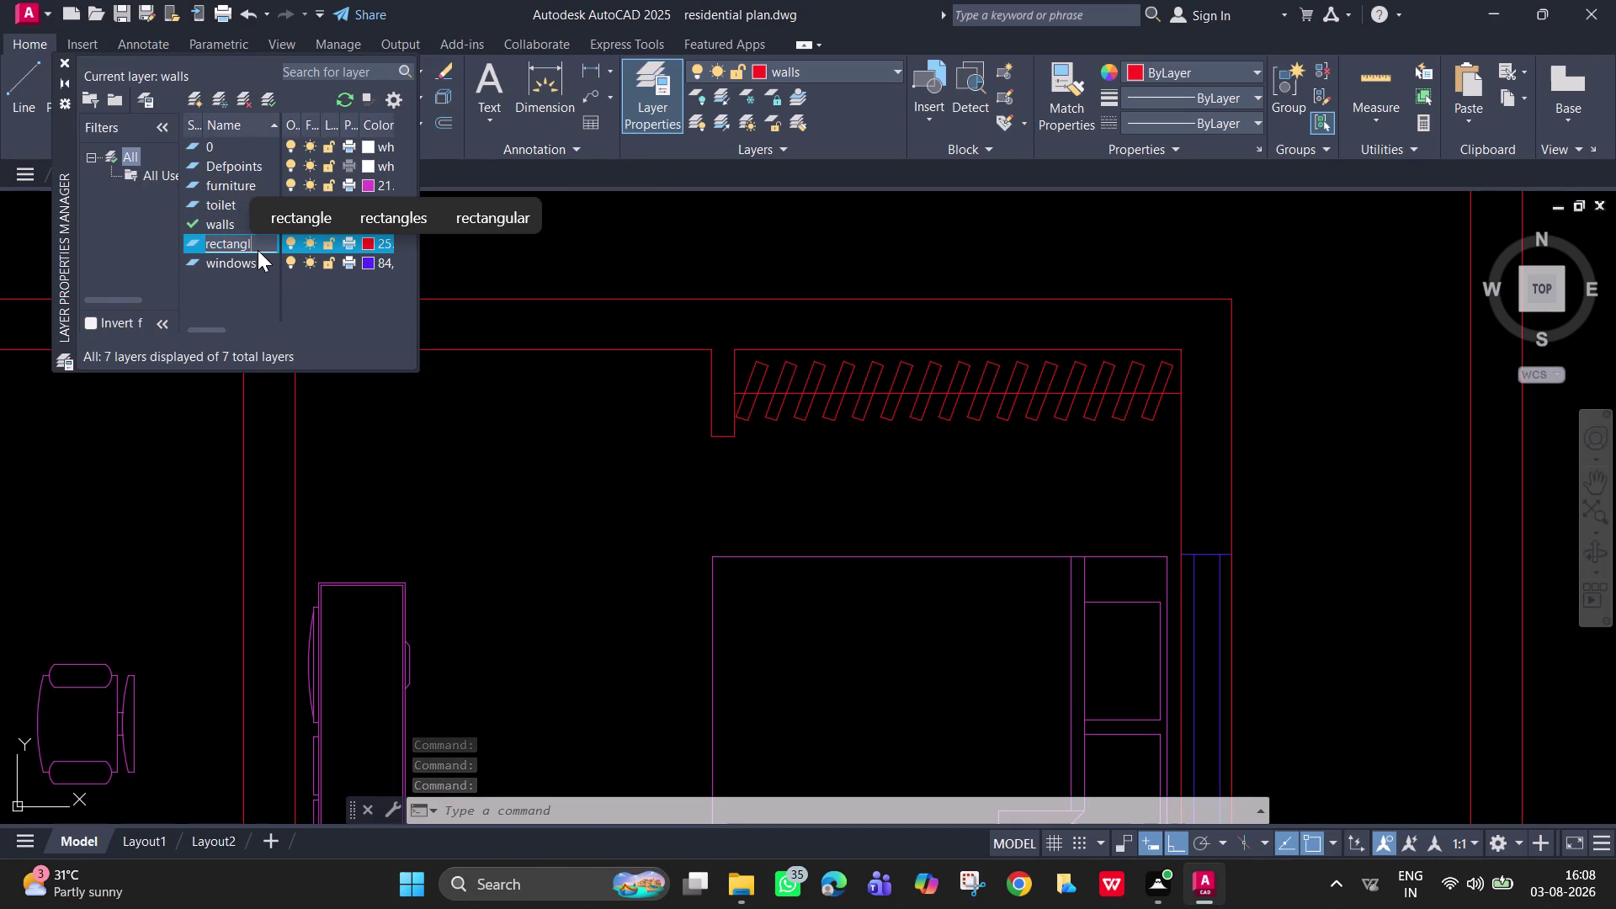
text(e)
key(space)
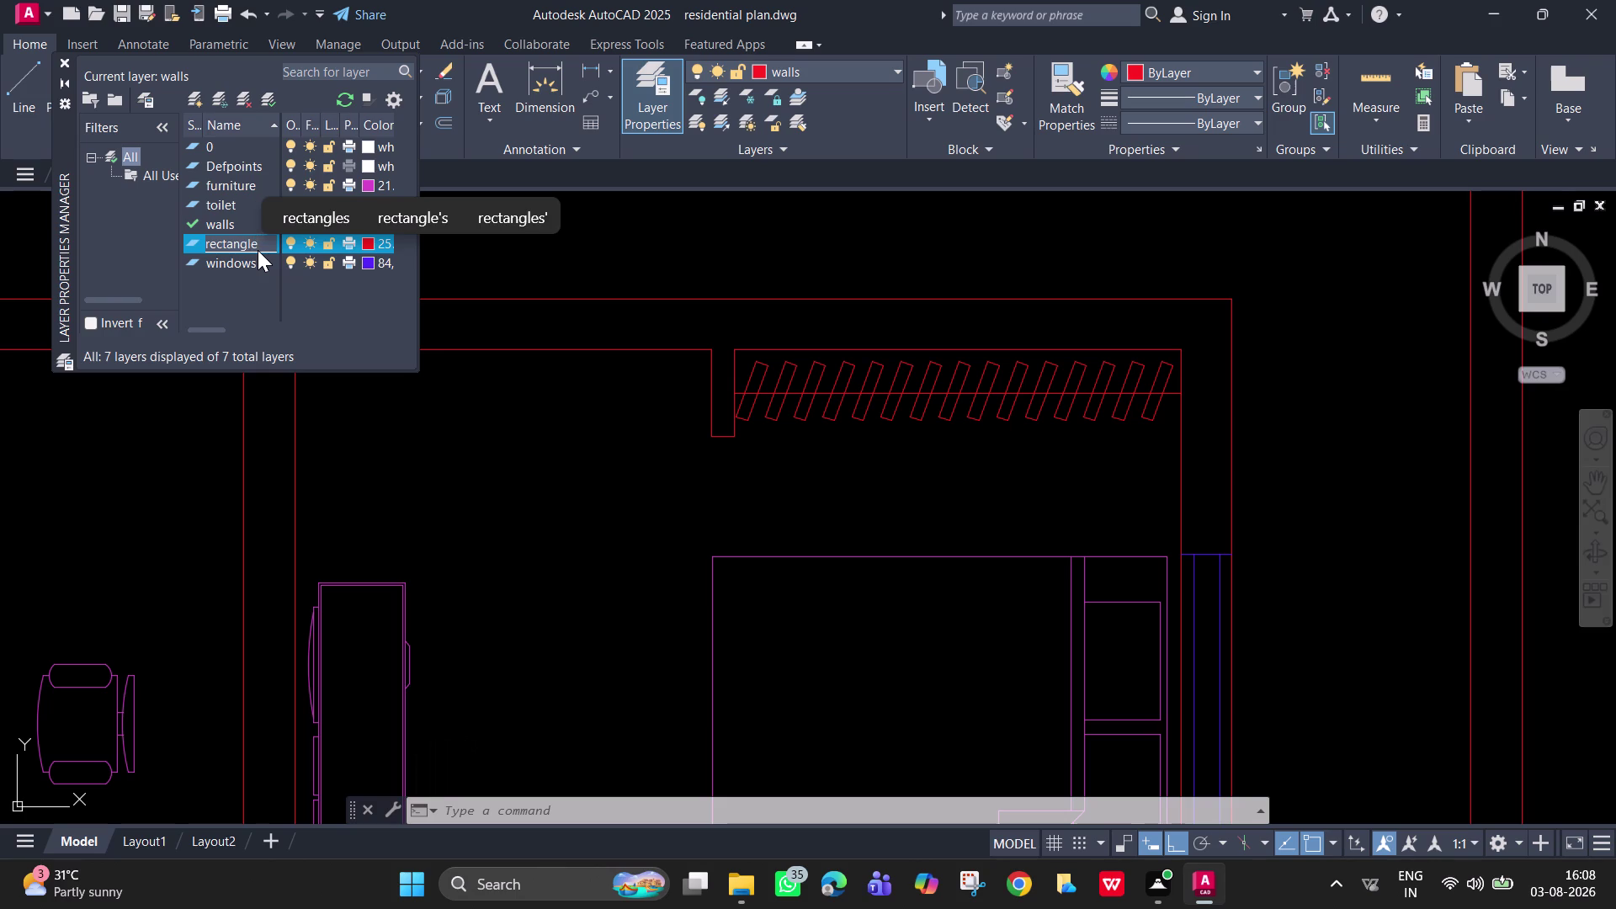
text(surfa)
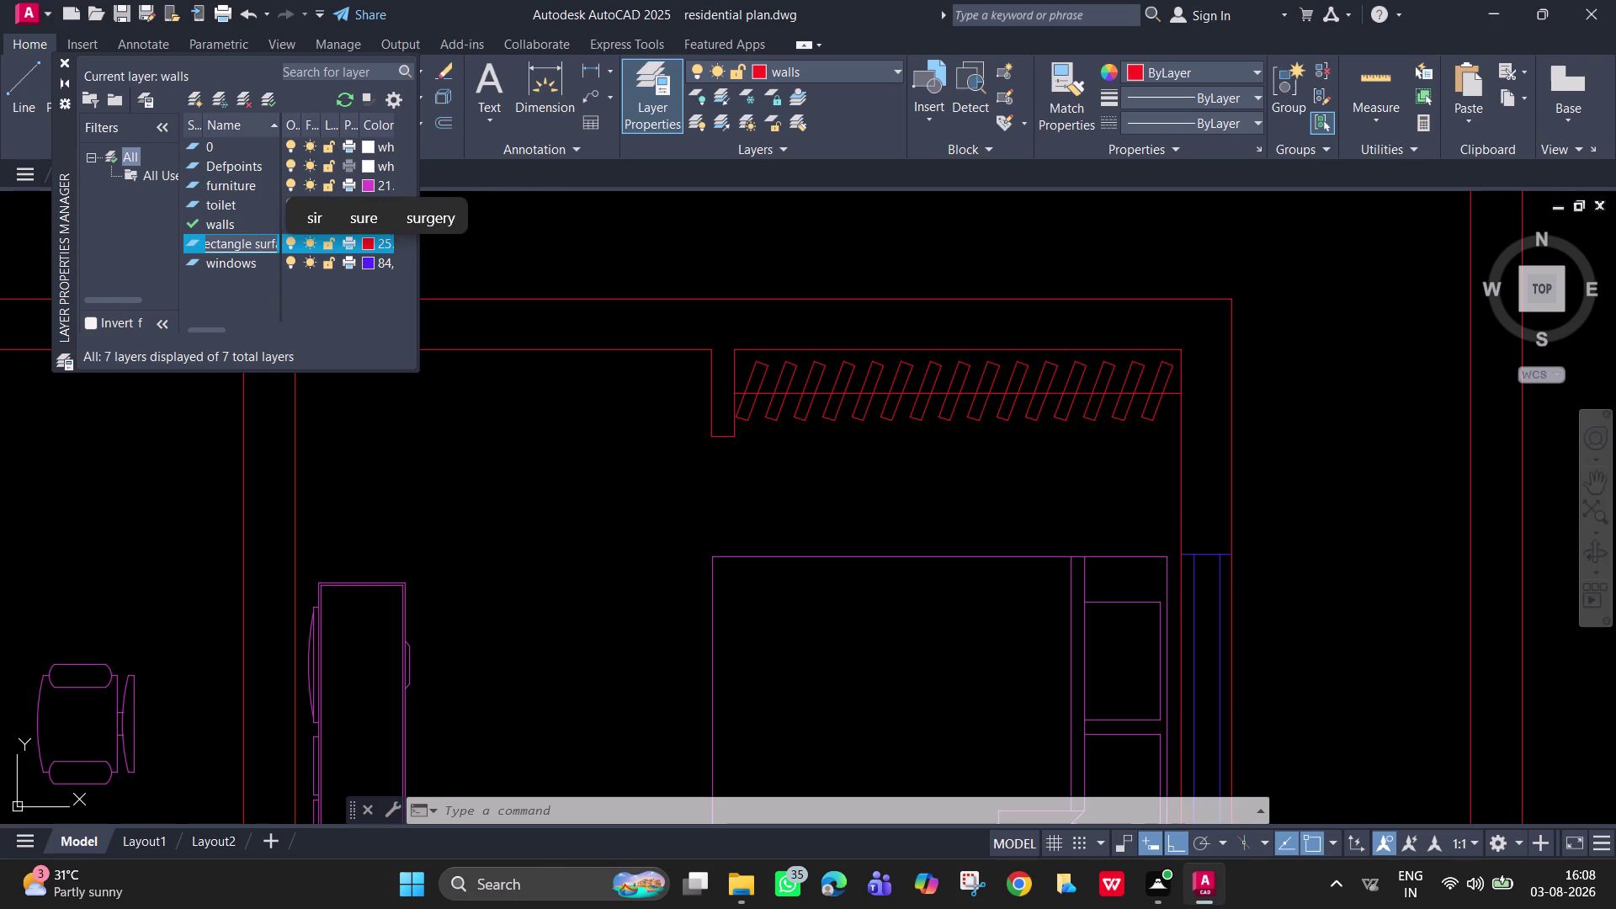
text(ce)
key(Return)
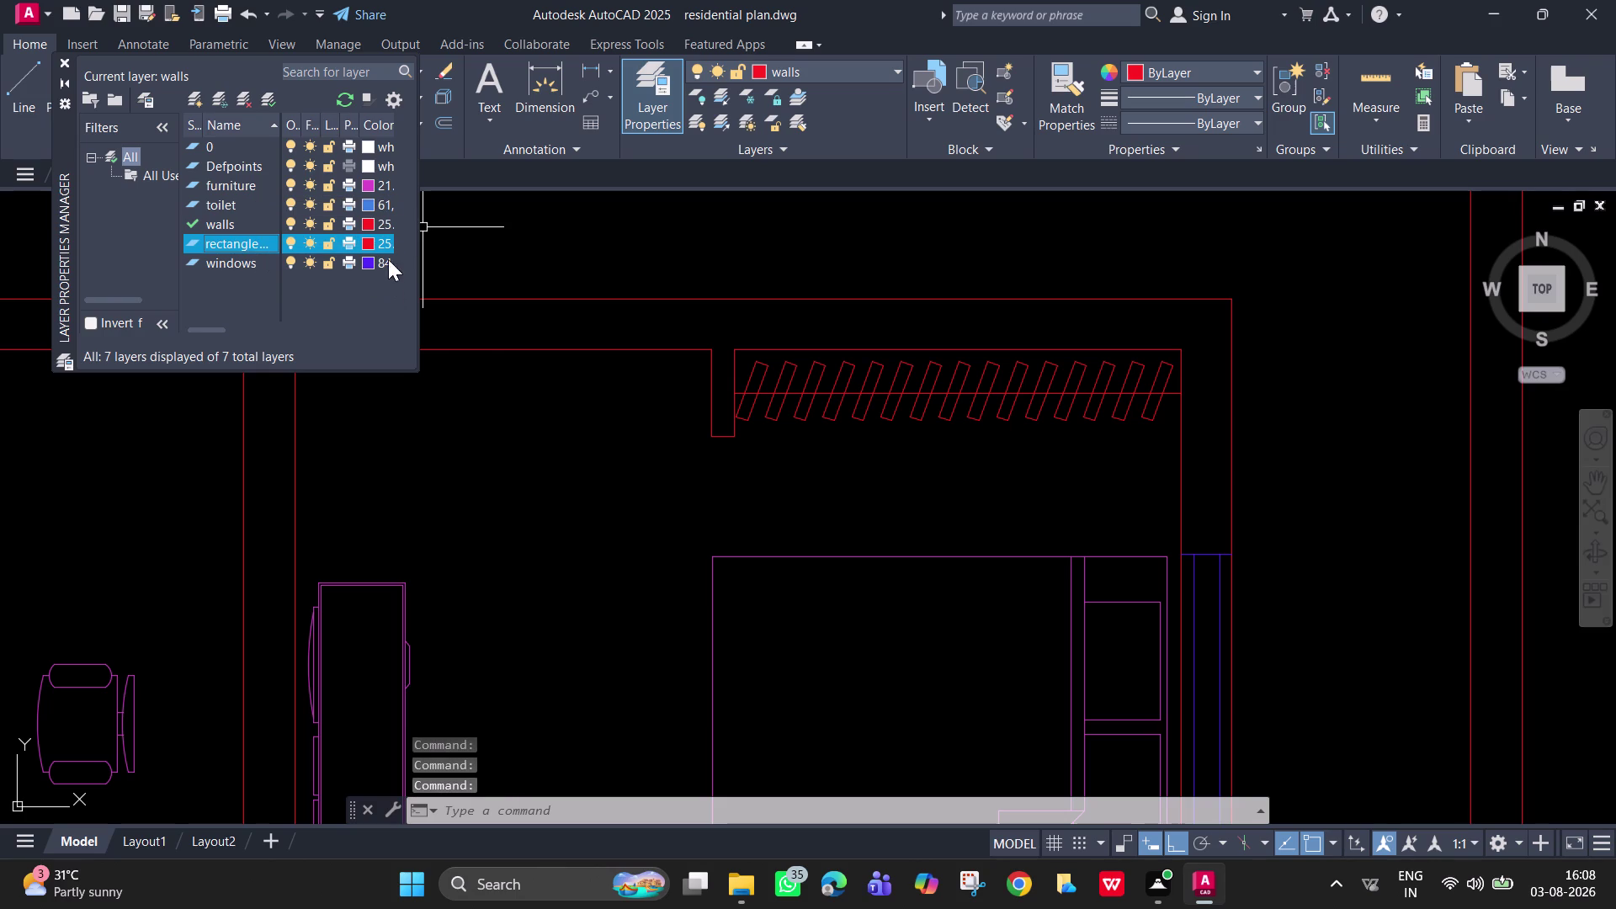
Give the rectangle surface layer a cyan true colour.
click(372, 243)
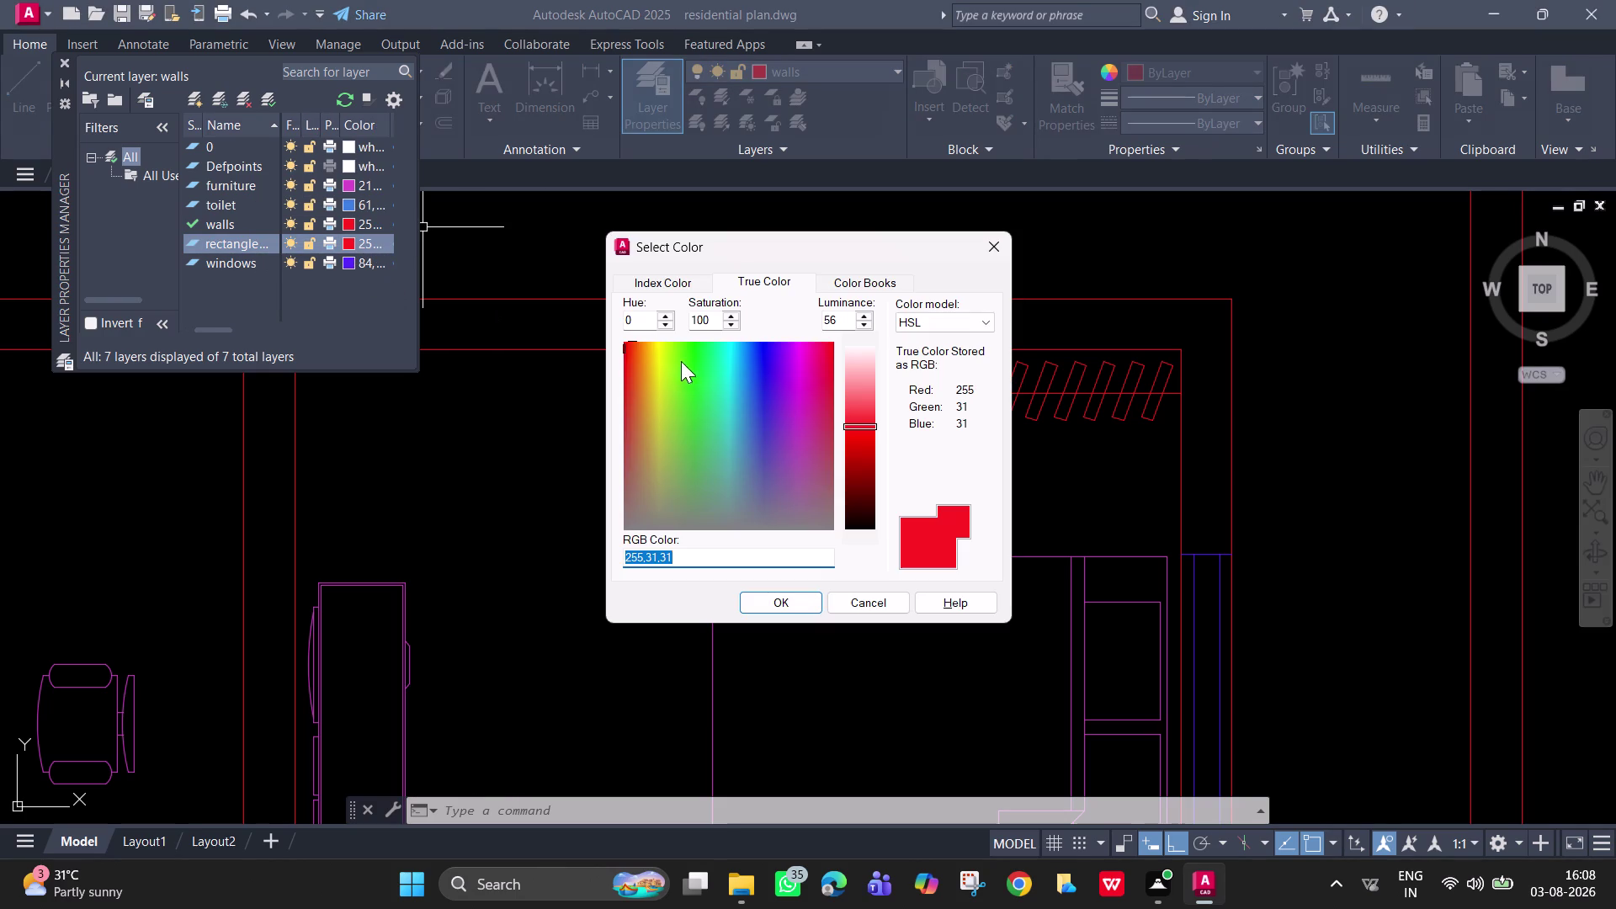
click(722, 424)
click(678, 412)
drag(729, 421, 729, 404)
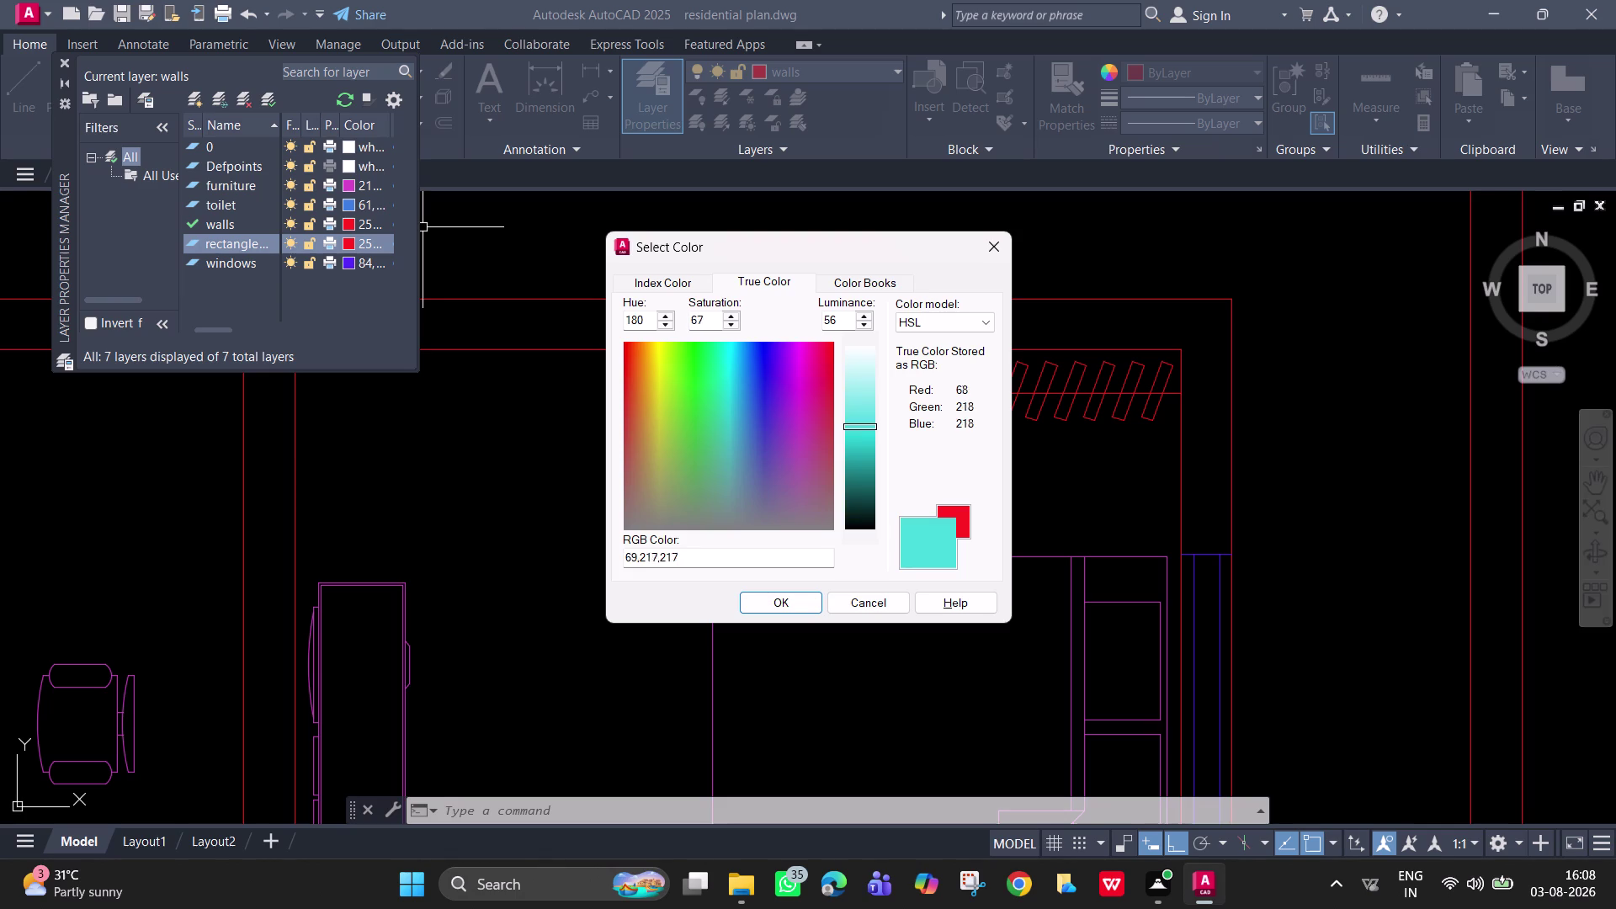
drag(729, 404, 729, 390)
click(773, 603)
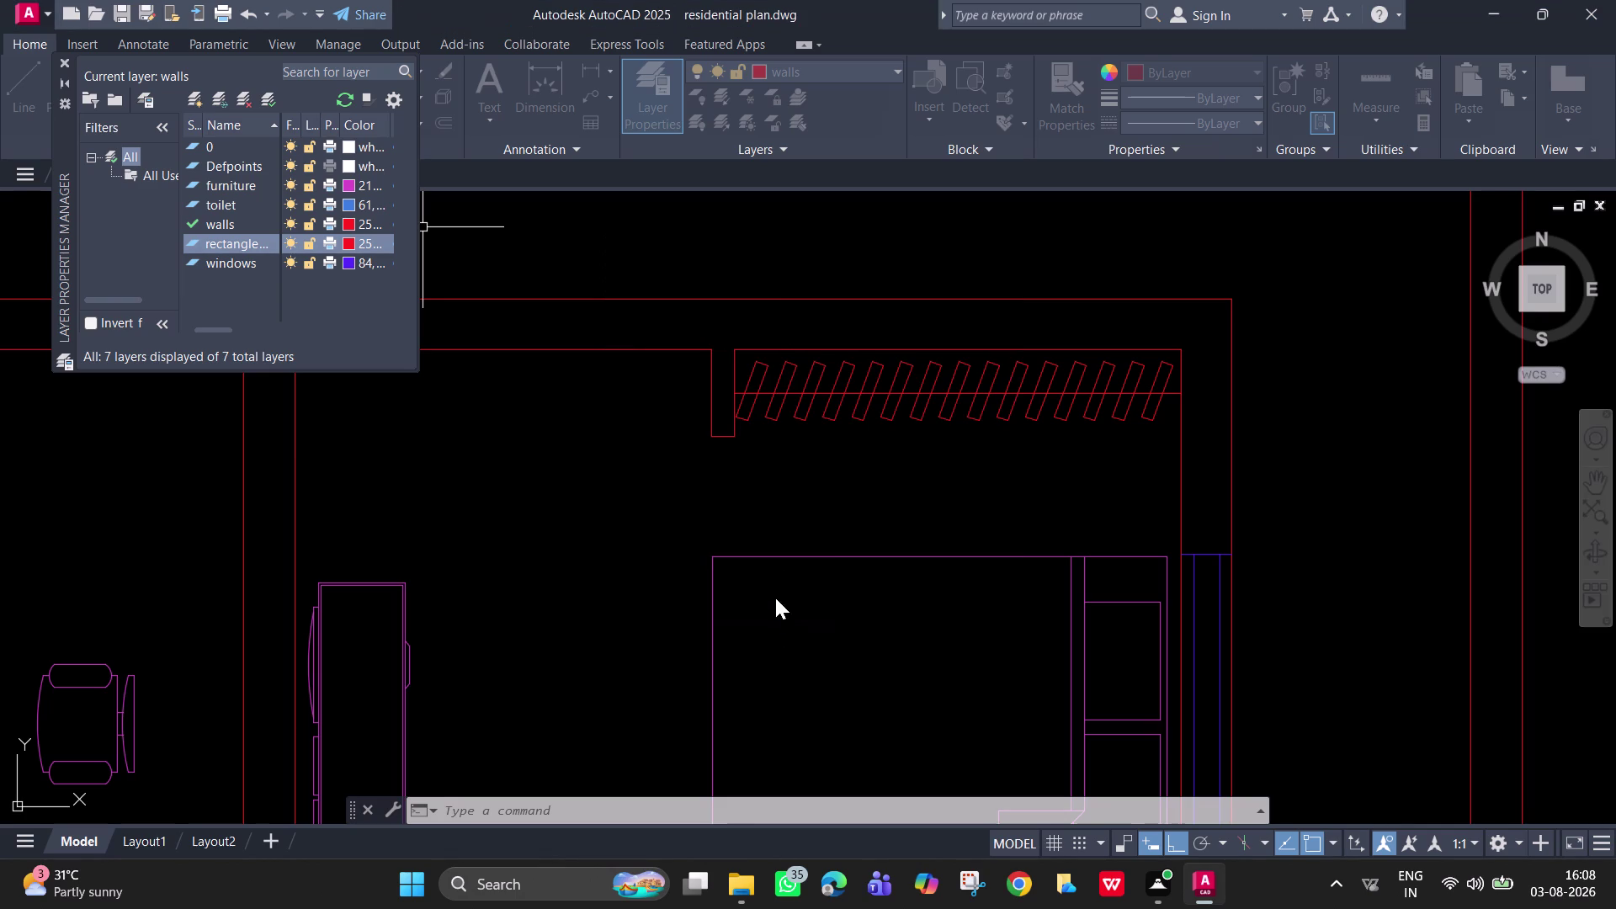
click(828, 70)
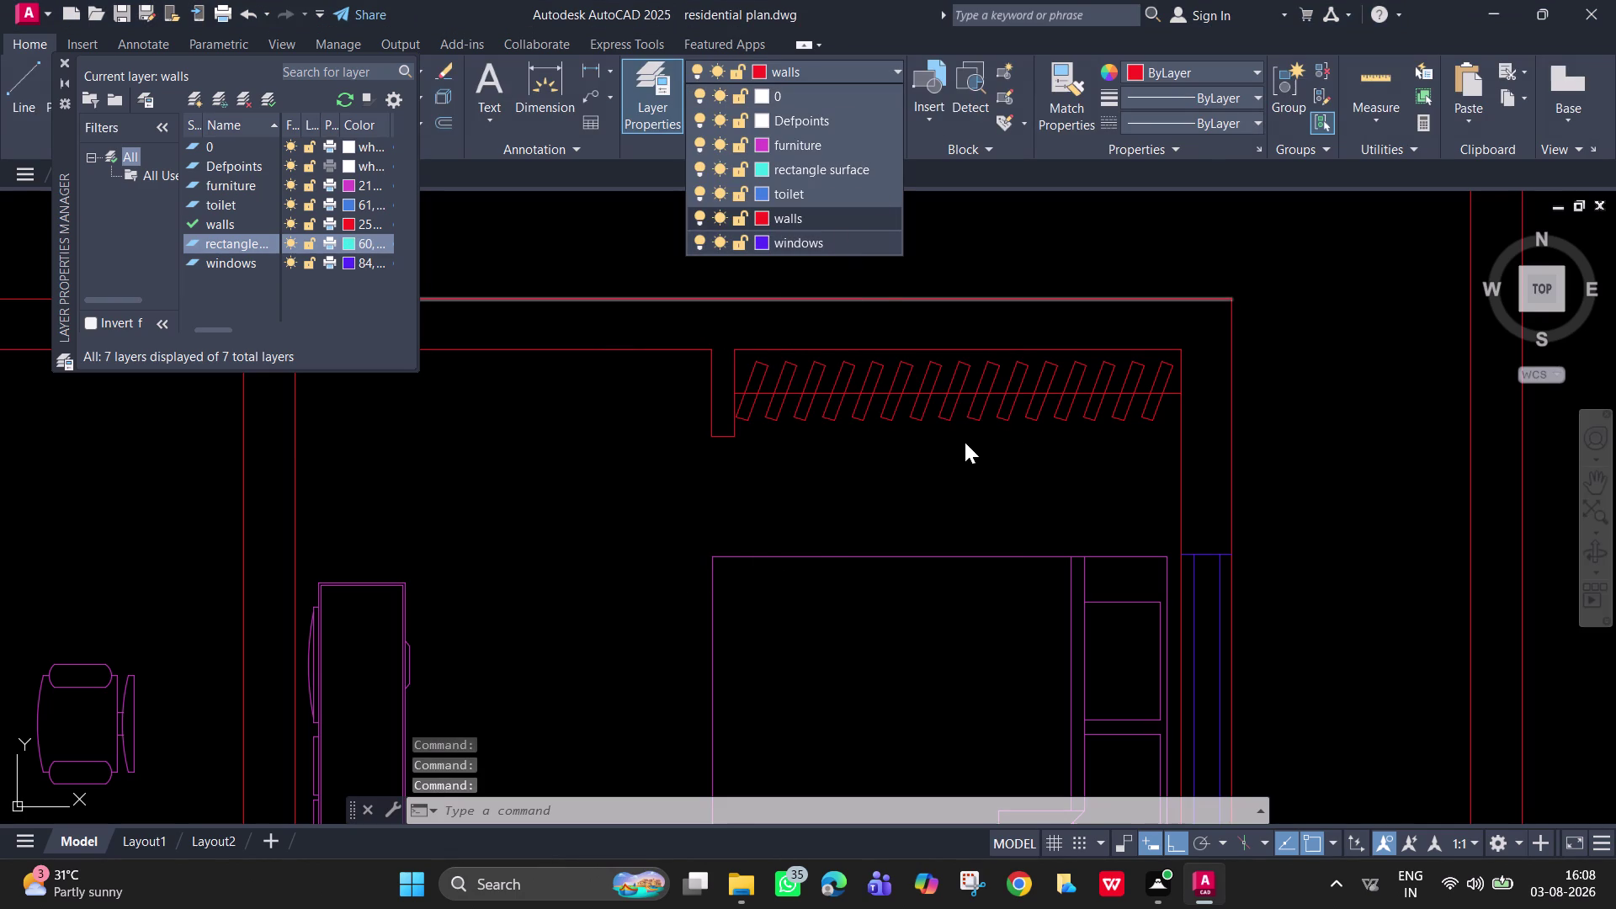
click(1168, 441)
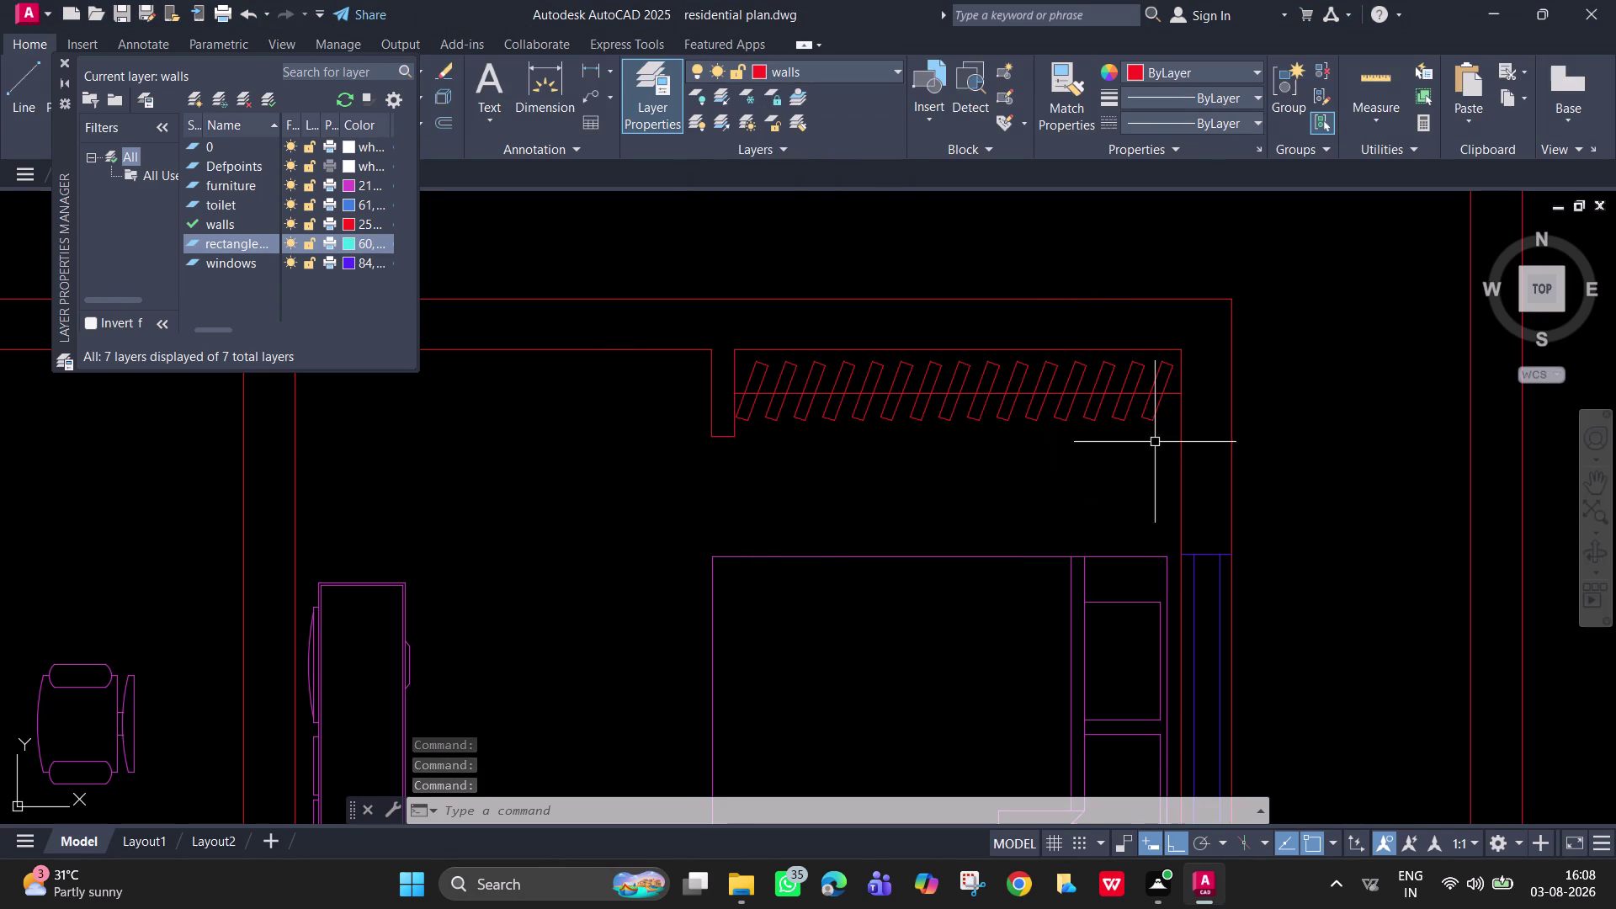
click(1165, 445)
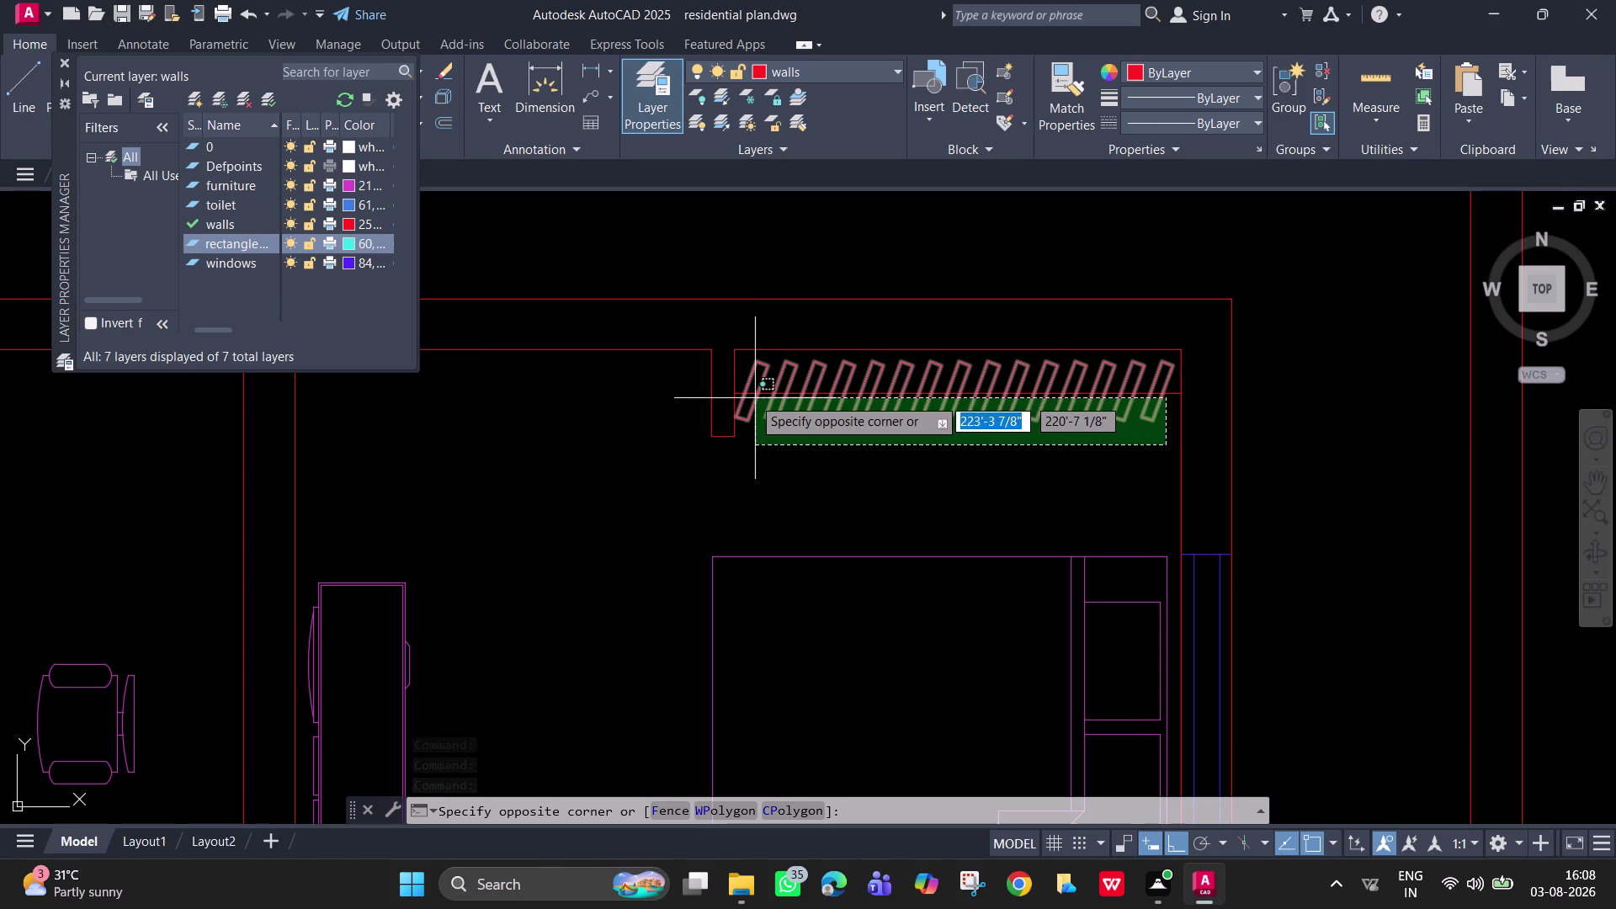
Put the window-selected slat row on the rectangle surface layer, then reselect it.
click(743, 381)
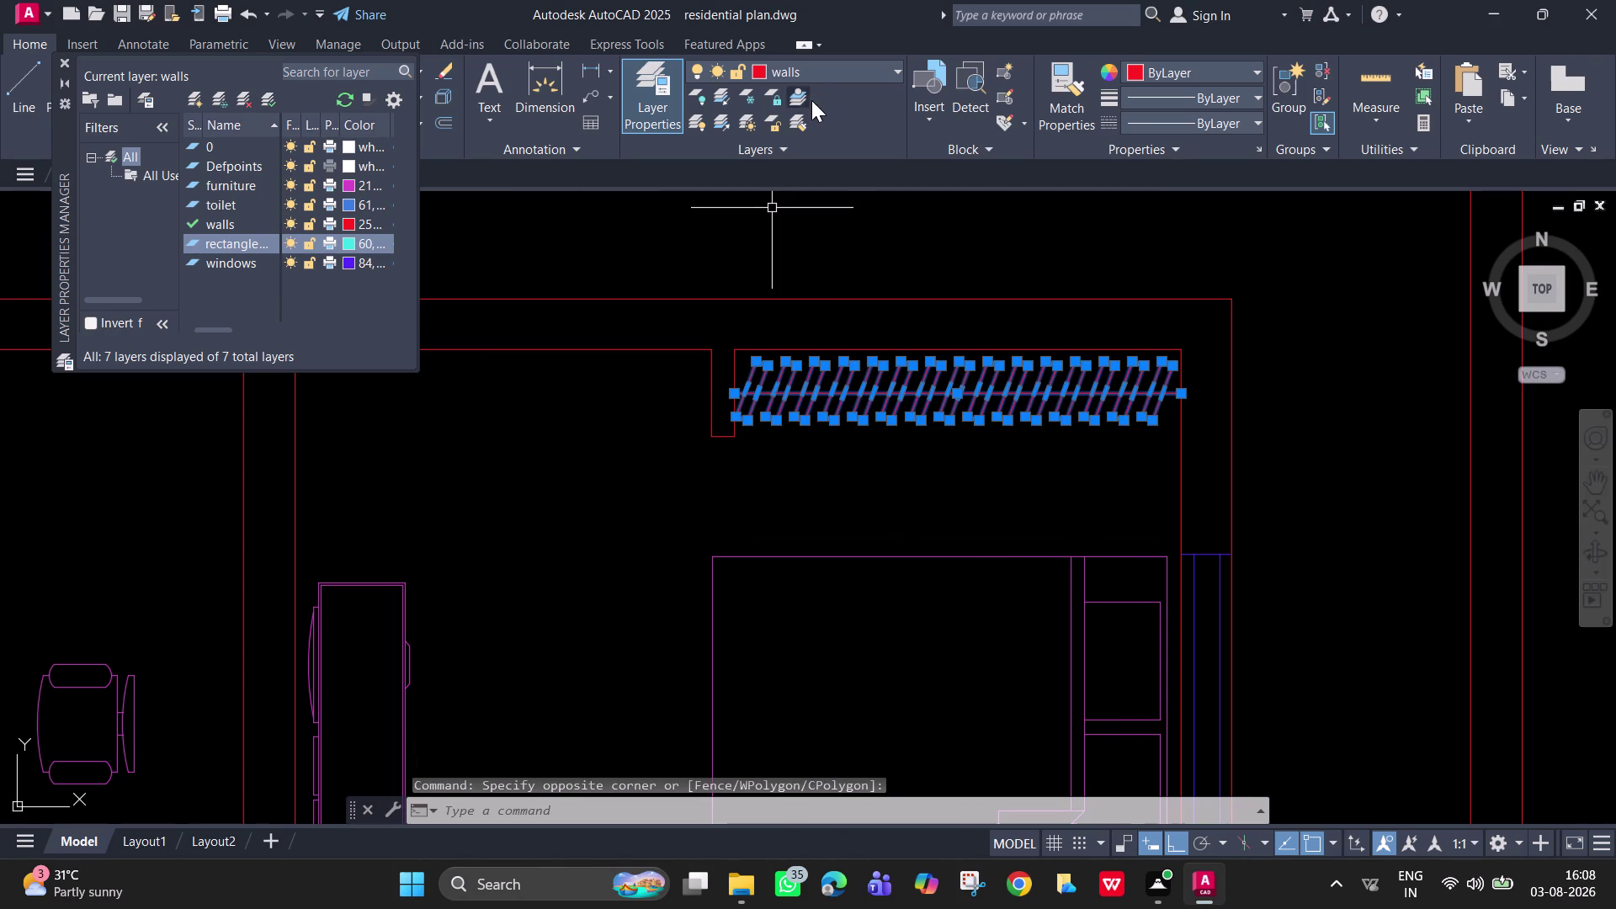
click(826, 72)
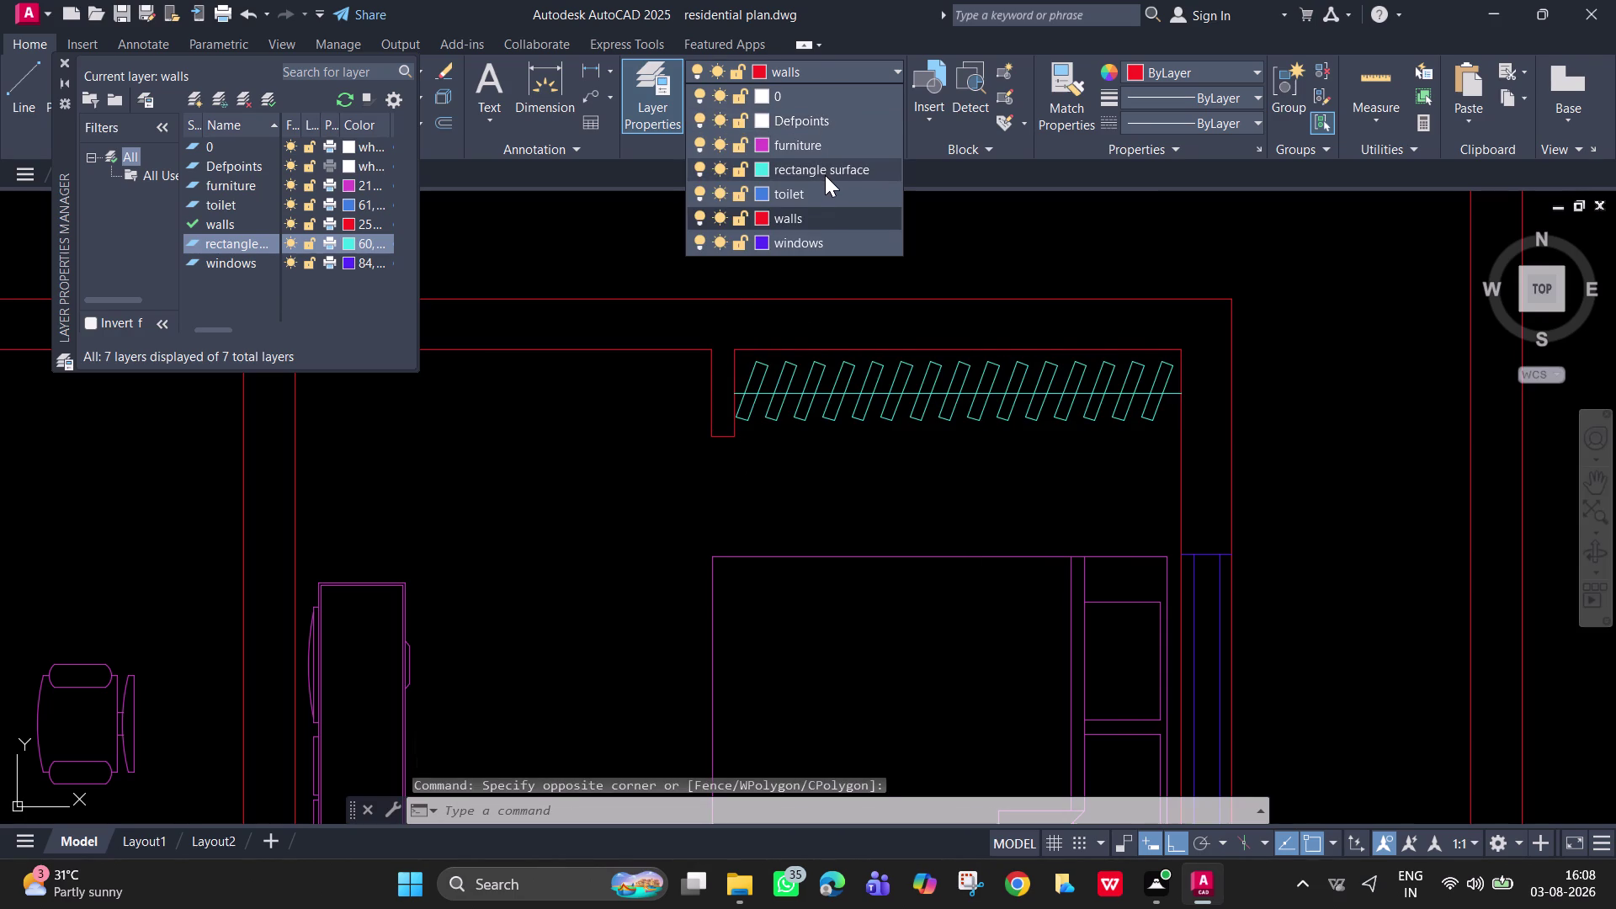
click(825, 174)
key(Escape)
click(1165, 415)
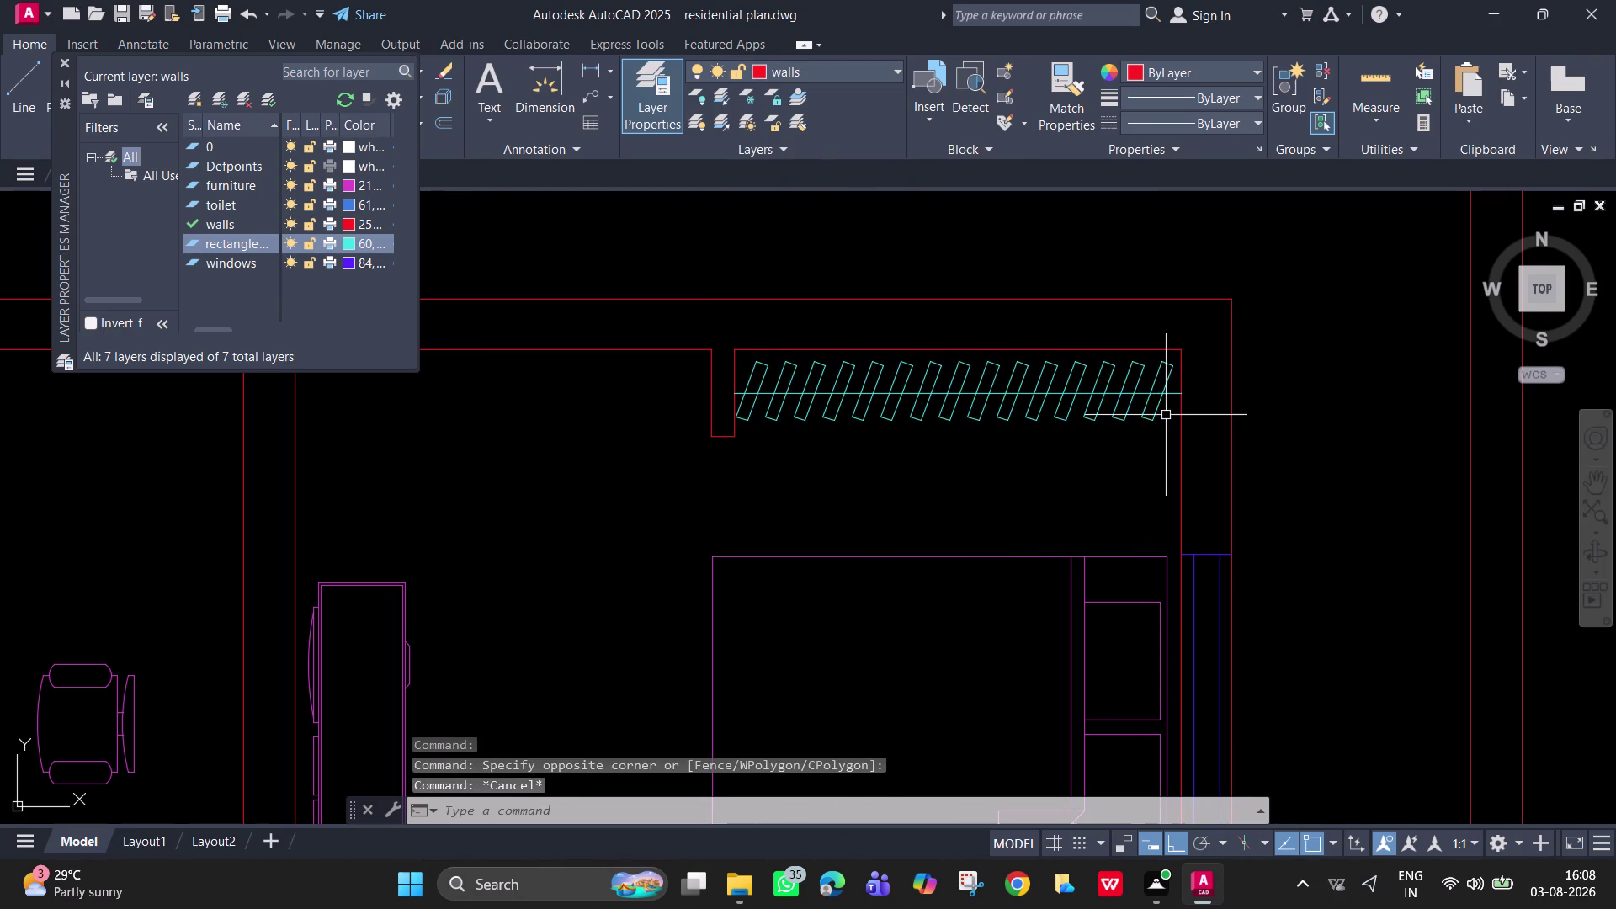
click(743, 371)
text(c)
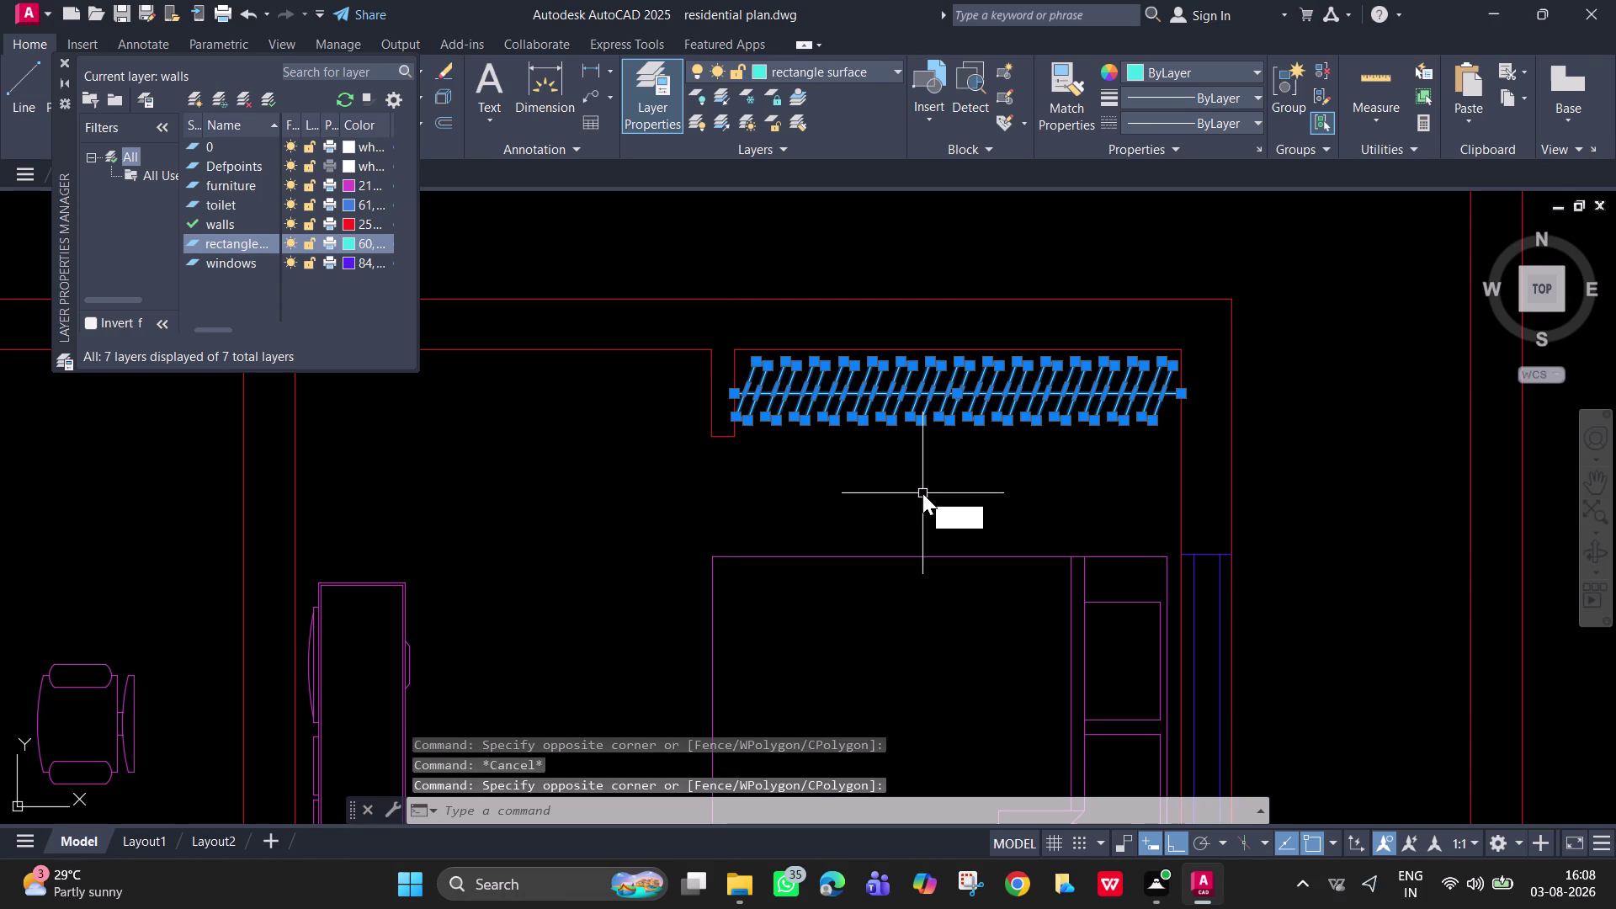
Copy the cyan slat row from its end into the room below.
text(o)
key(space)
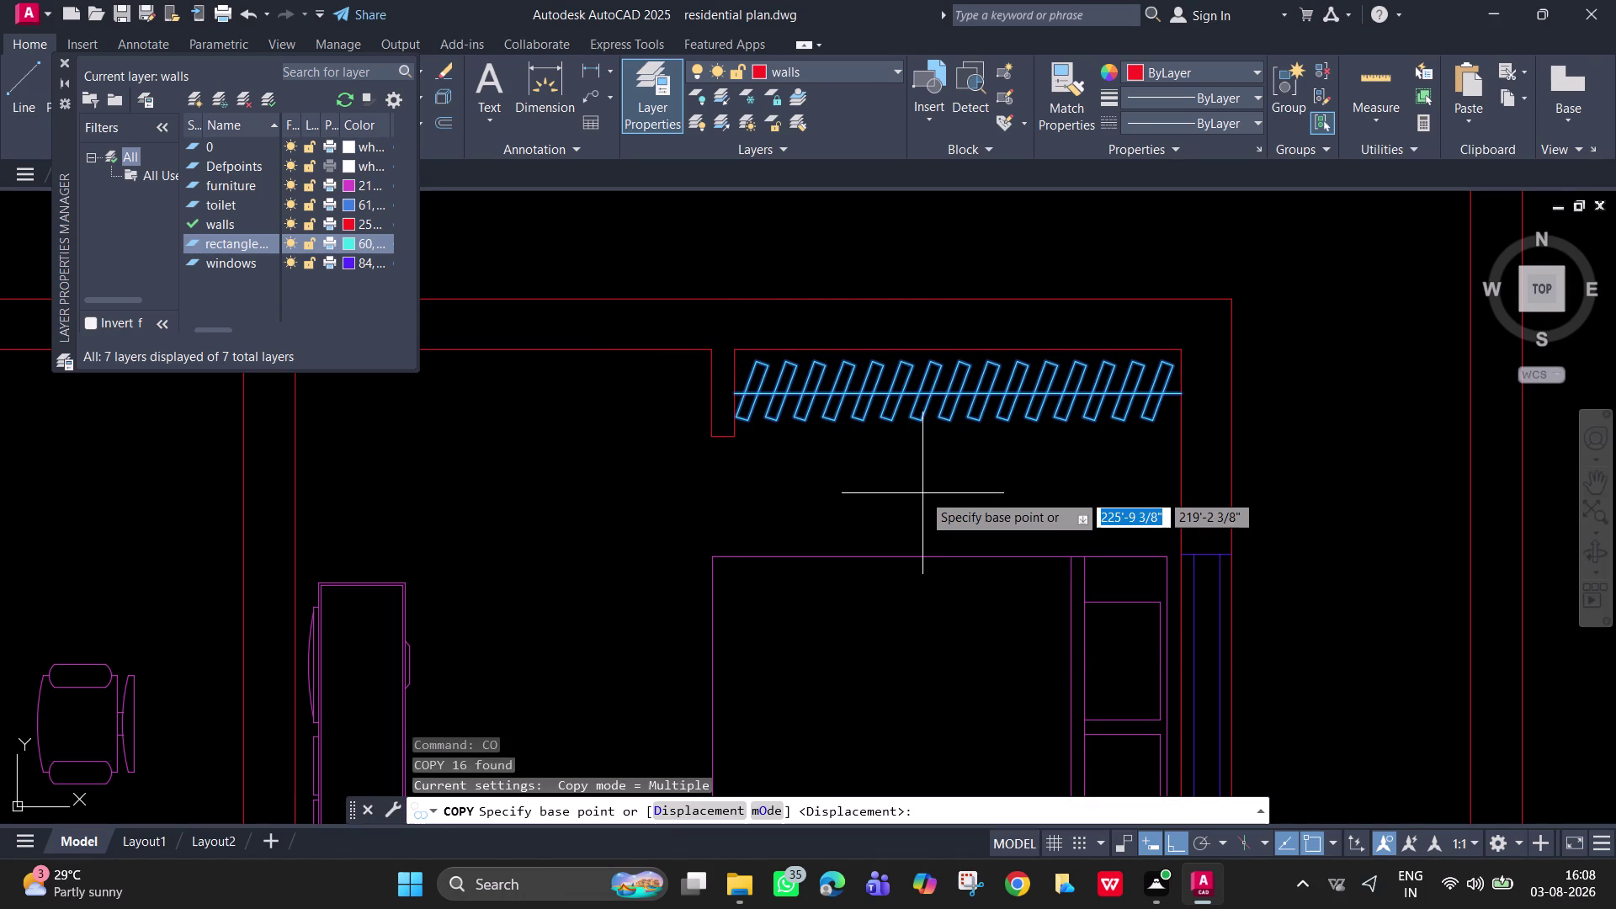
scroll(down, 3)
middle_drag(942, 480, 942, 559)
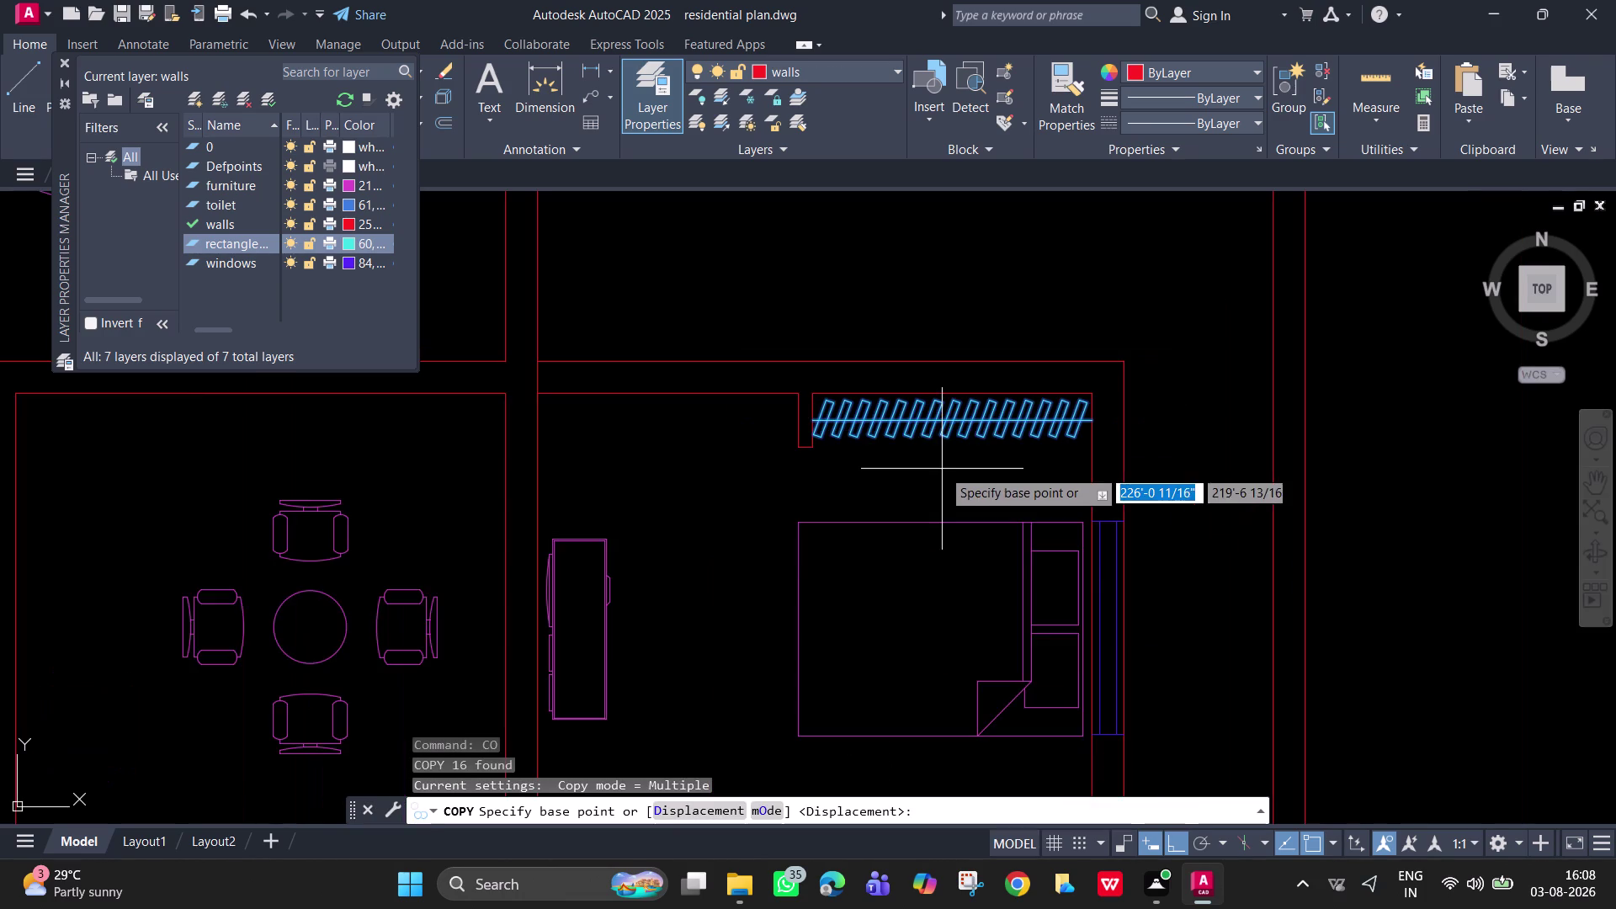
middle_drag(941, 558, 928, 647)
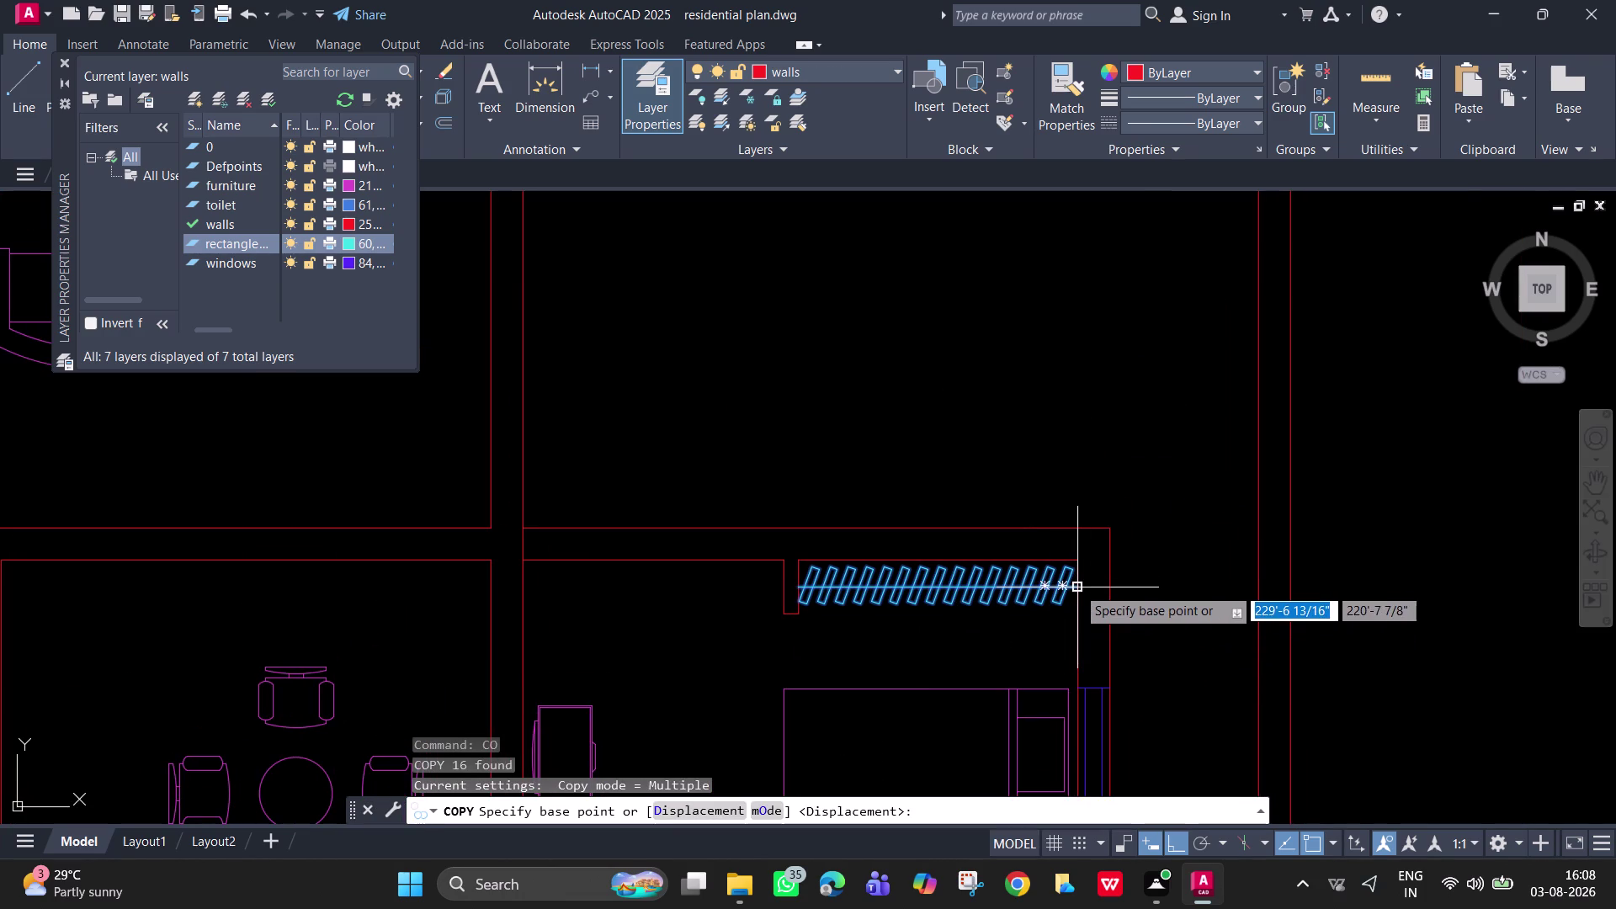
click(1077, 590)
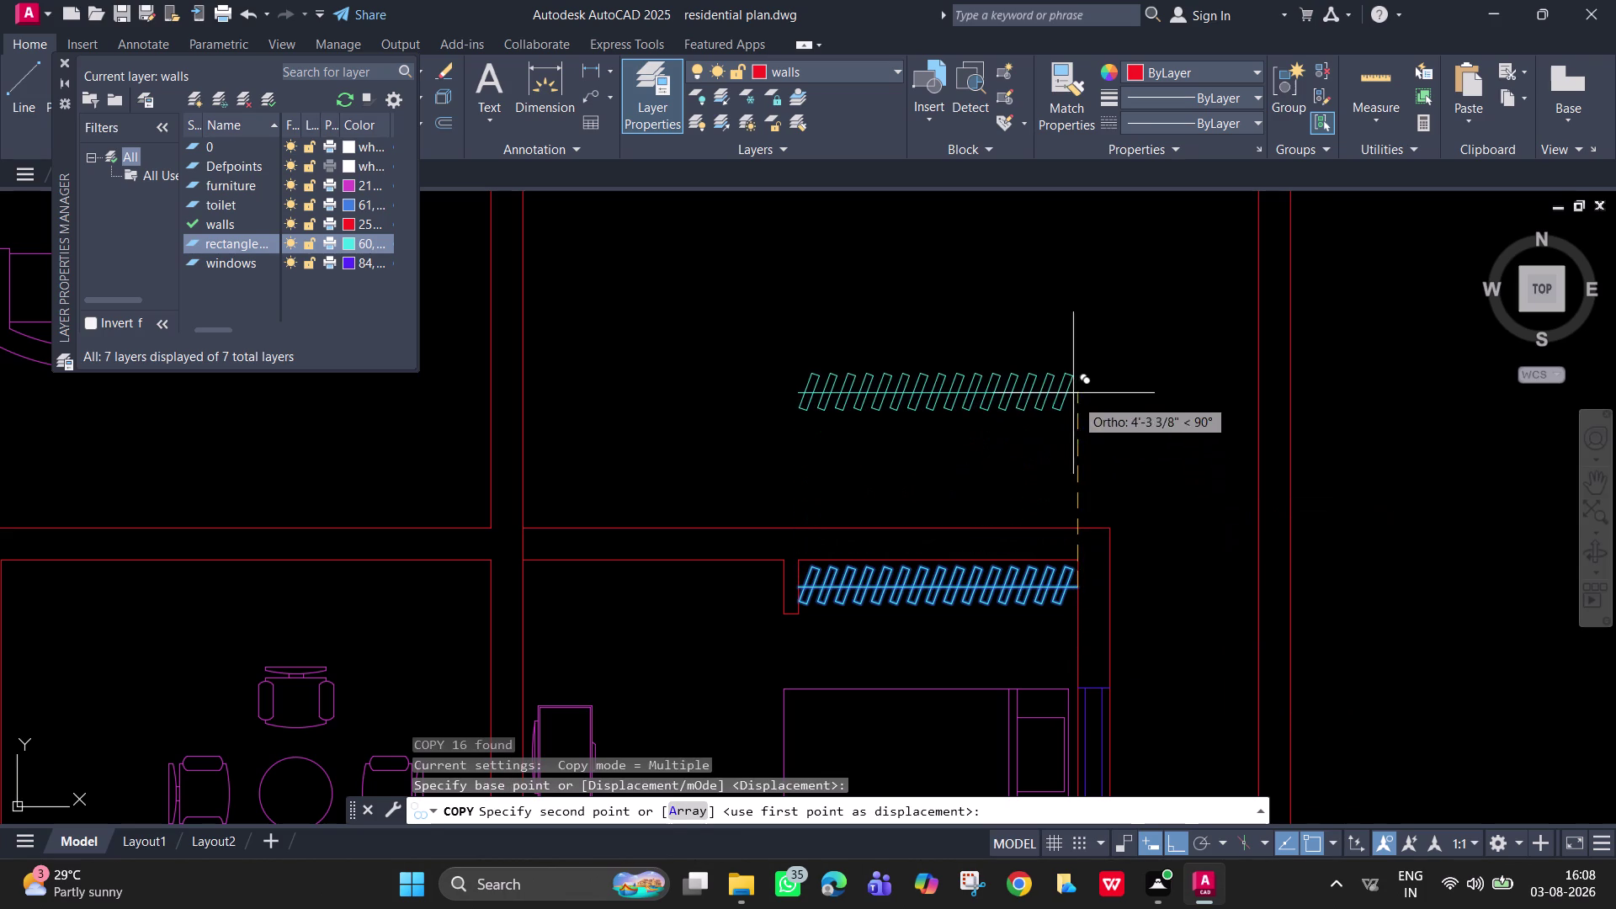
middle_drag(1072, 366, 1086, 752)
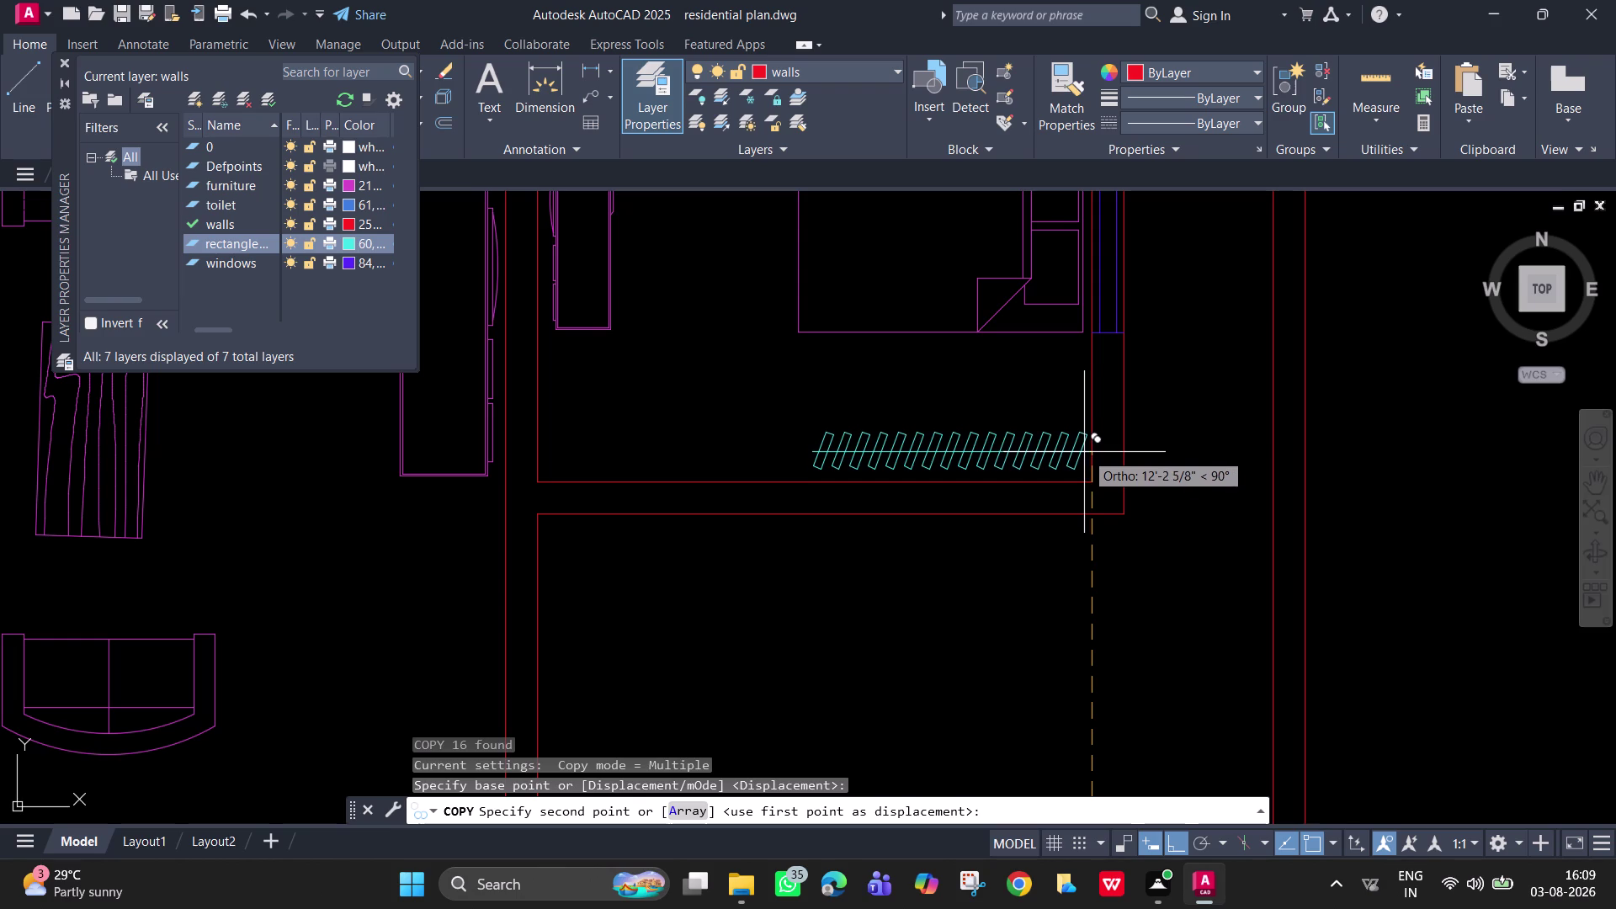
click(1084, 450)
With Ortho off, place another slat row copy in an upper room and finish copying.
scroll(down, 3)
middle_drag(850, 505, 912, 332)
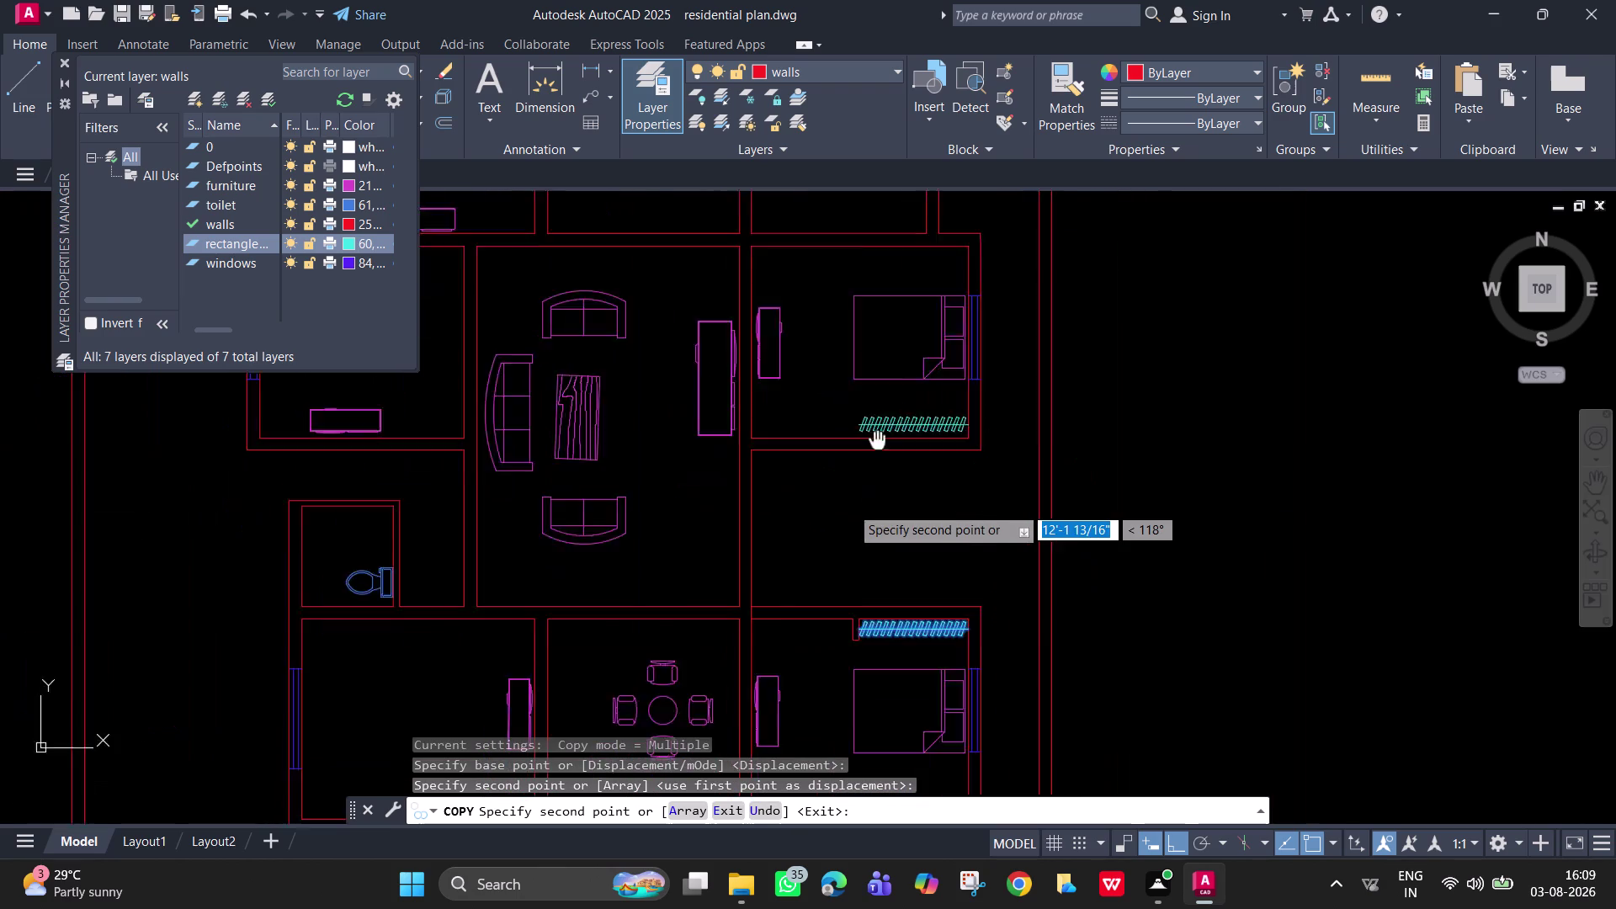
middle_drag(912, 331, 947, 255)
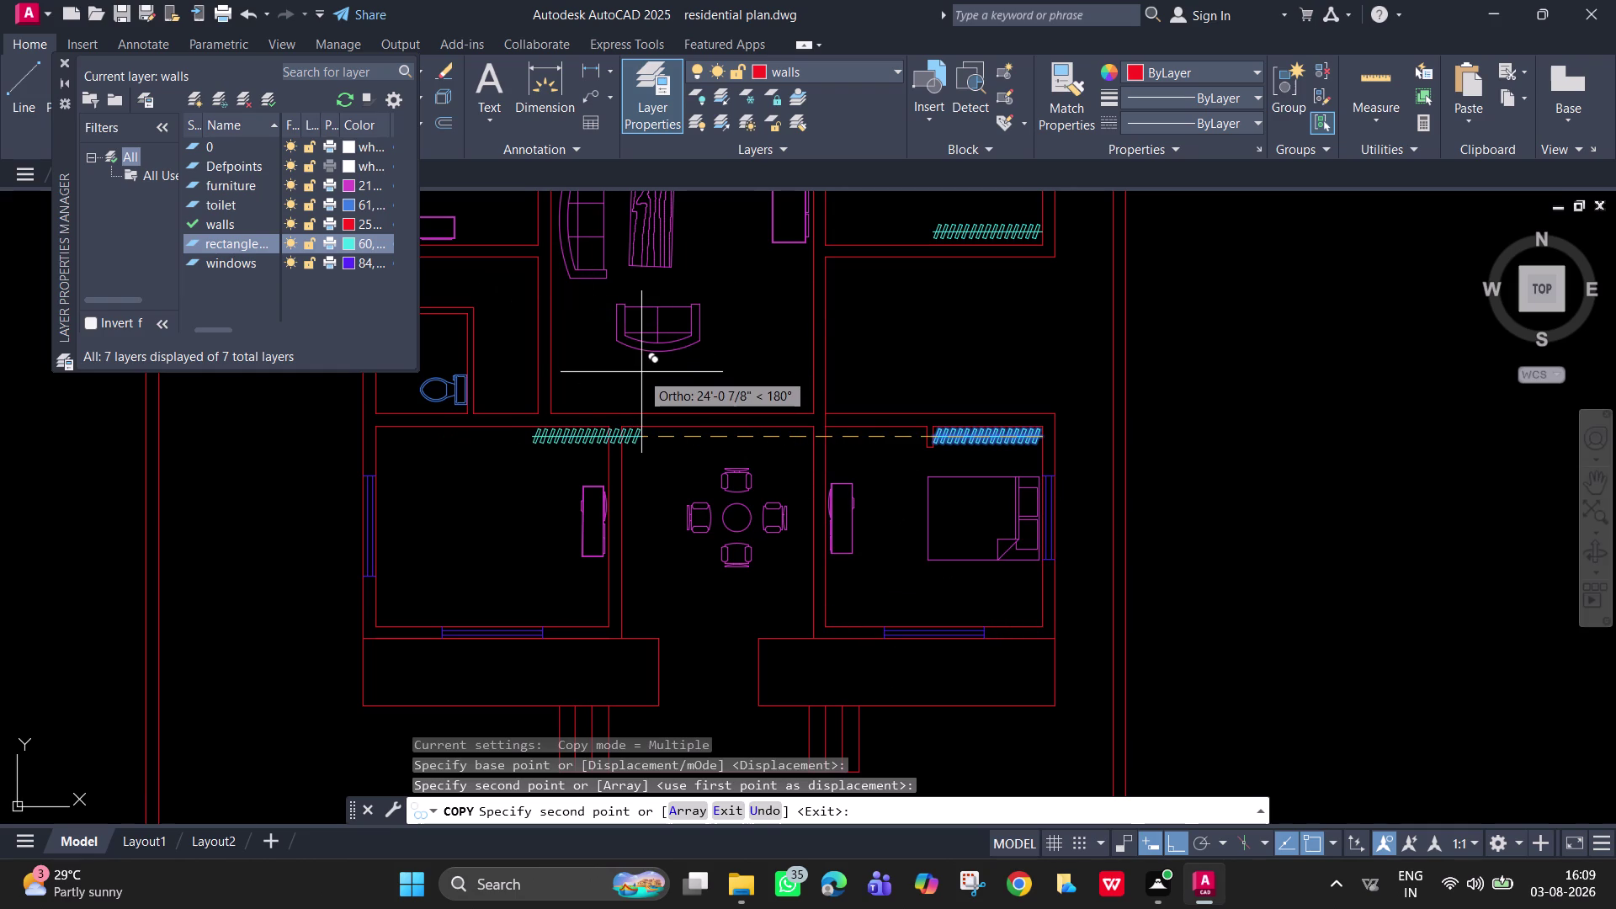
key(F8)
scroll(down, 3)
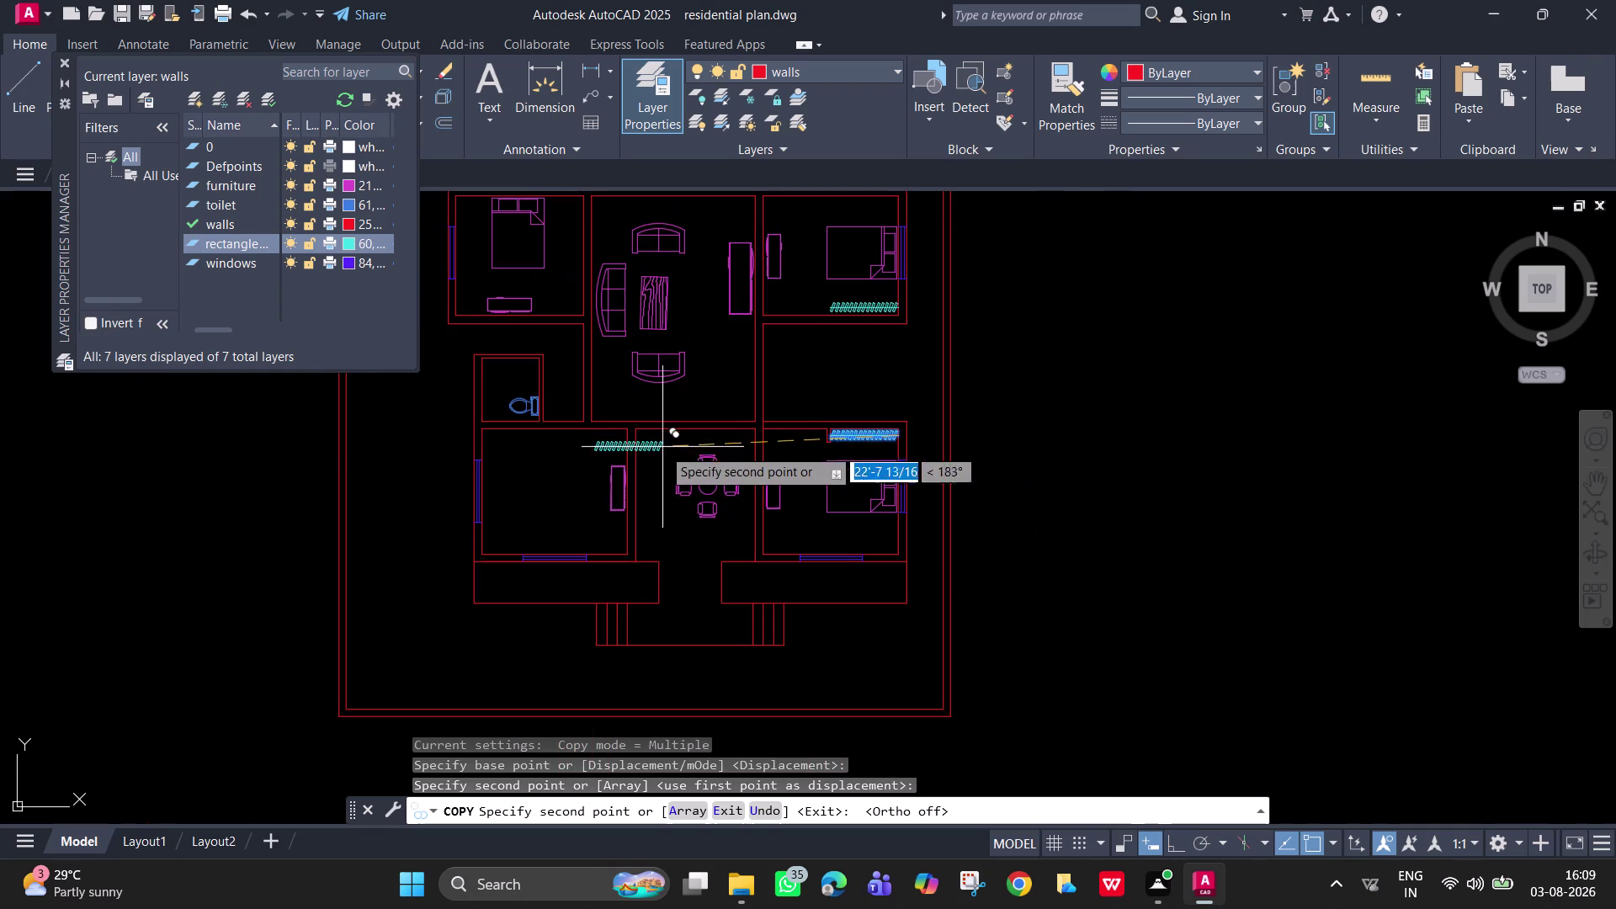
middle_drag(661, 482, 659, 741)
scroll(up, 3)
middle_drag(598, 473, 649, 466)
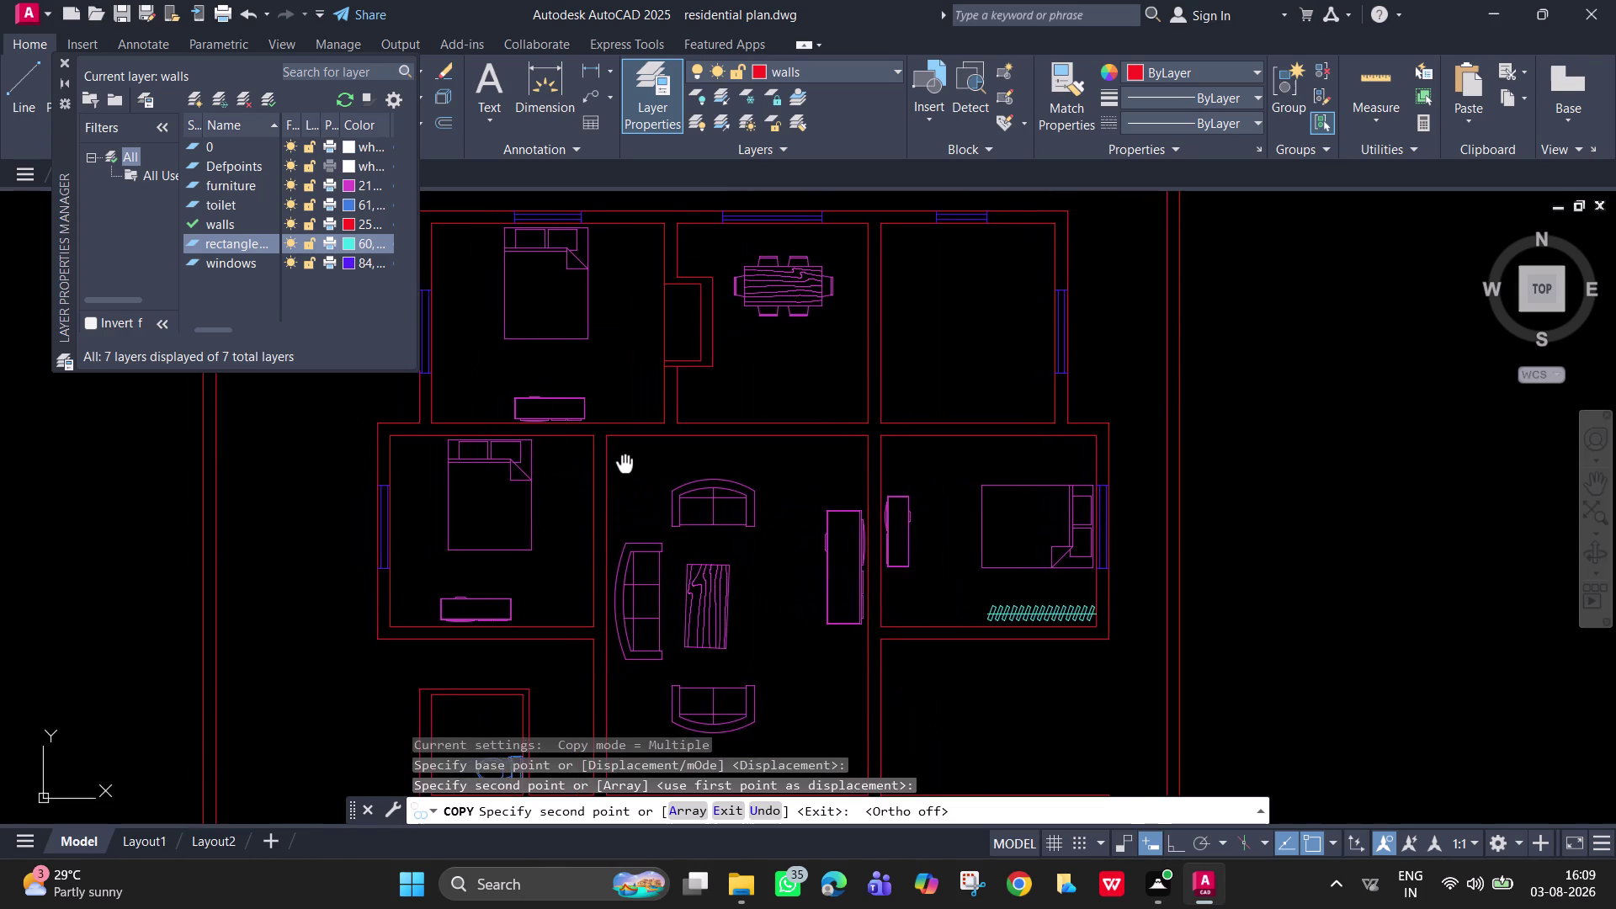
middle_drag(649, 466, 829, 462)
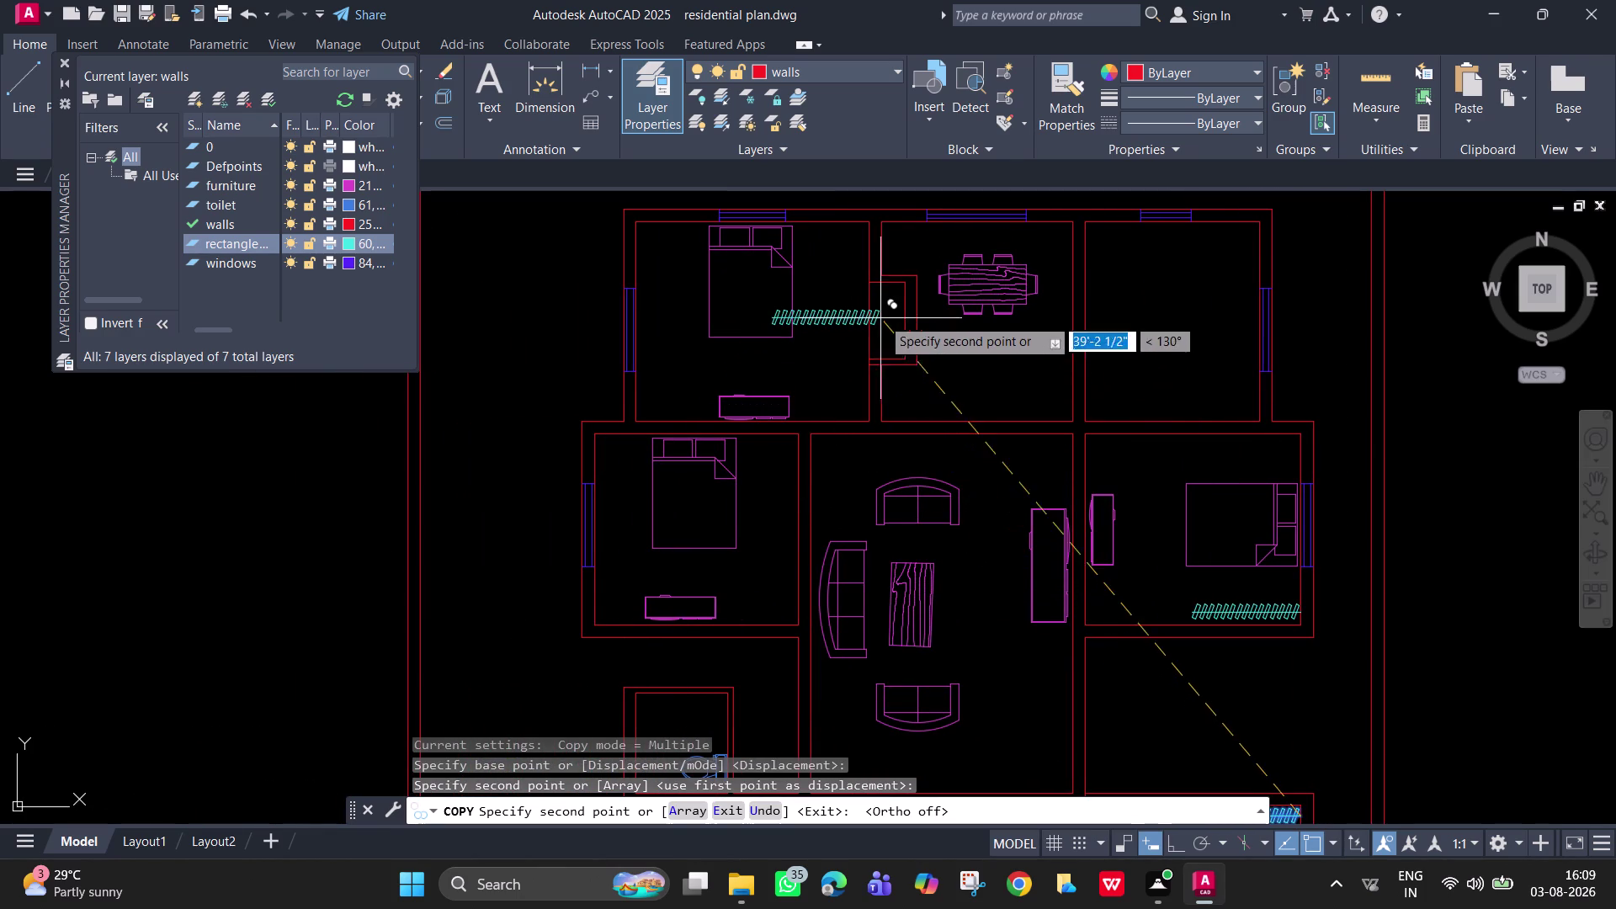
click(782, 502)
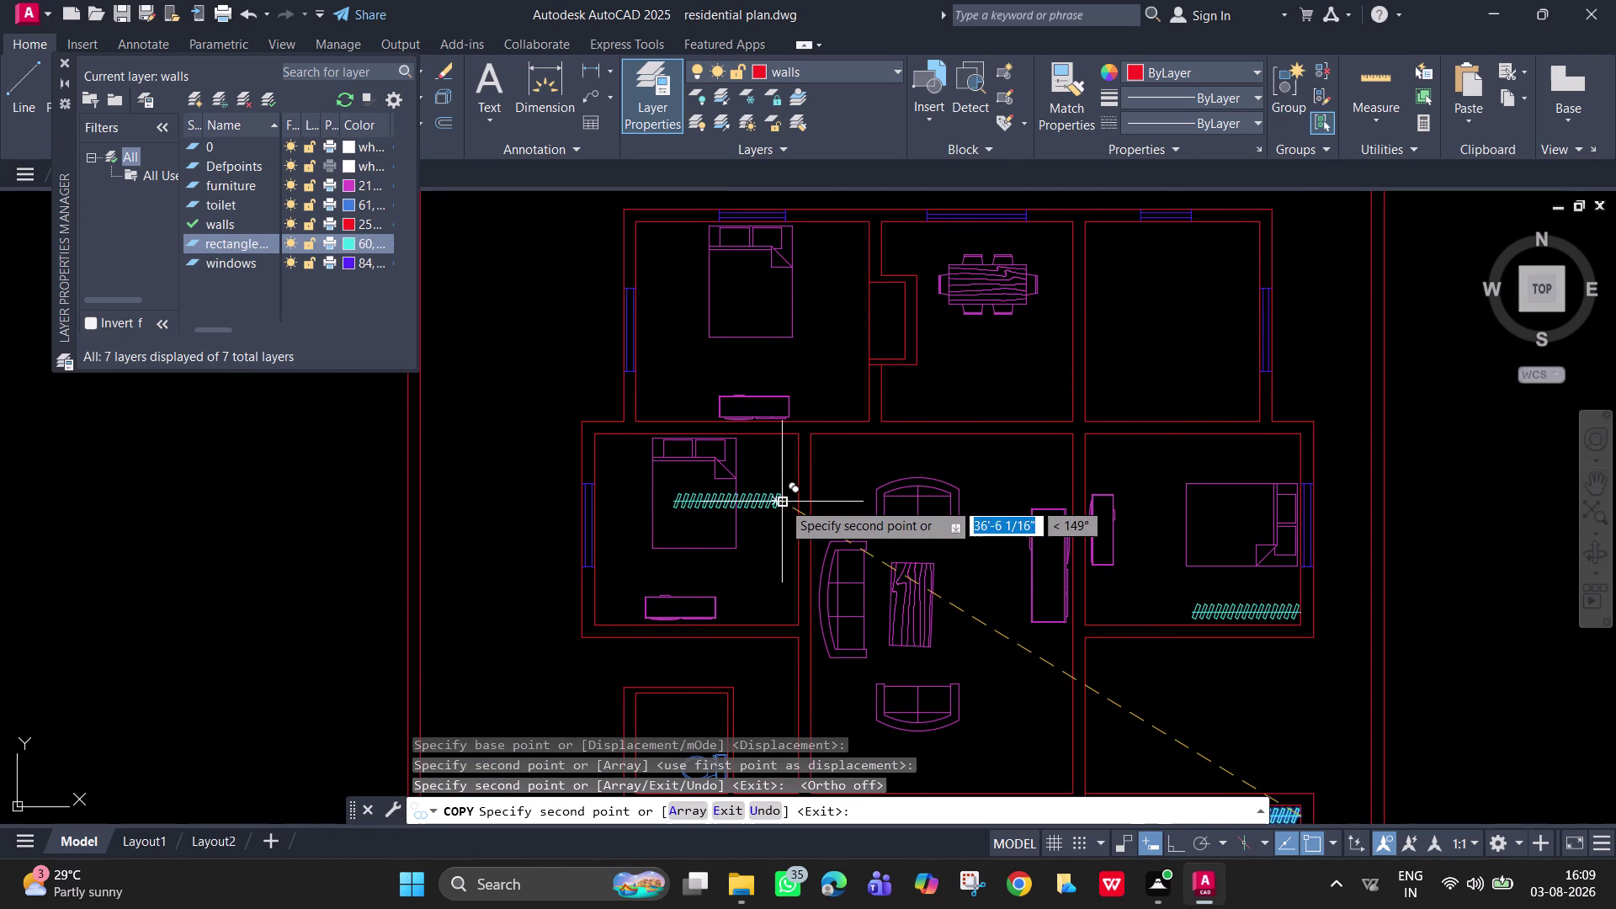
key(Escape)
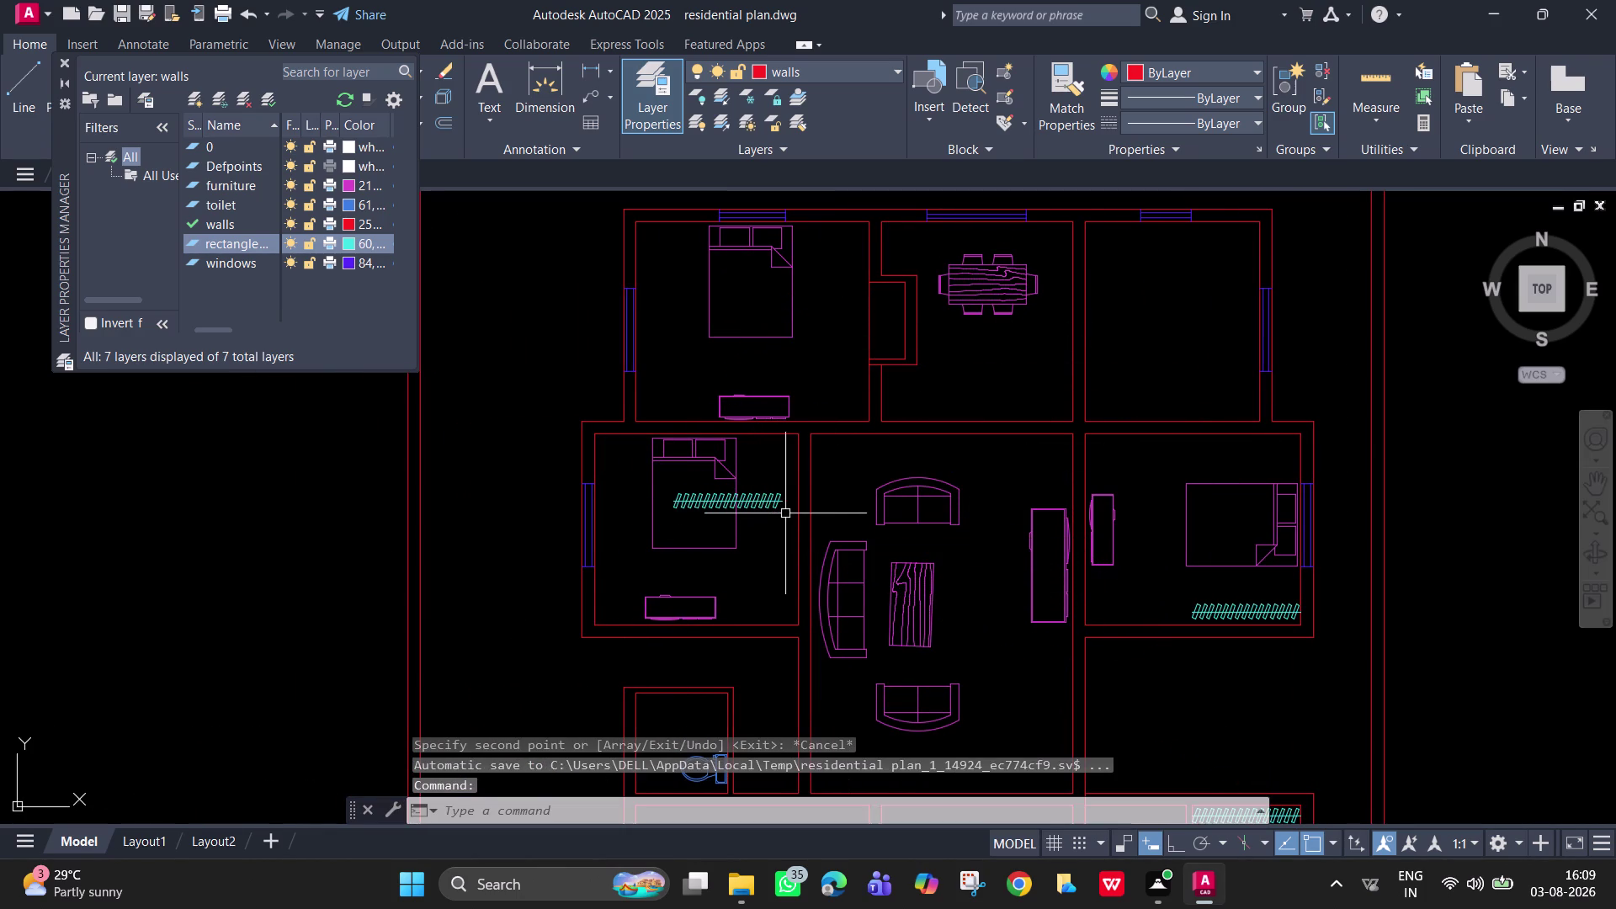
Window-select all 16 louver slats over the bed in several passes and start ROTATE (RO).
click(789, 515)
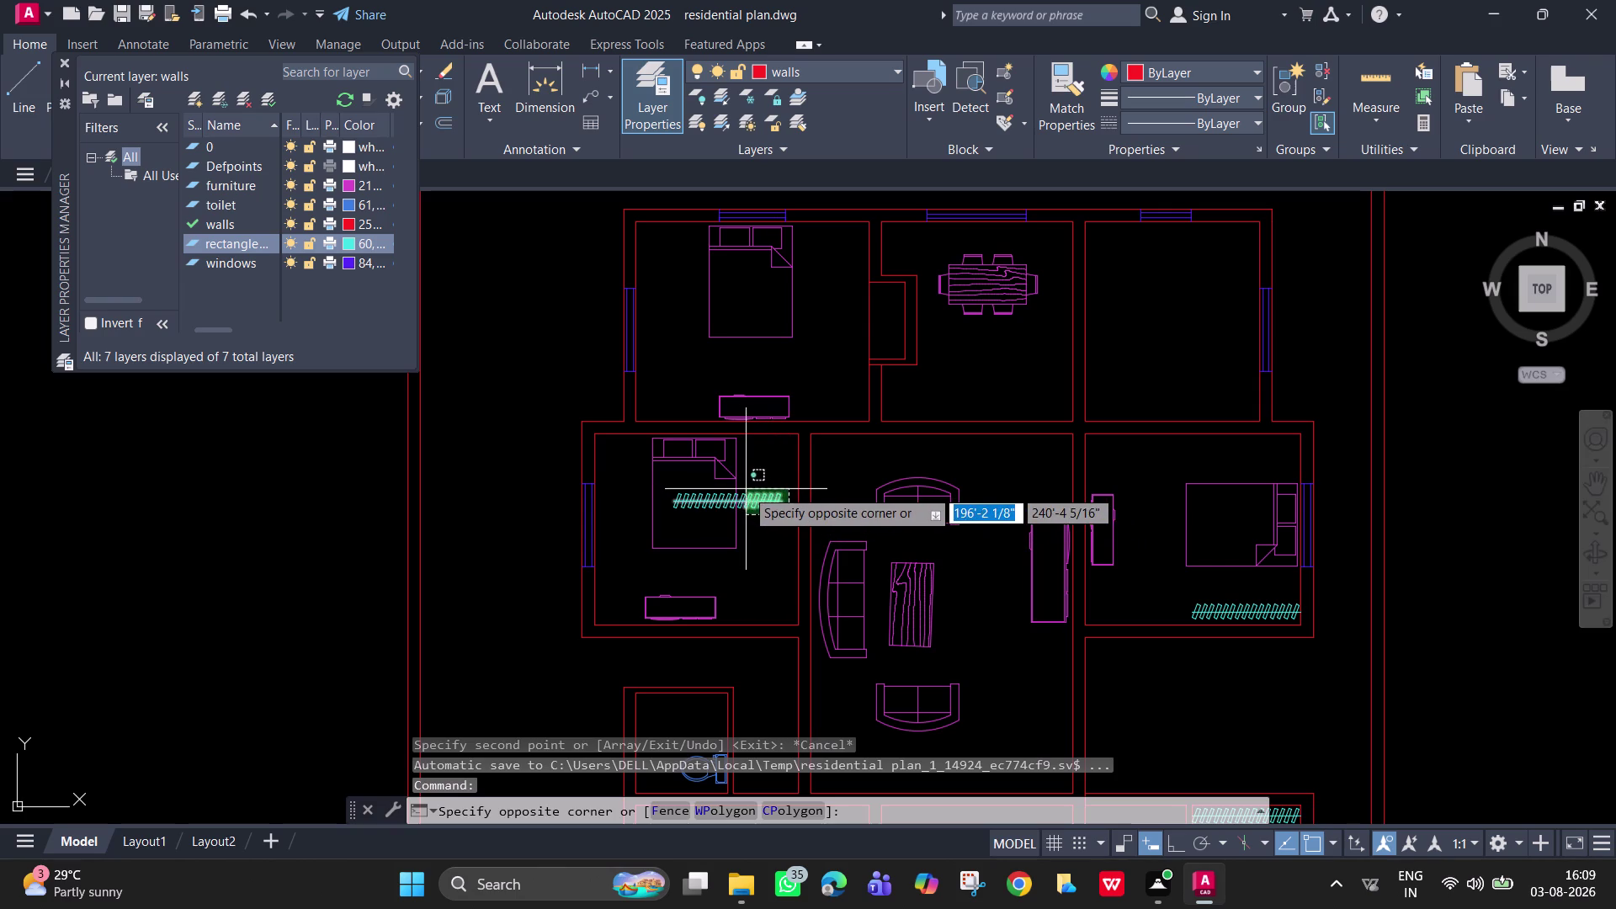
click(746, 489)
click(708, 522)
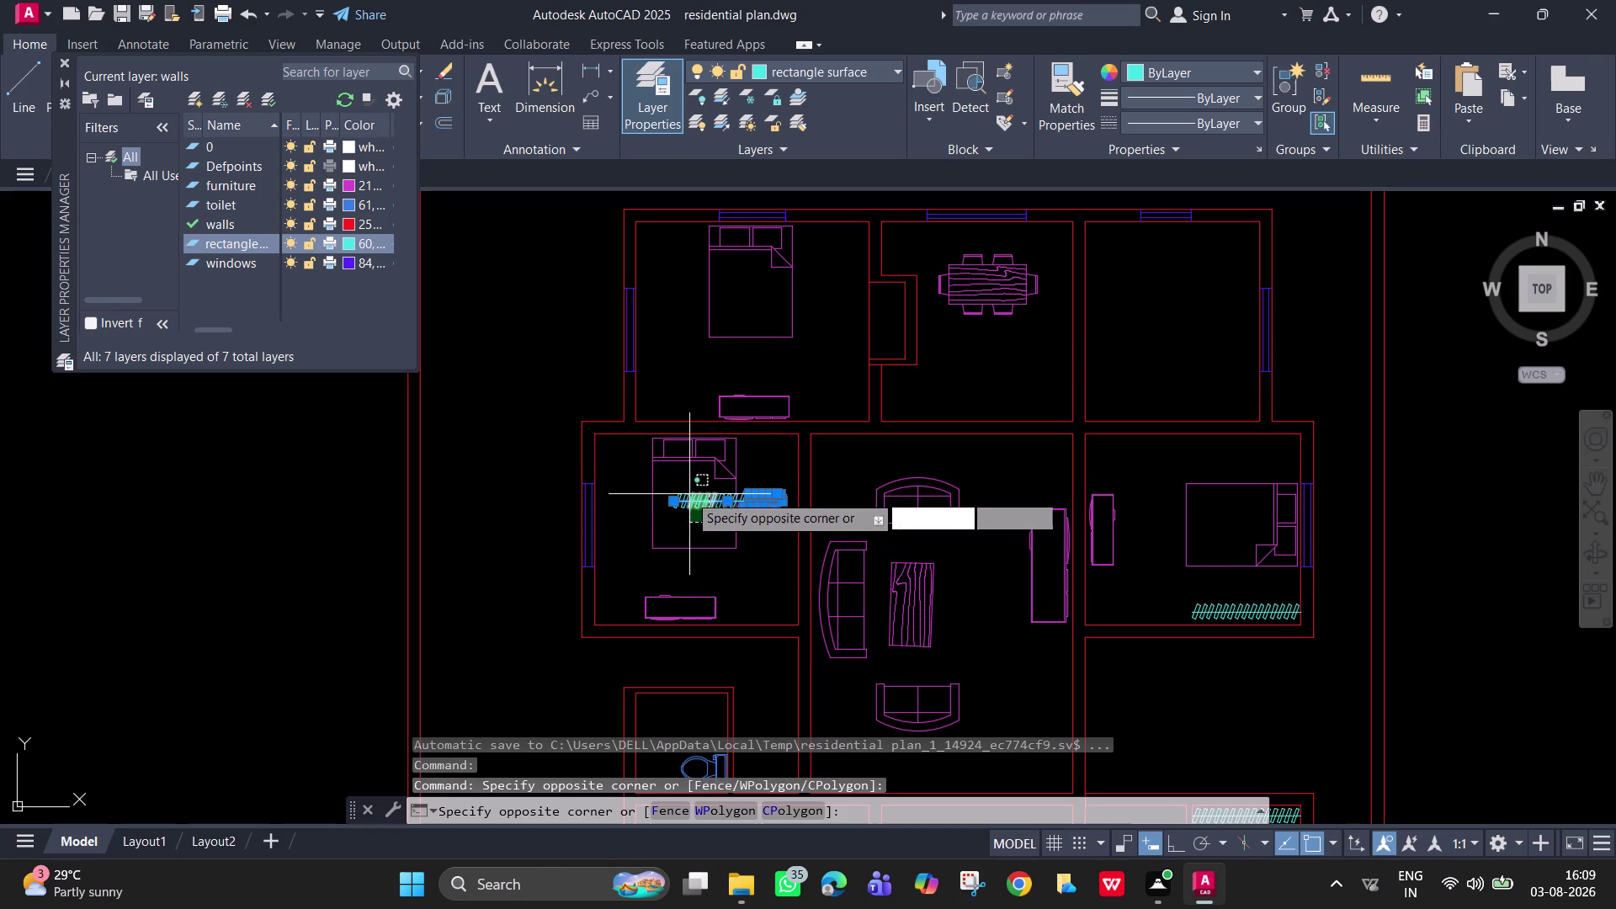
click(677, 484)
scroll(up, 3)
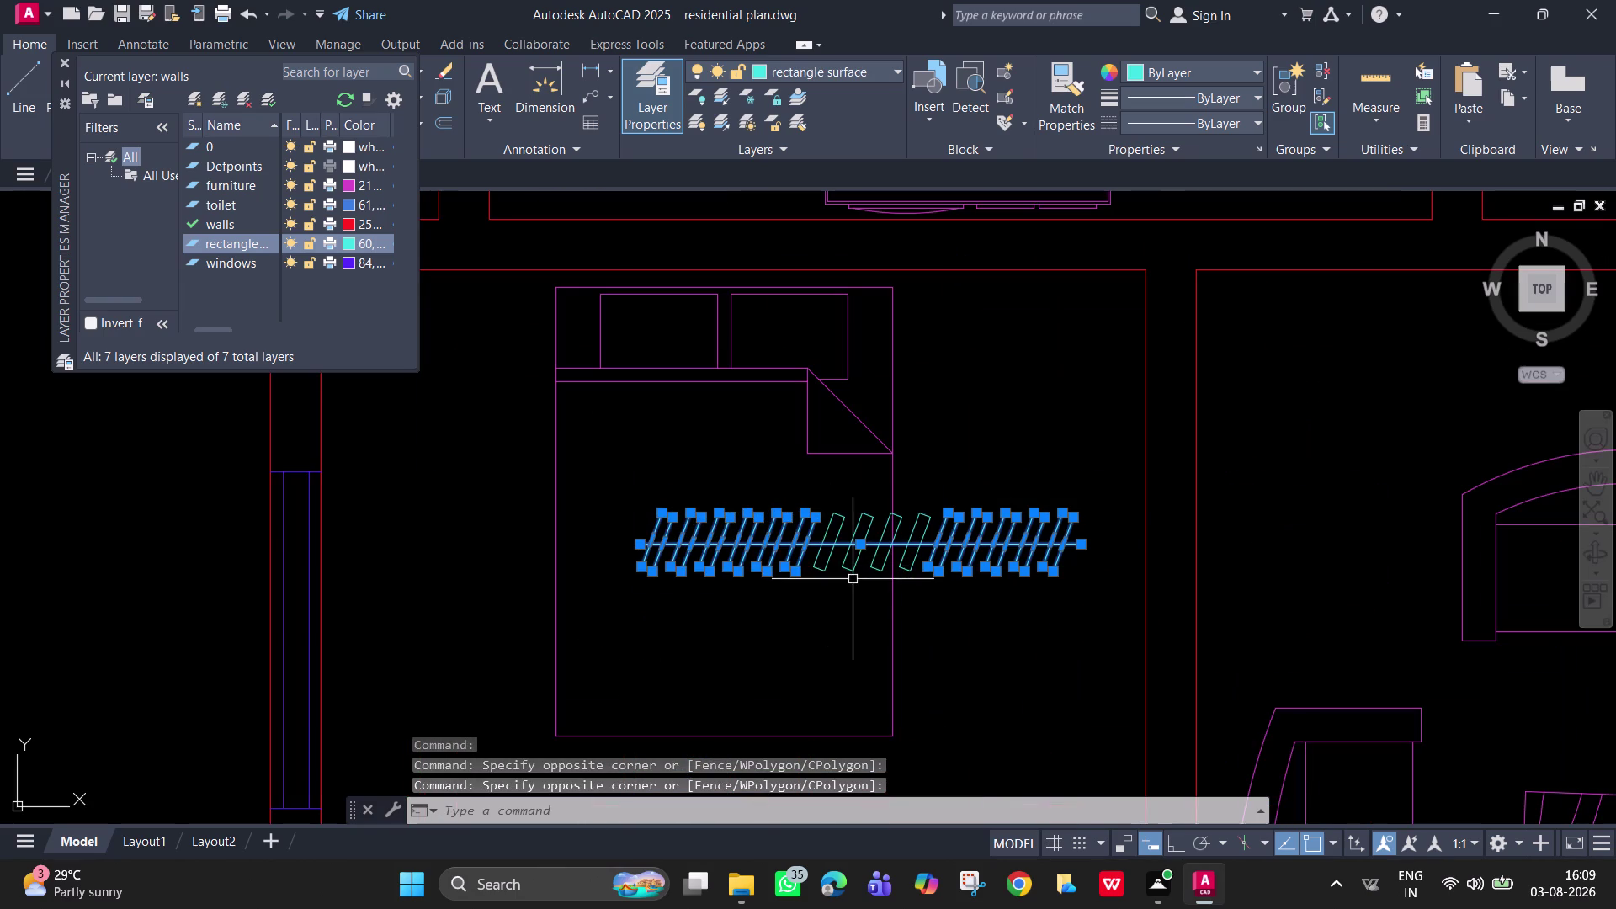
click(853, 579)
click(814, 499)
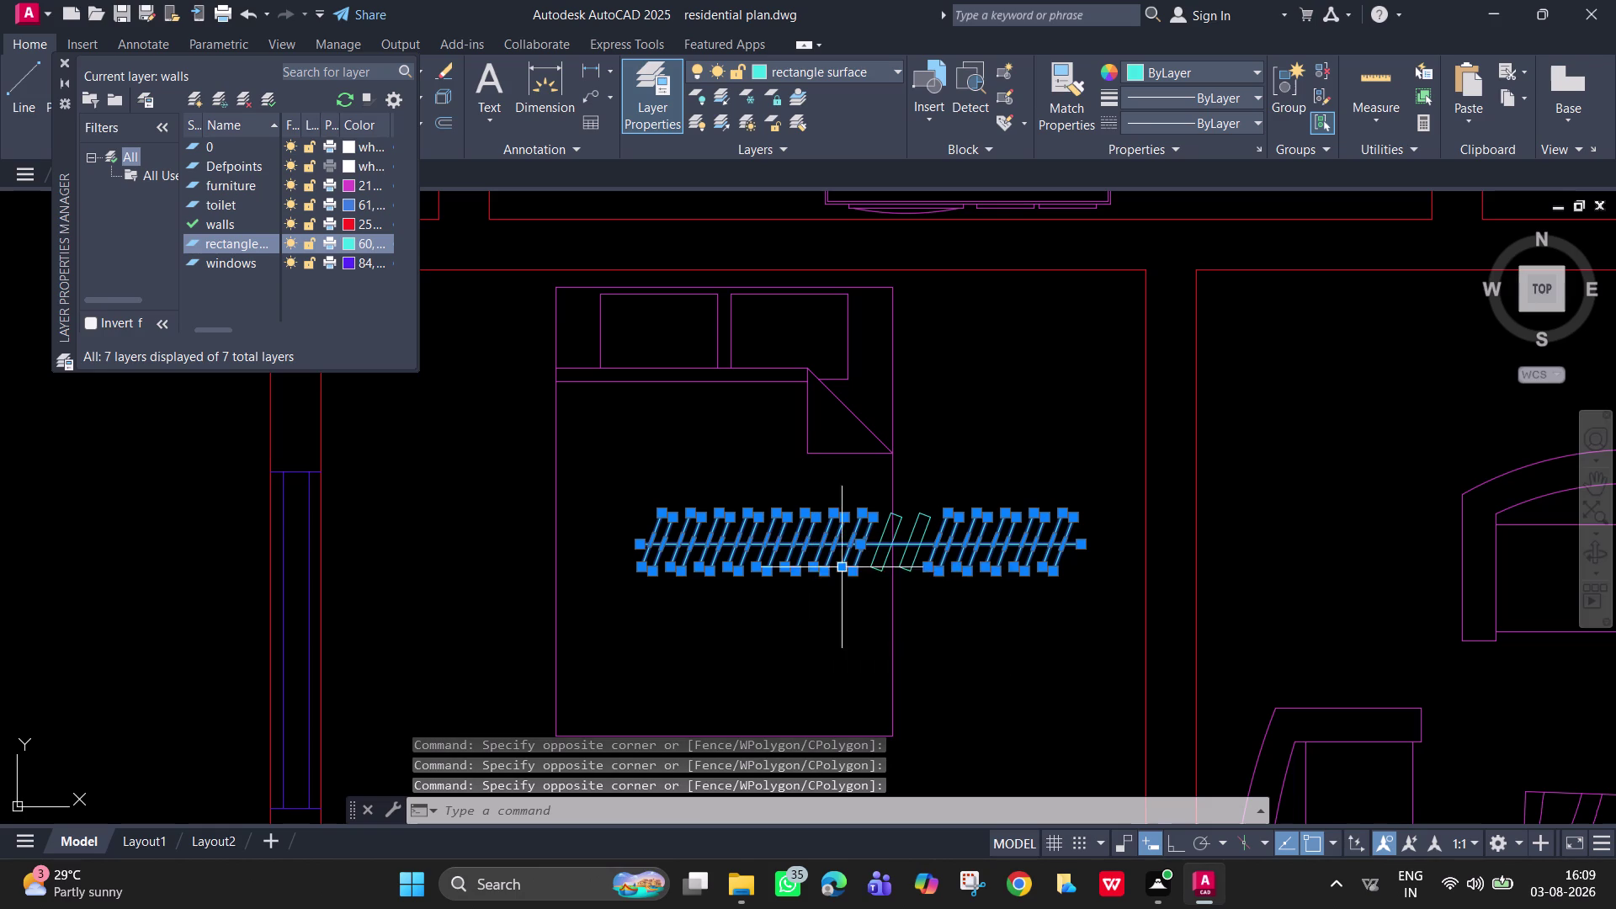
click(918, 593)
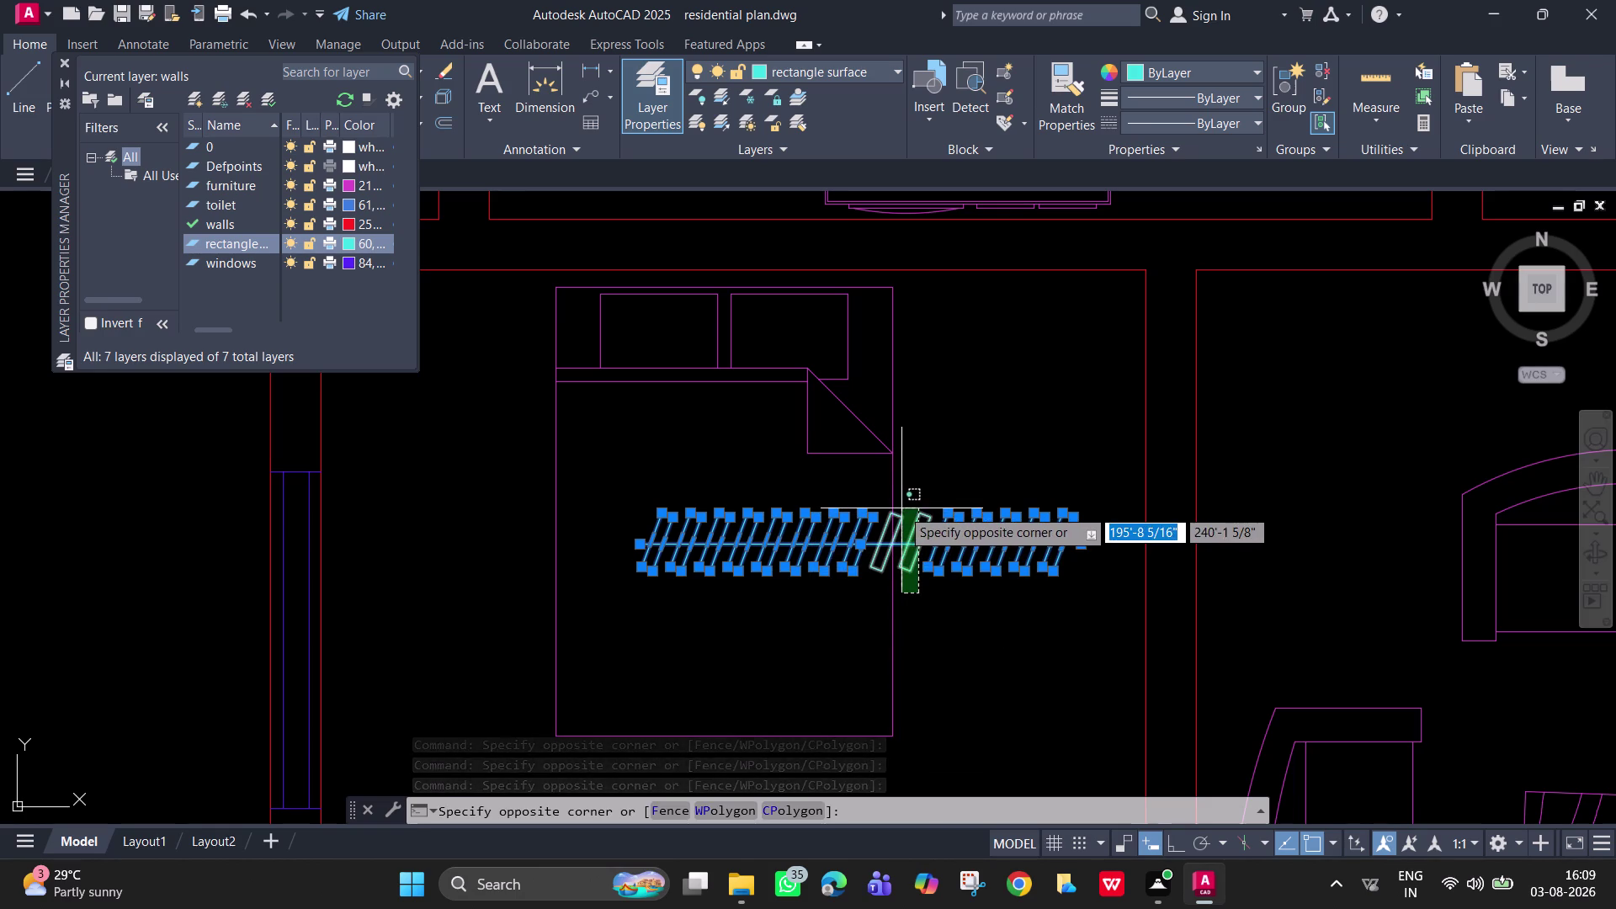
click(902, 508)
scroll(up, 3)
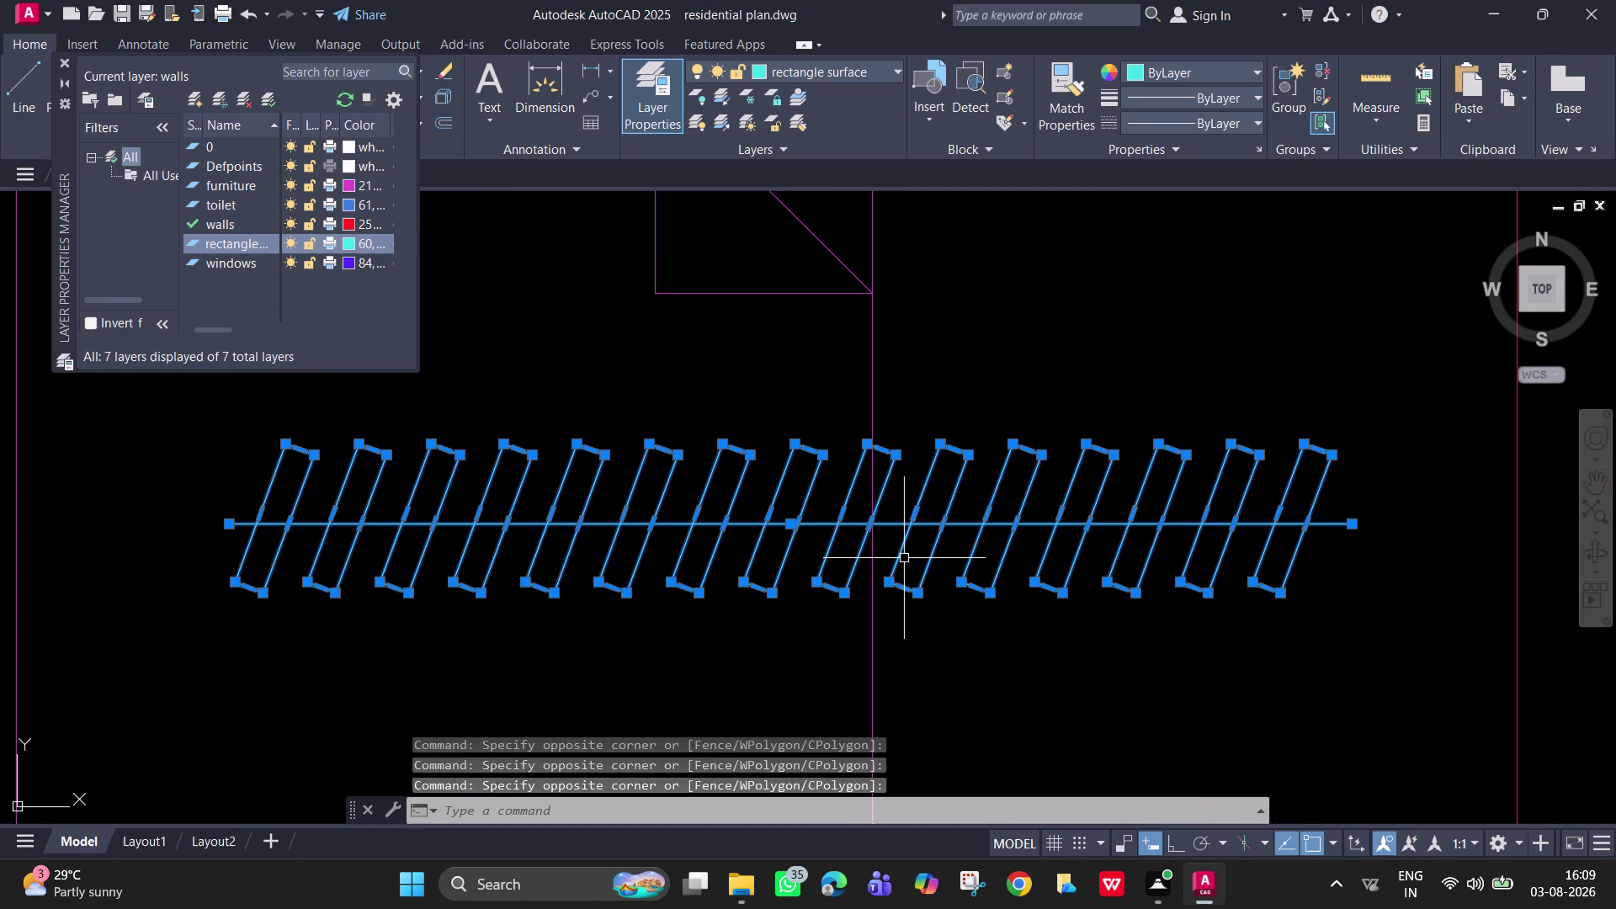
scroll(down, 3)
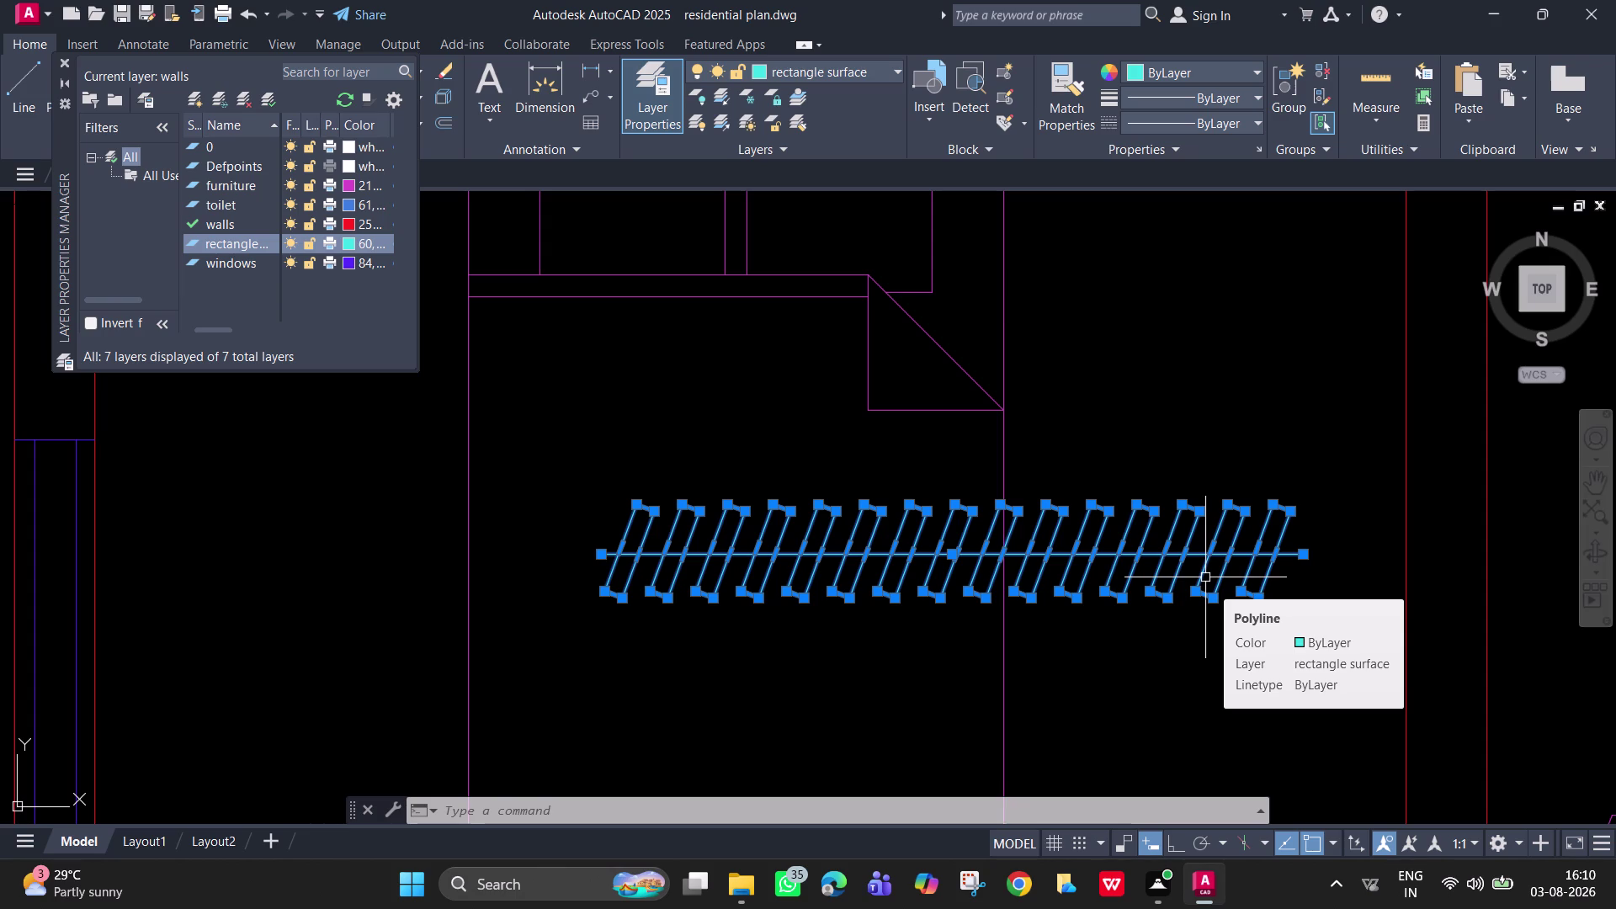
text(ro)
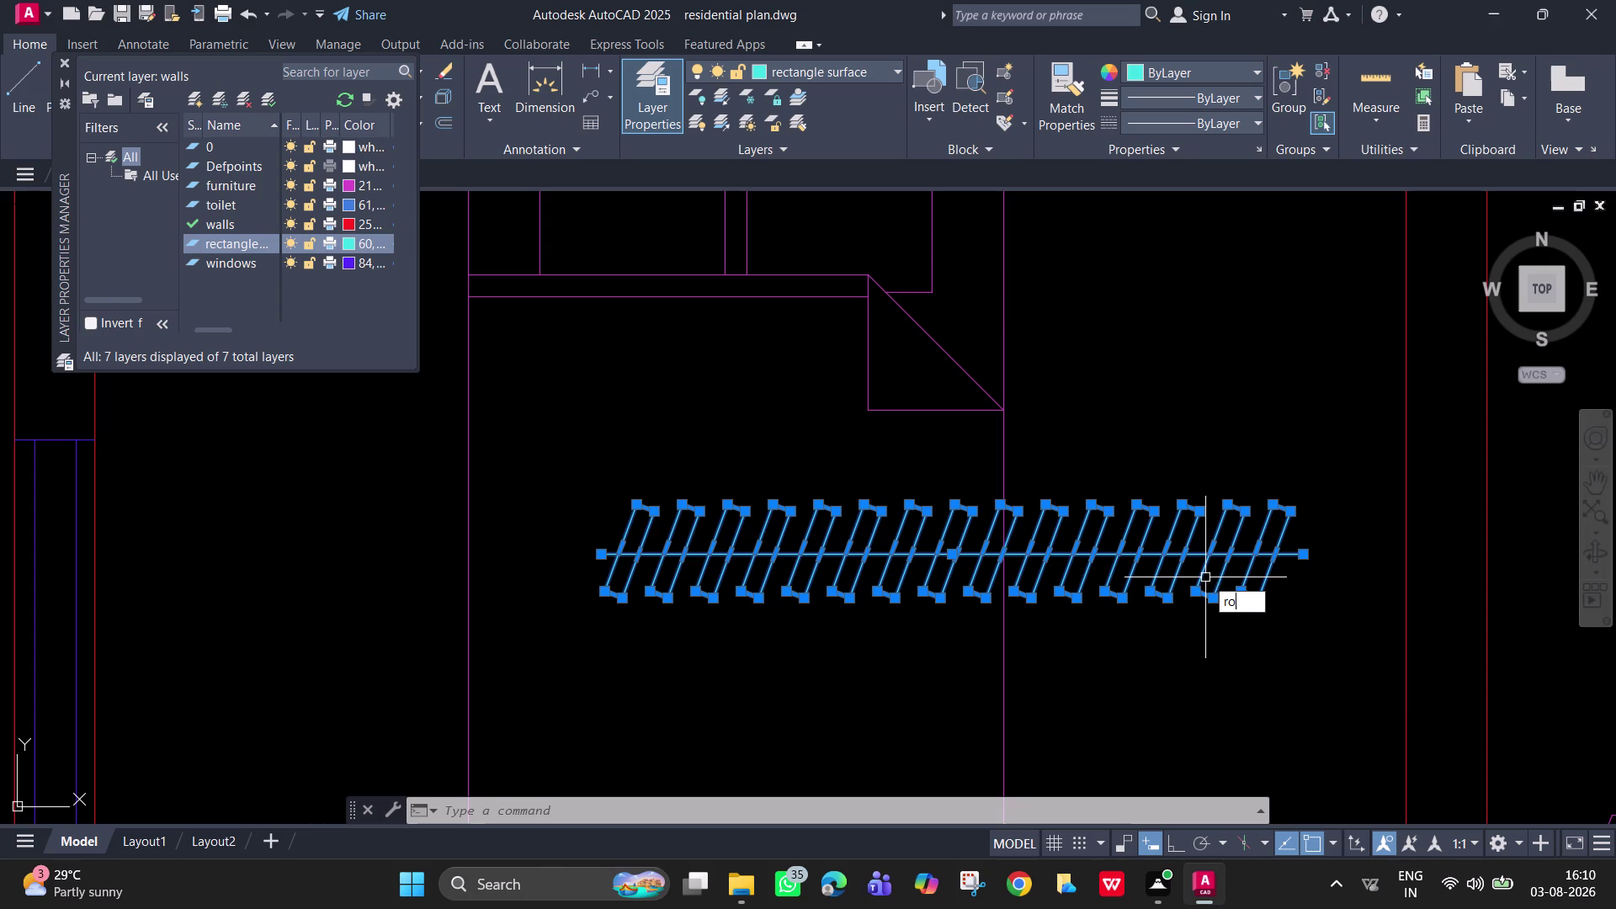
key(Return)
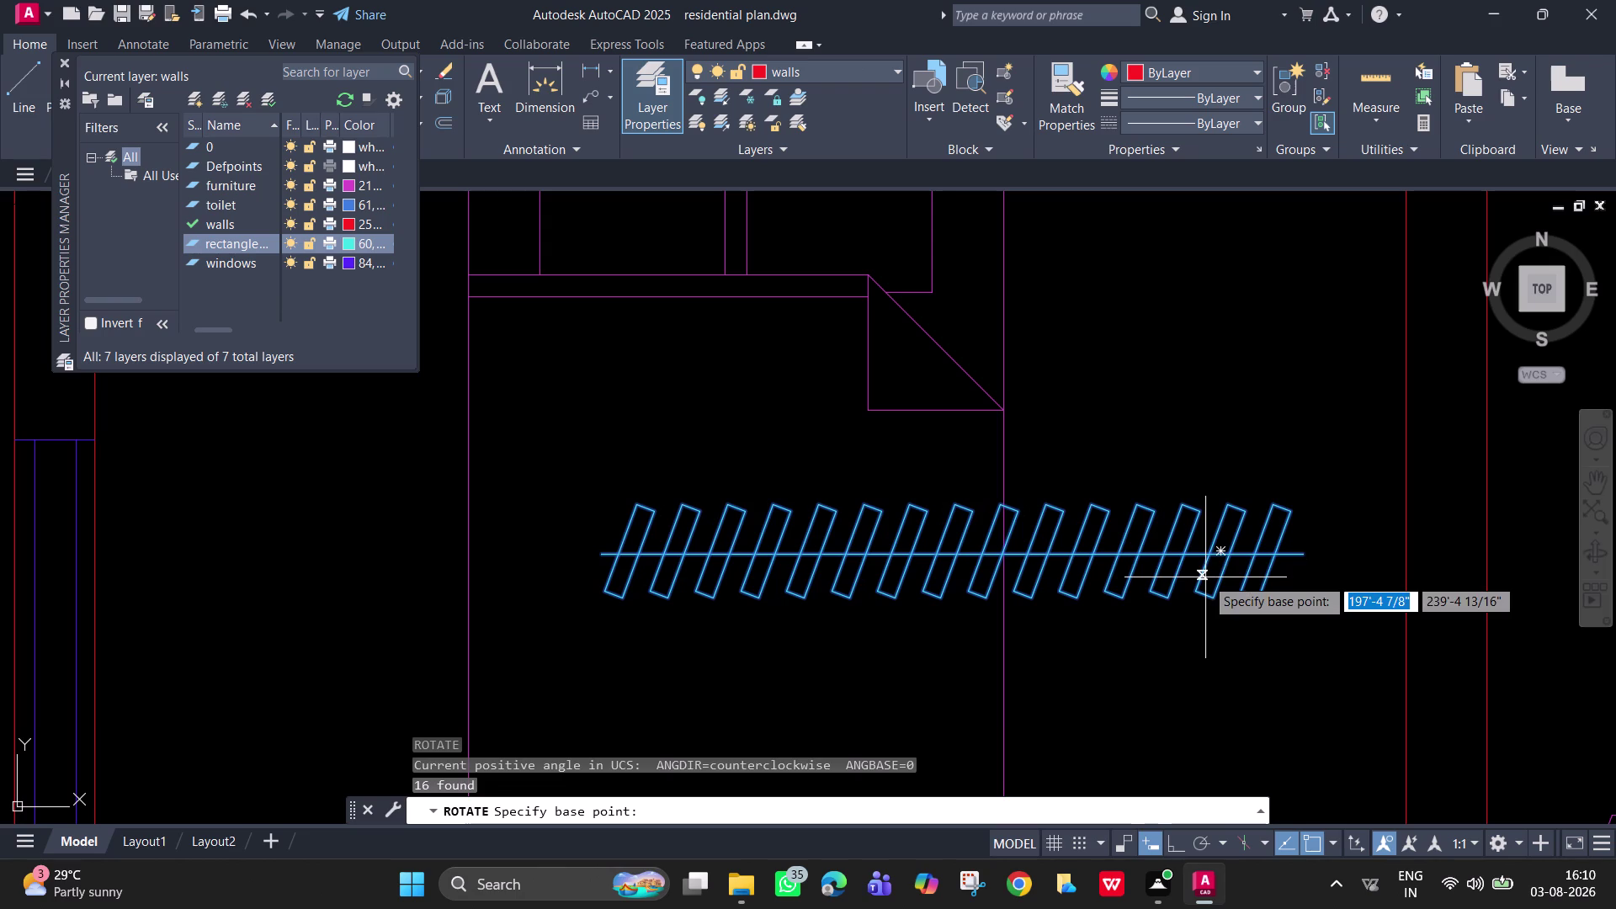
Rotate the slat row 90° about its right end with Ortho on so it stands vertical.
click(1302, 552)
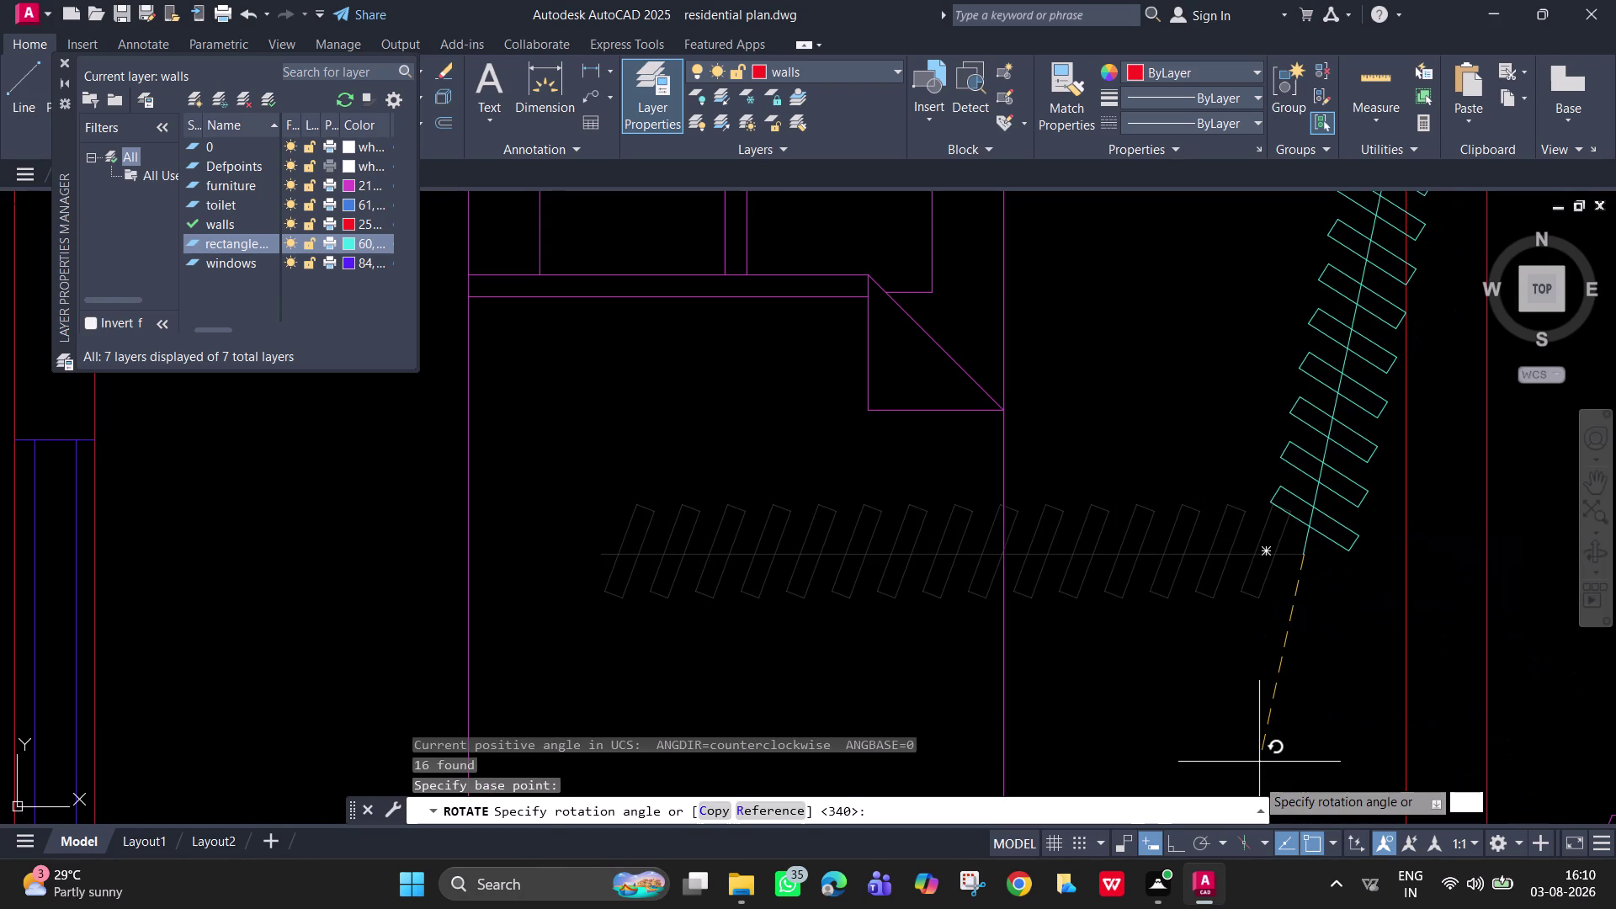
click(1175, 852)
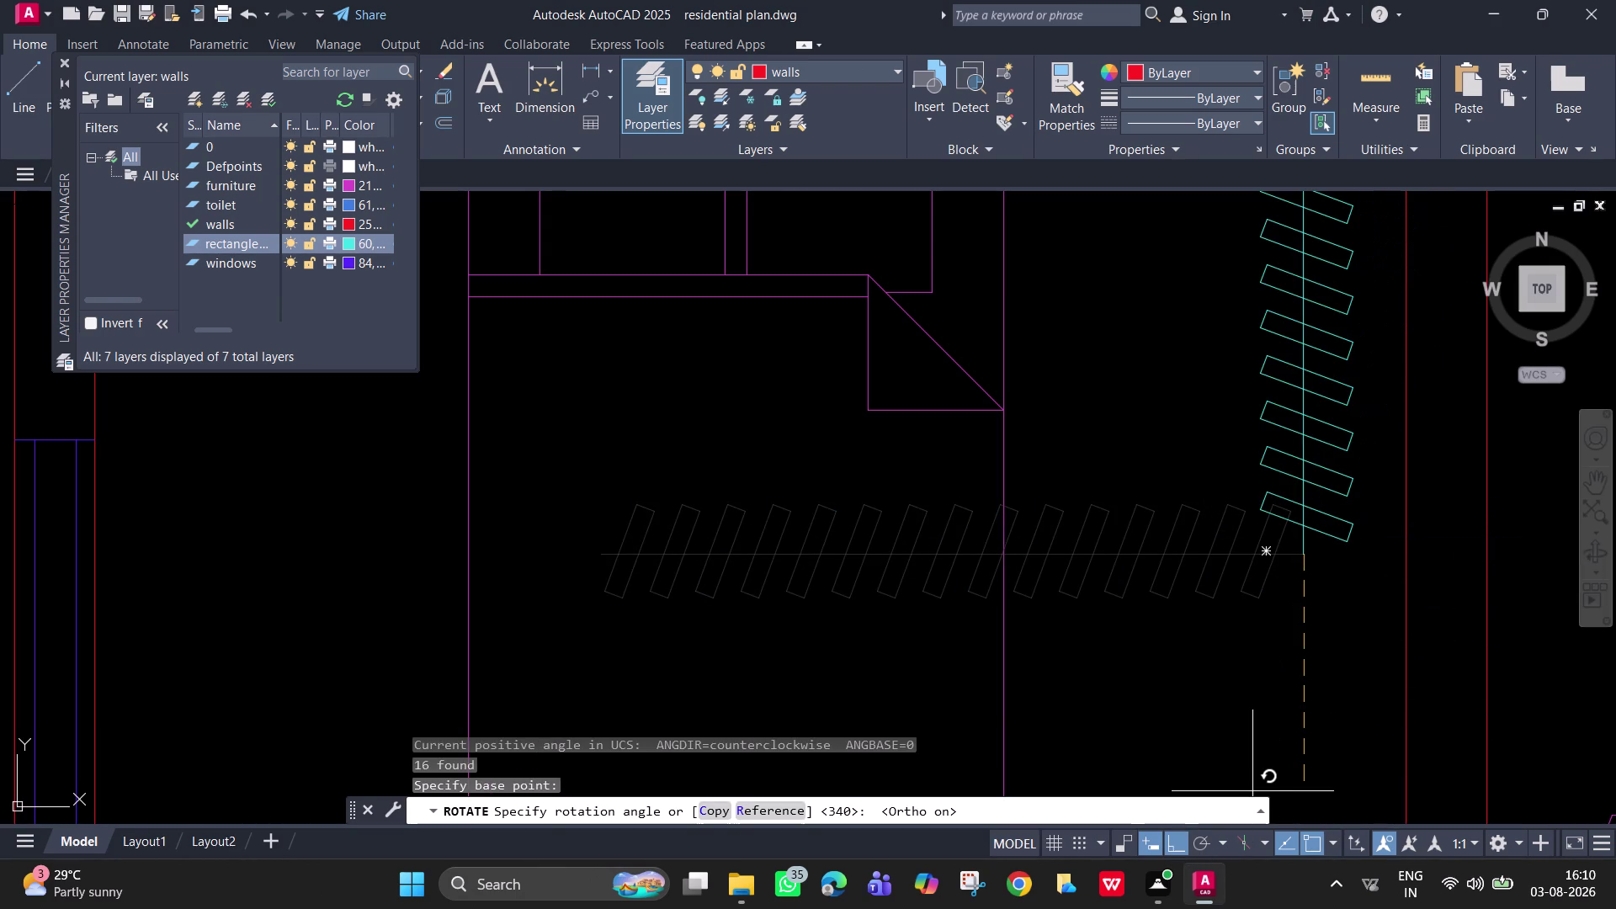
click(1221, 723)
scroll(down, 3)
middle_drag(1289, 627, 1287, 671)
scroll(down, 3)
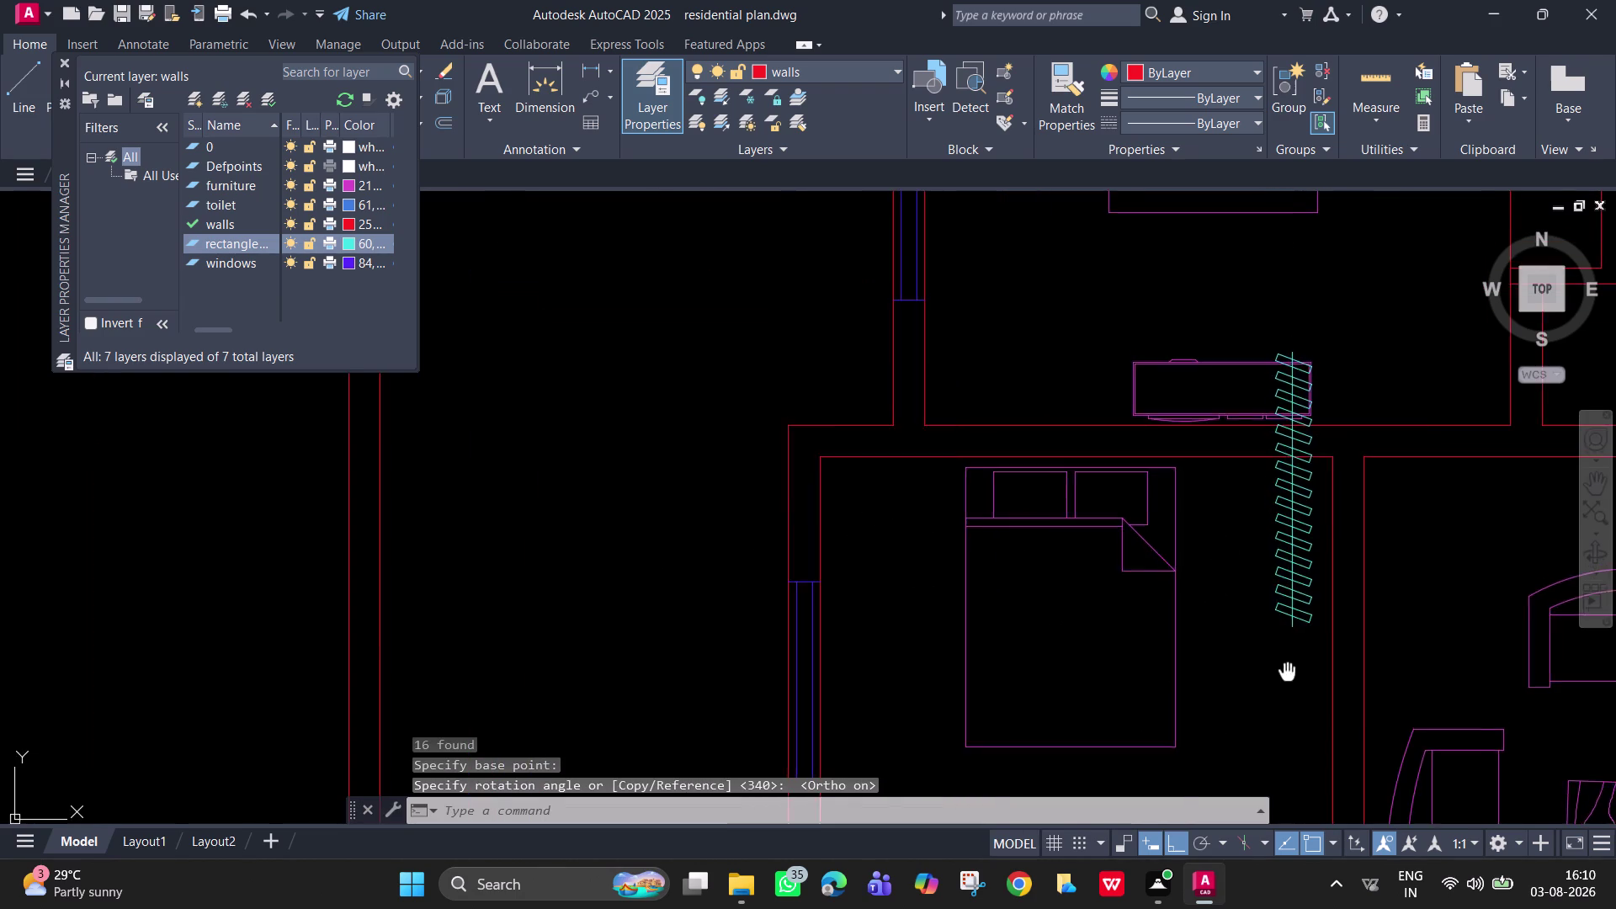
Window-select the rotated louver row, including its topmost slats.
click(1293, 658)
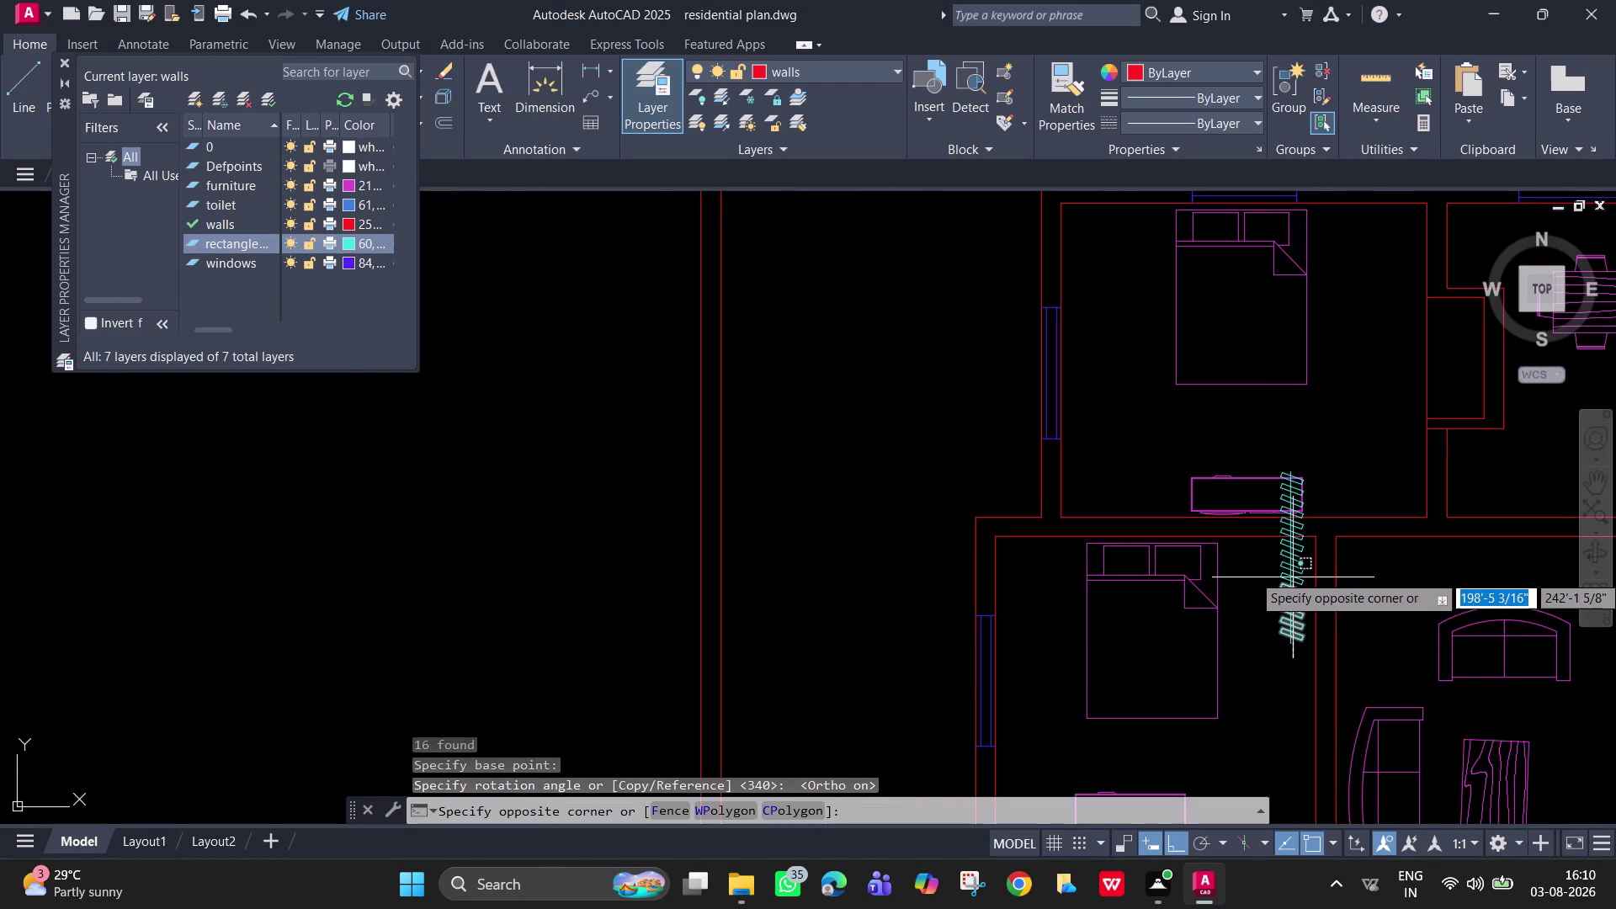
click(1293, 548)
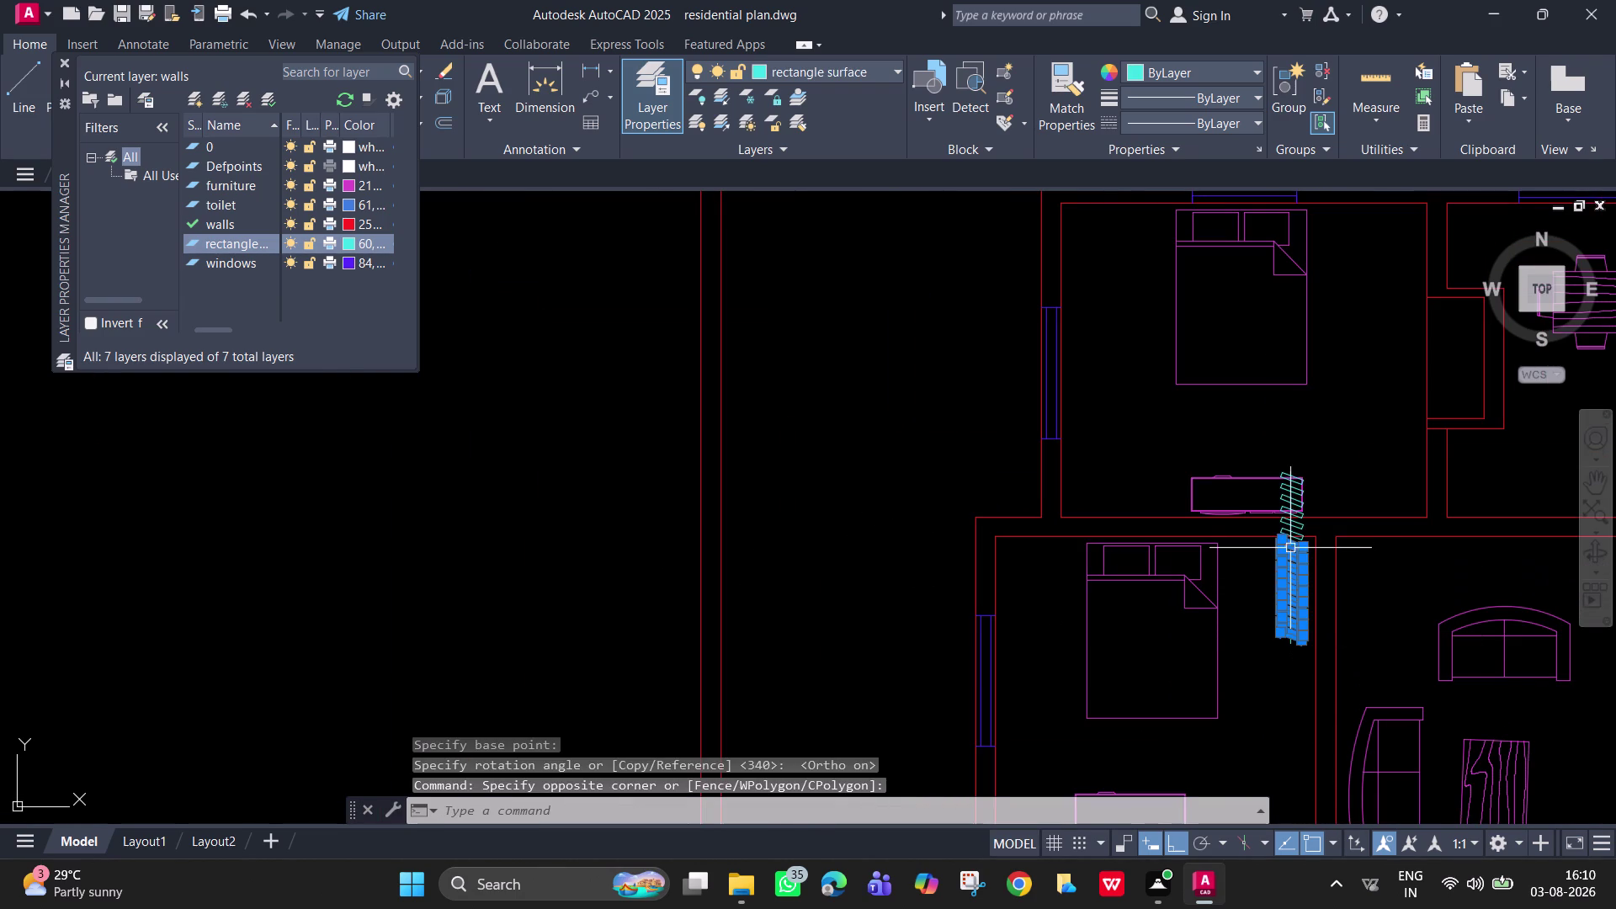
scroll(up, 3)
click(1336, 534)
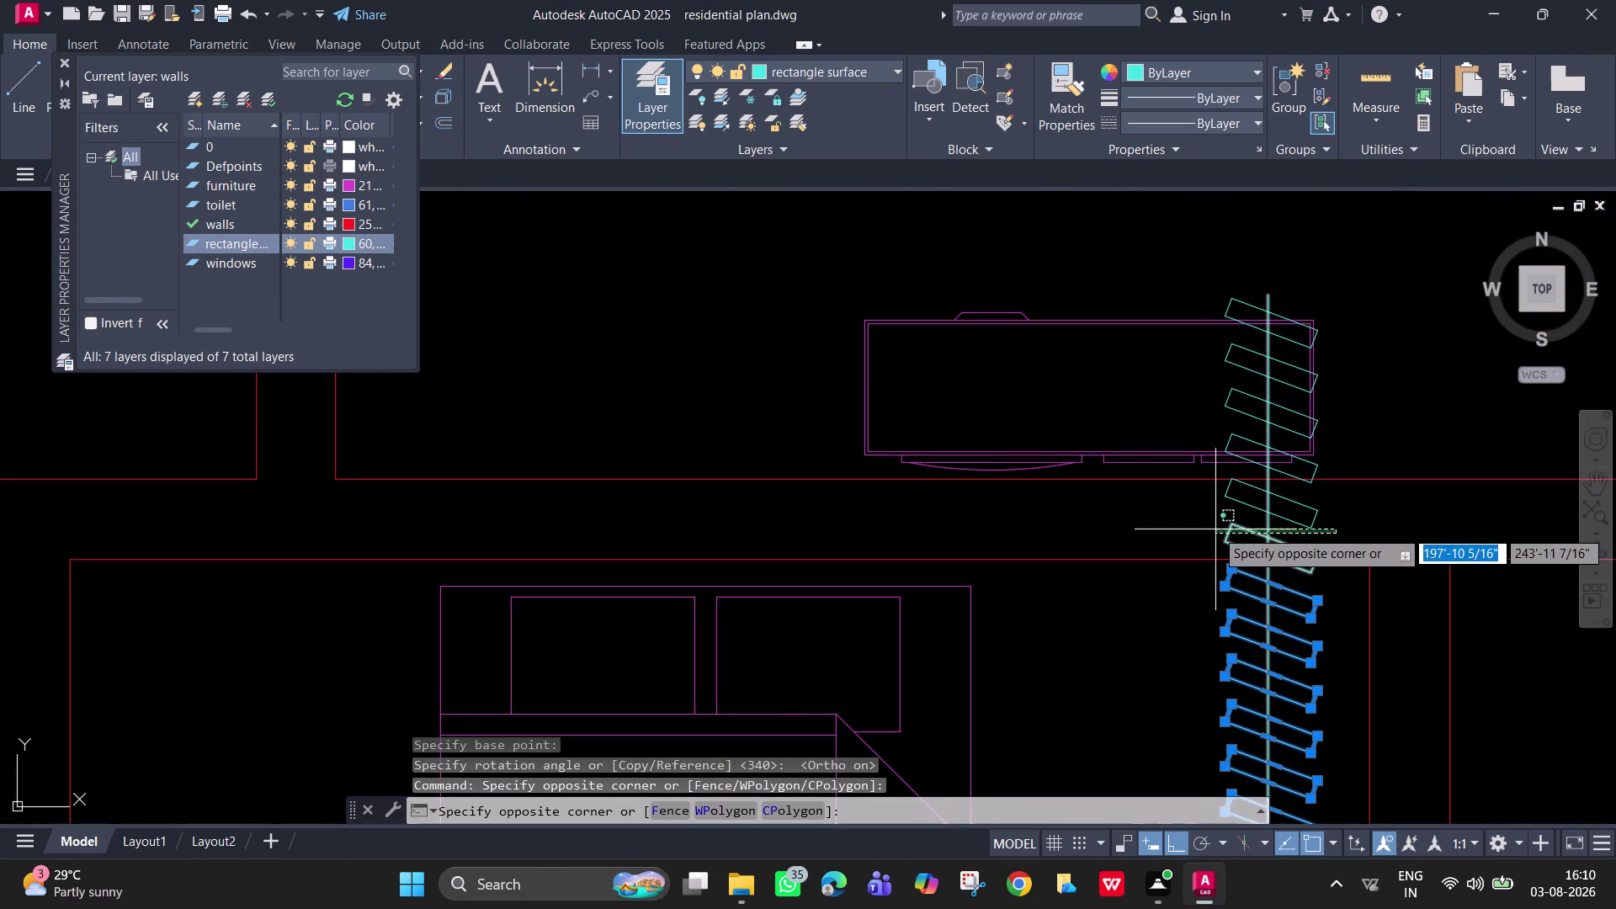
click(1215, 514)
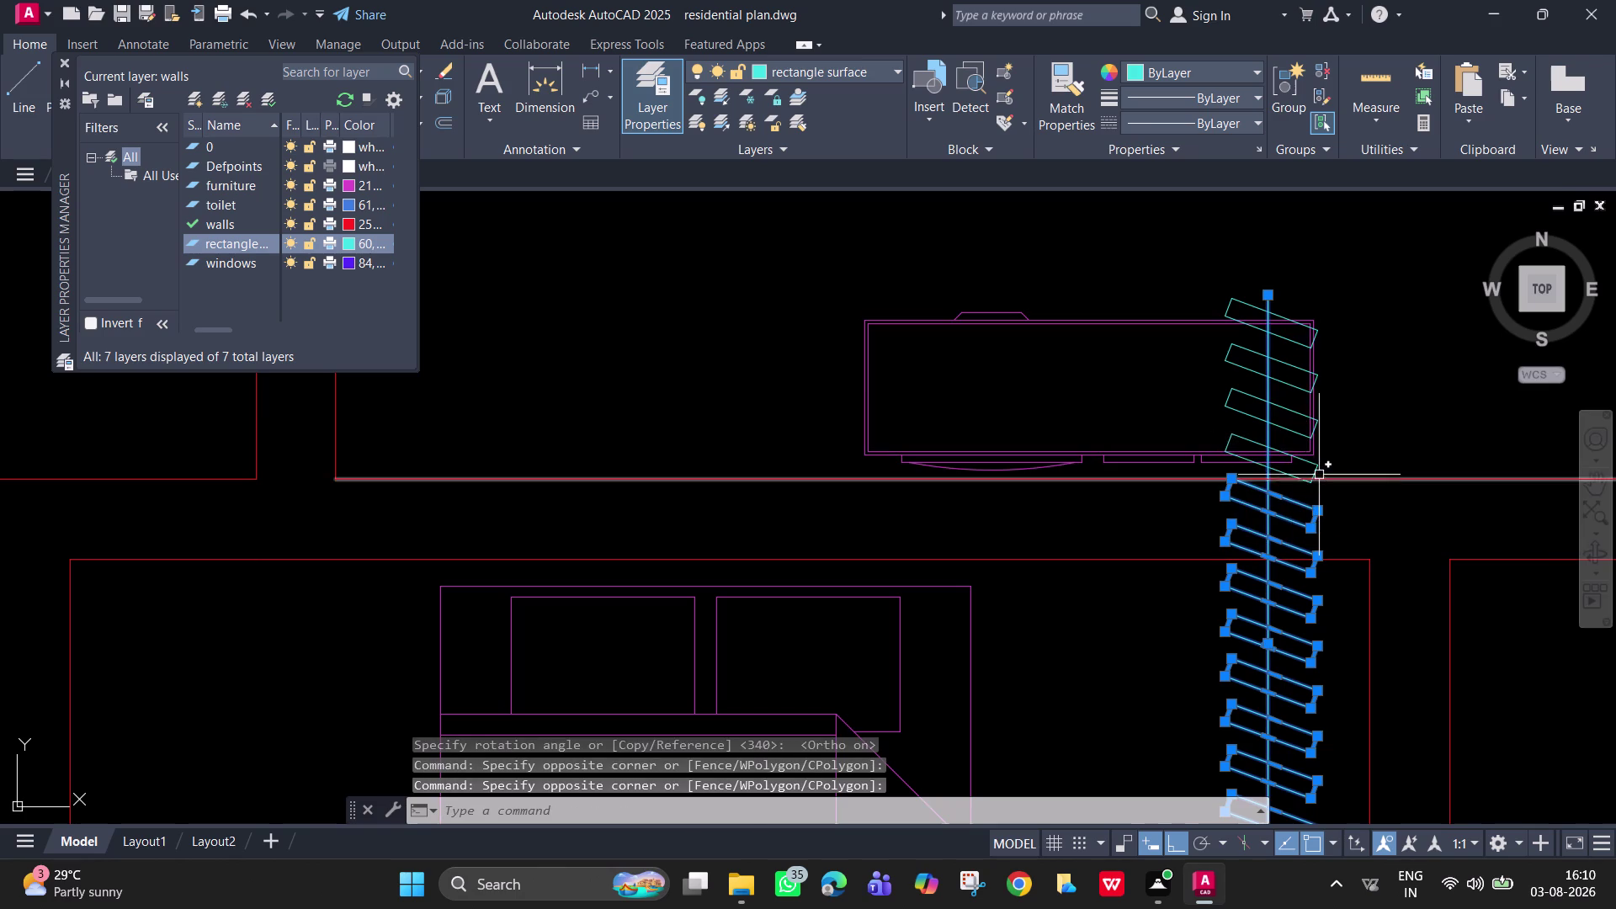
click(1318, 469)
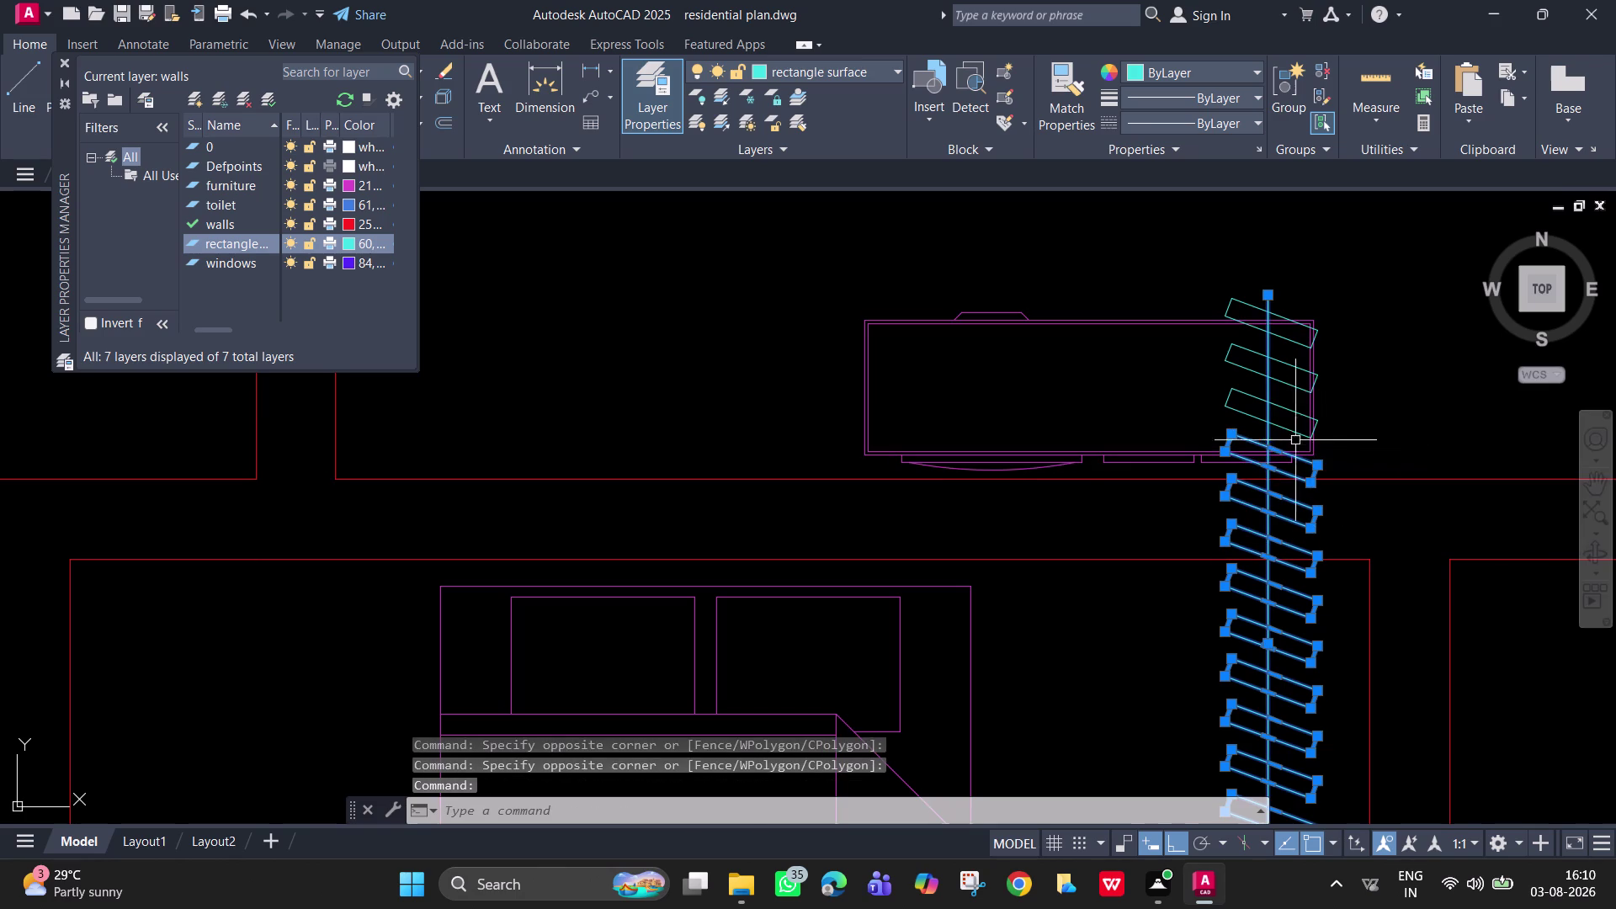
click(1262, 397)
click(1252, 374)
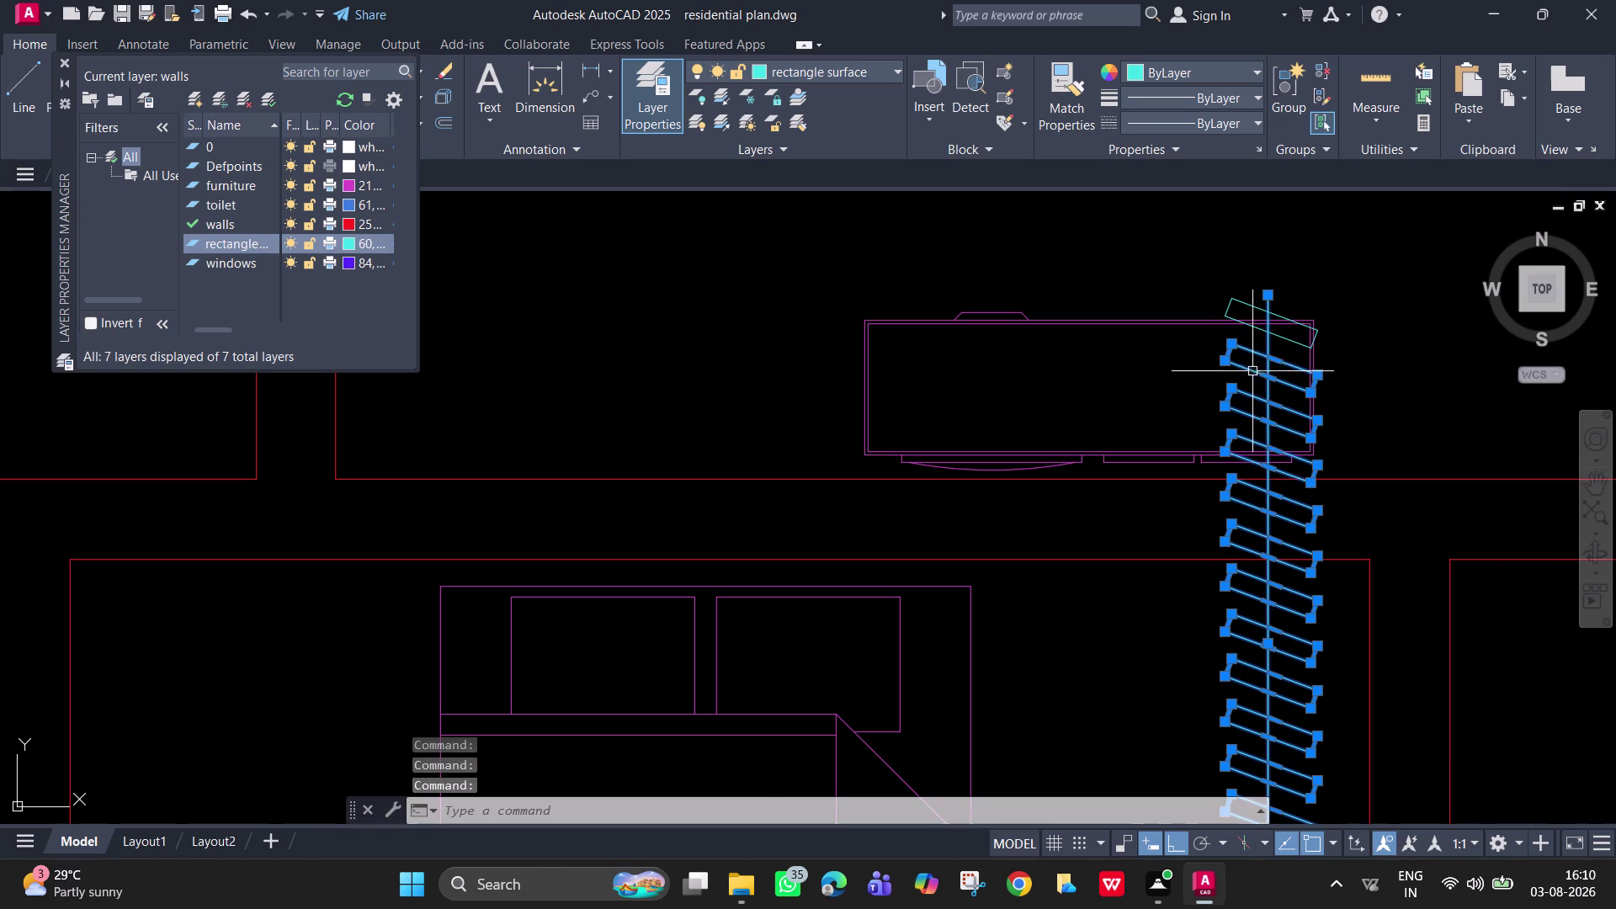
click(1248, 308)
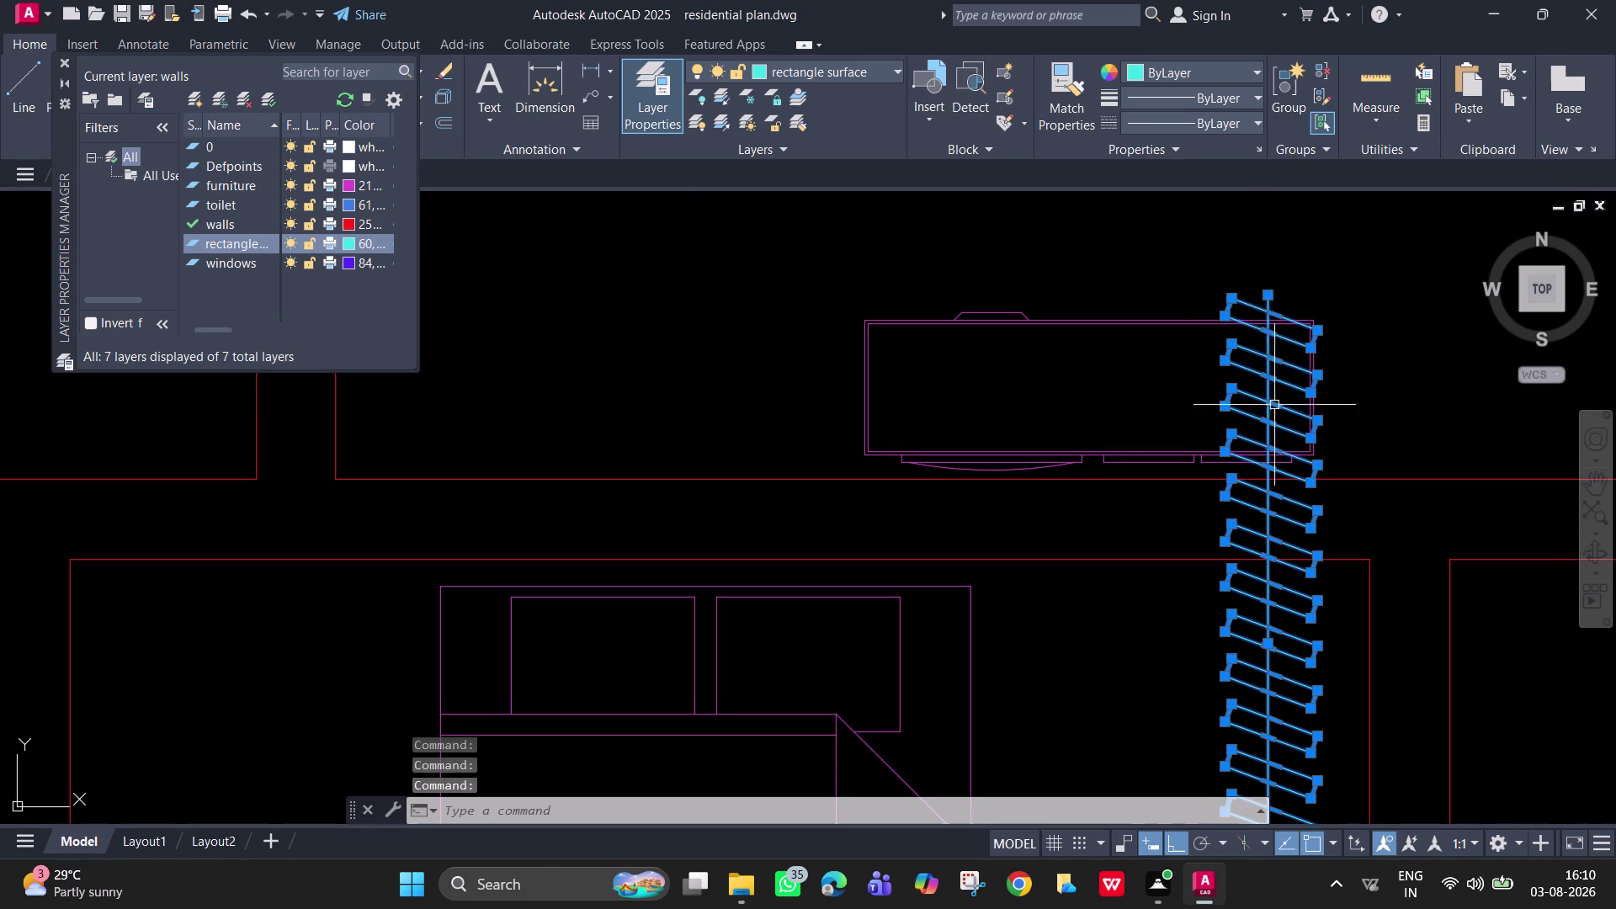
Pan and zoom to view the whole upright louver row.
scroll(down, 3)
middle_drag(1270, 419, 1222, 313)
scroll(down, 3)
middle_drag(1236, 490, 1193, 439)
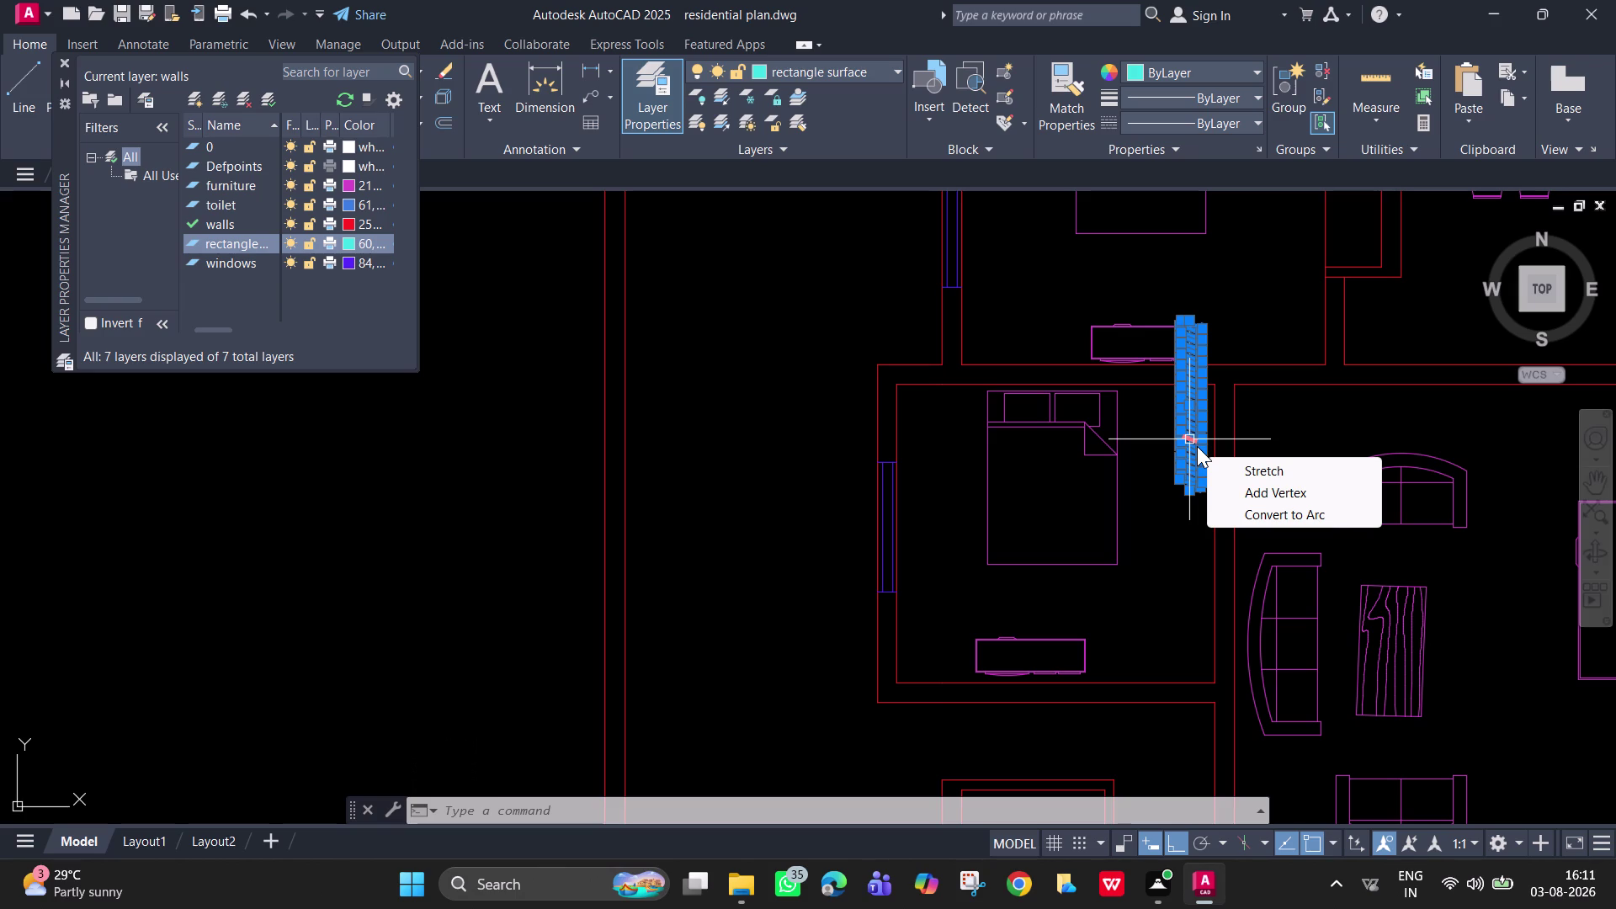
scroll(up, 3)
scroll(down, 3)
scroll(down, 3)
scroll(up, 3)
scroll(down, 3)
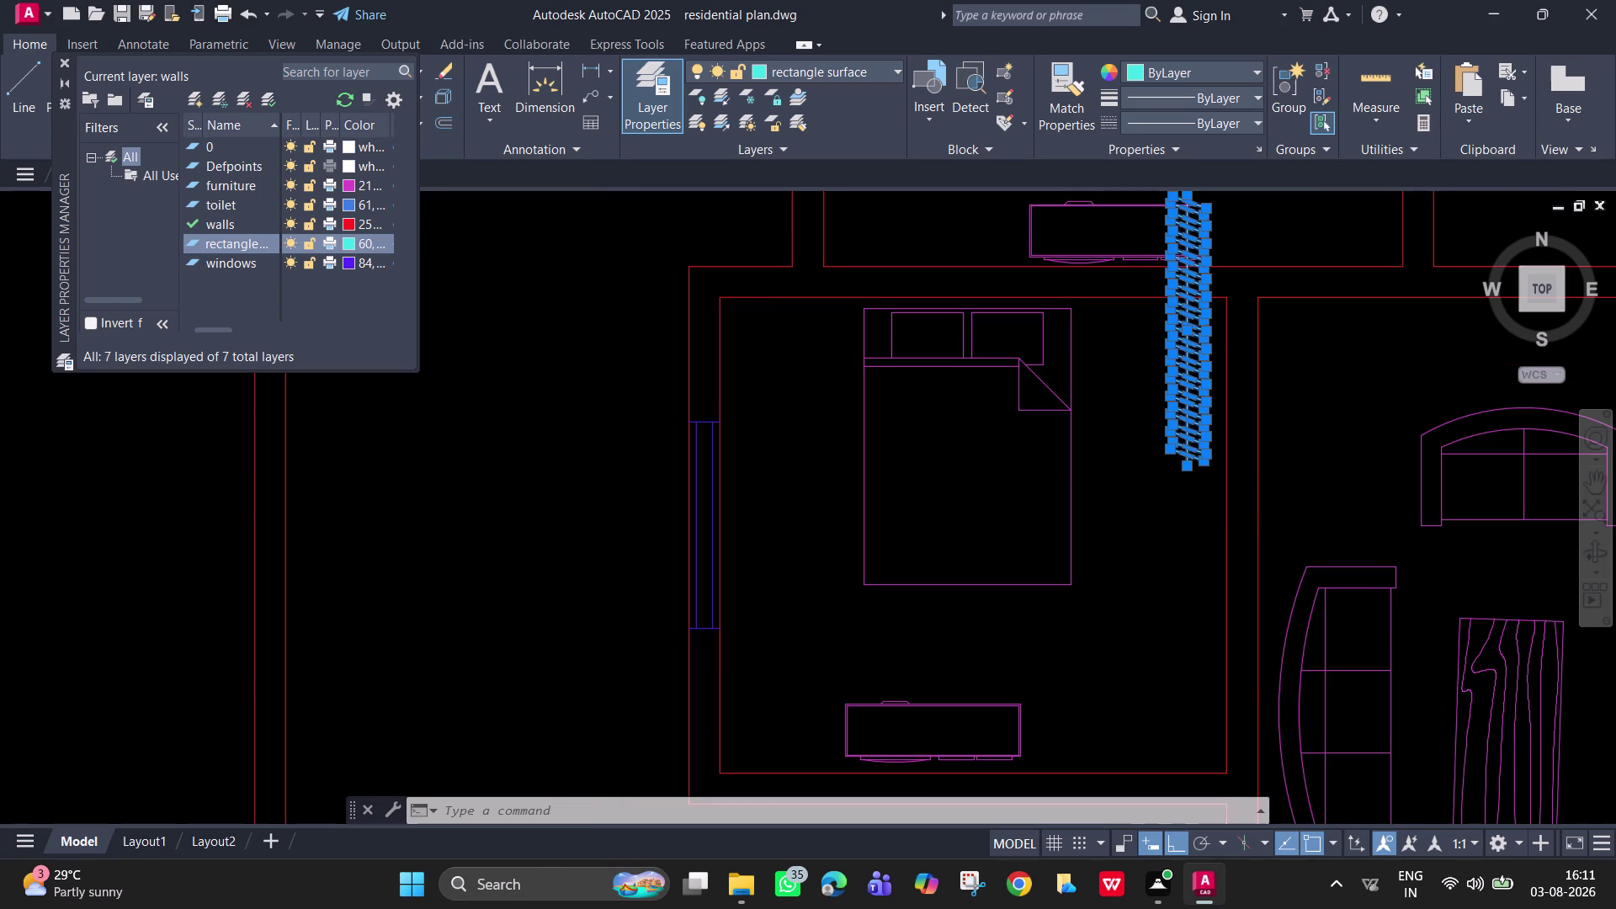
Move the vertical louver row down to just below the upper wall, with Ortho off.
text(m)
key(space)
scroll(up, 3)
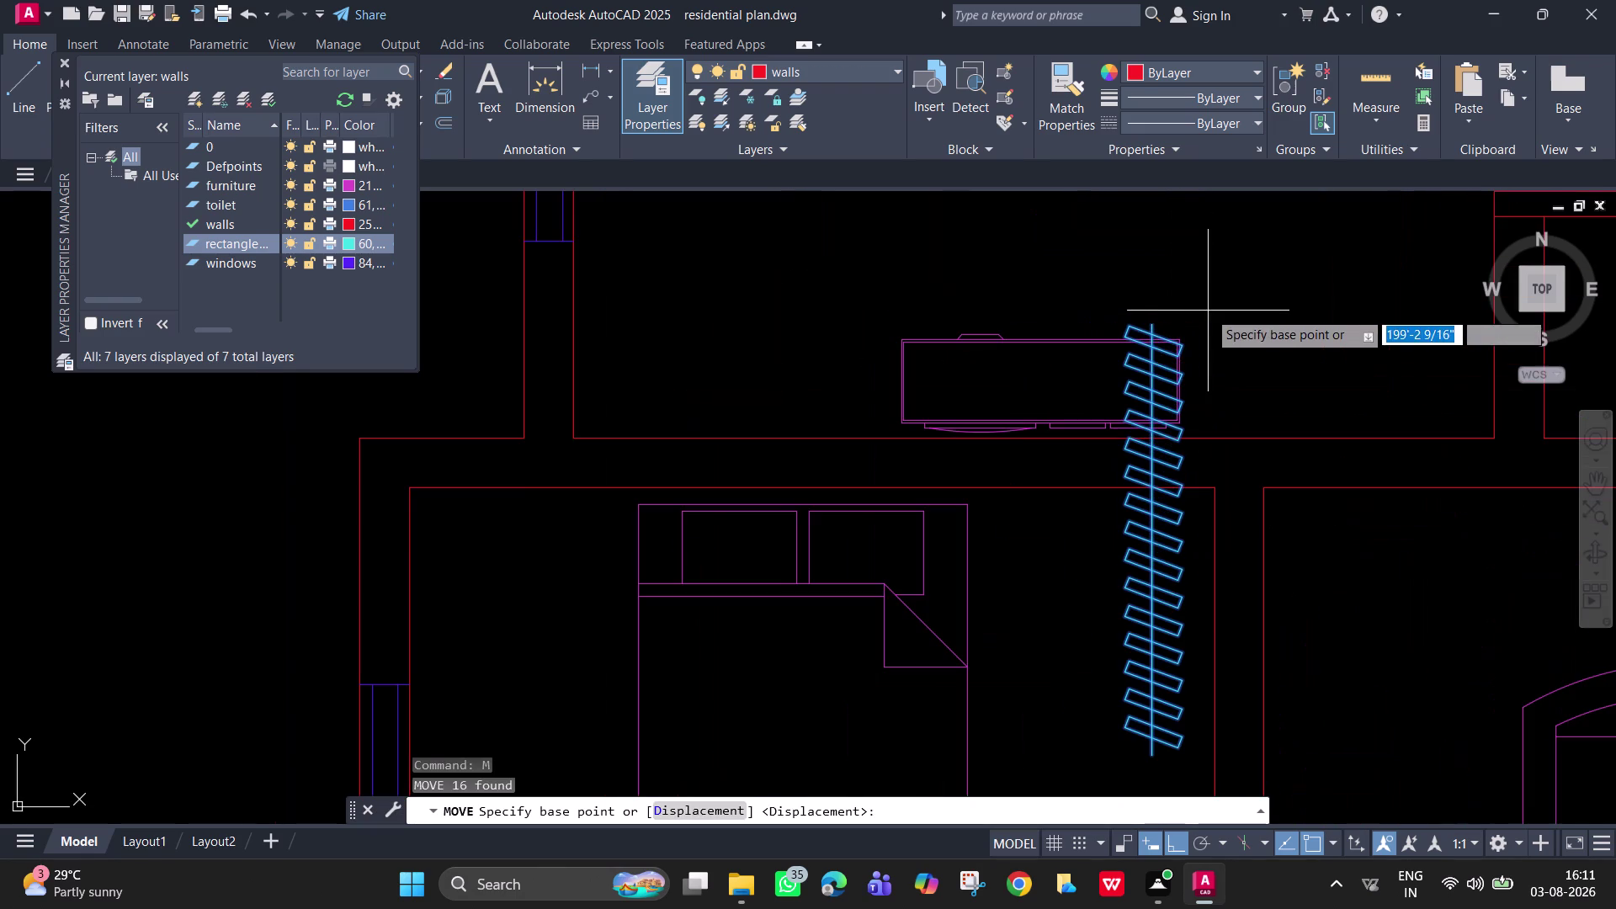
click(1153, 328)
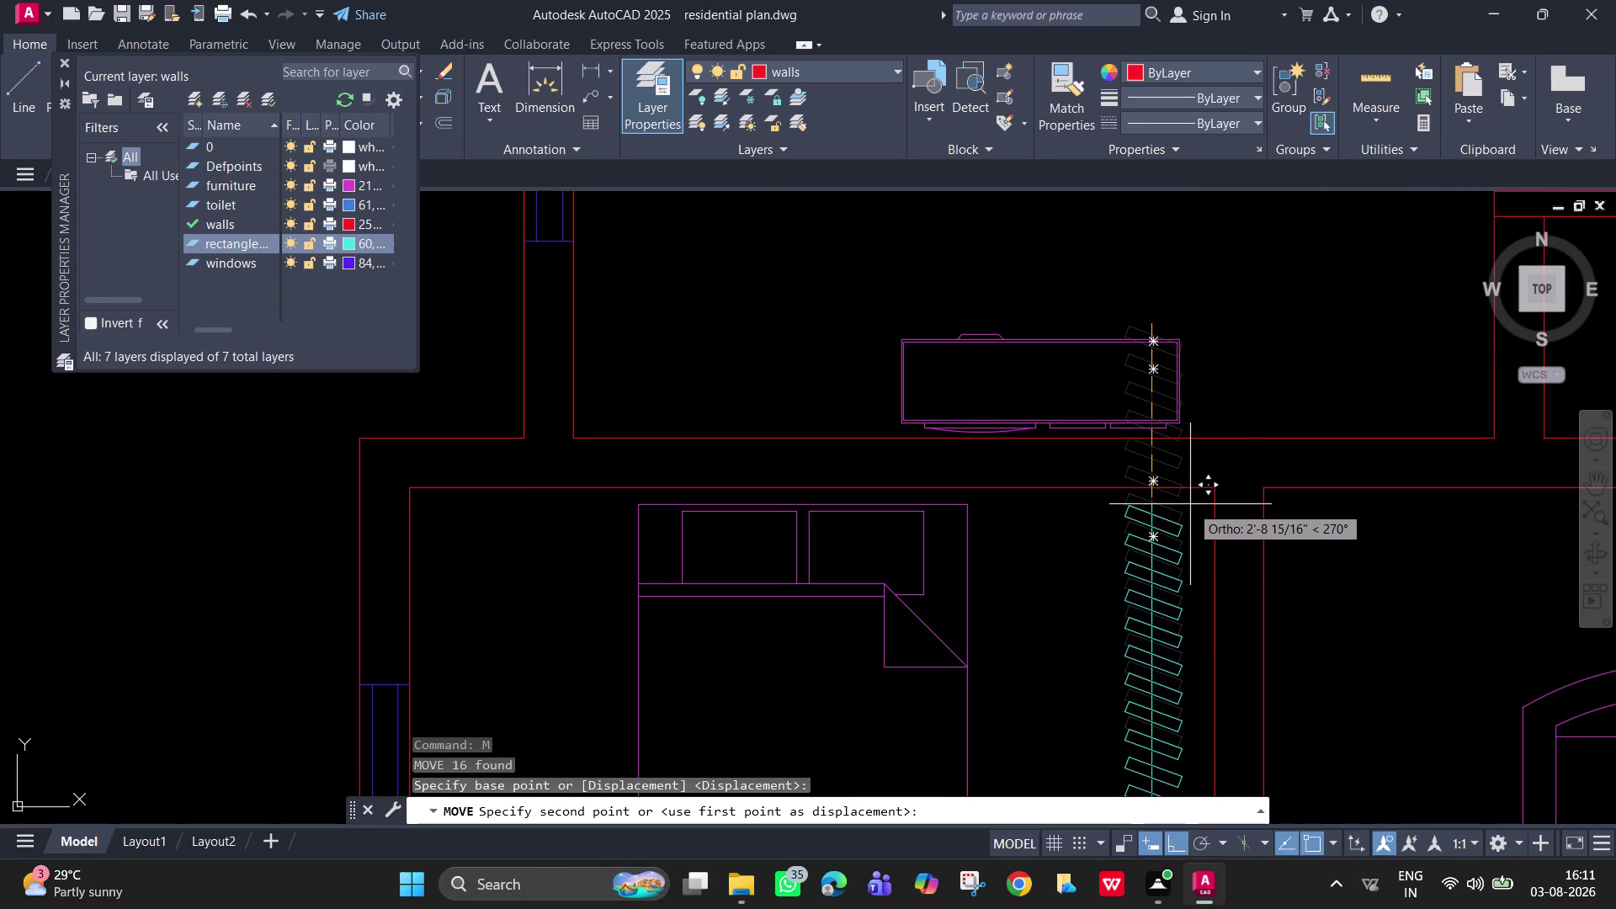
key(F8)
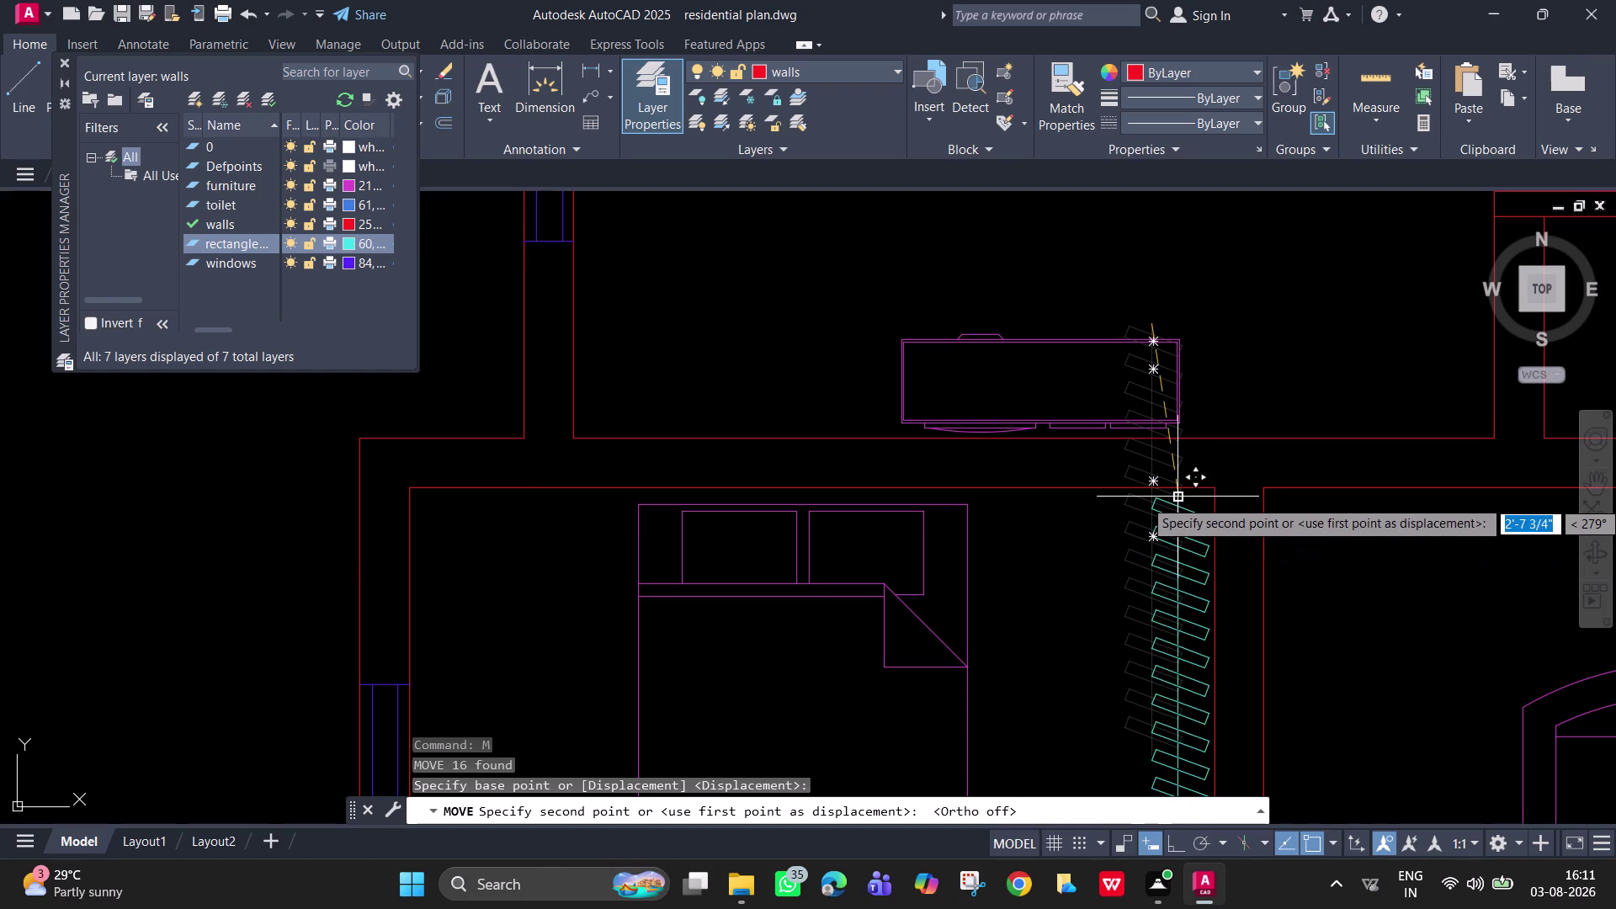
scroll(up, 3)
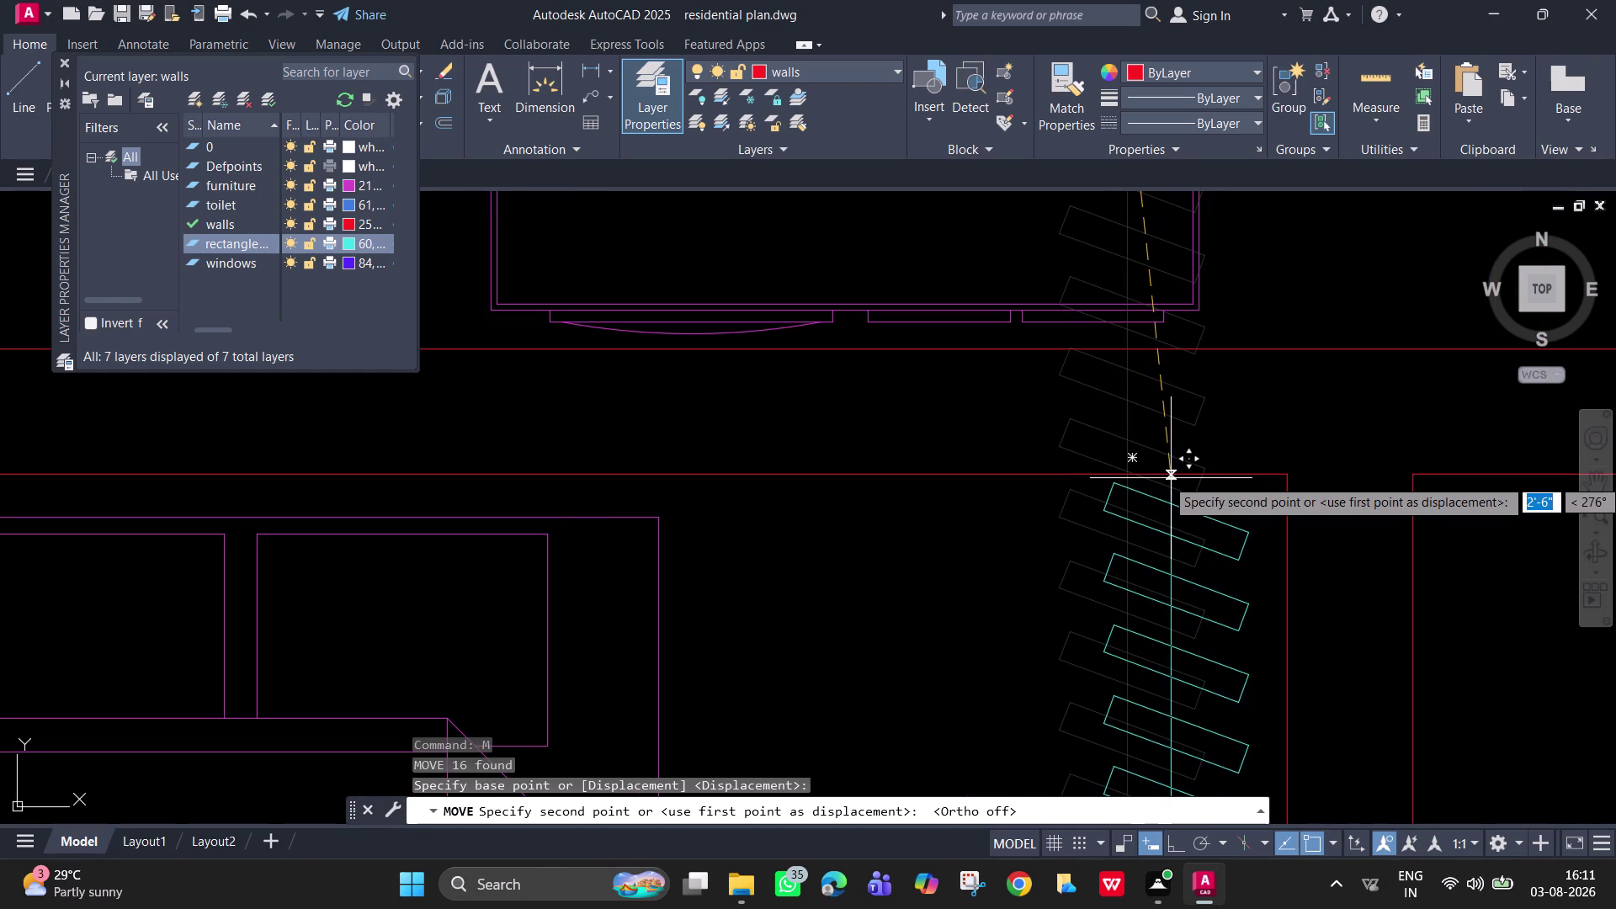
click(1171, 478)
scroll(down, 3)
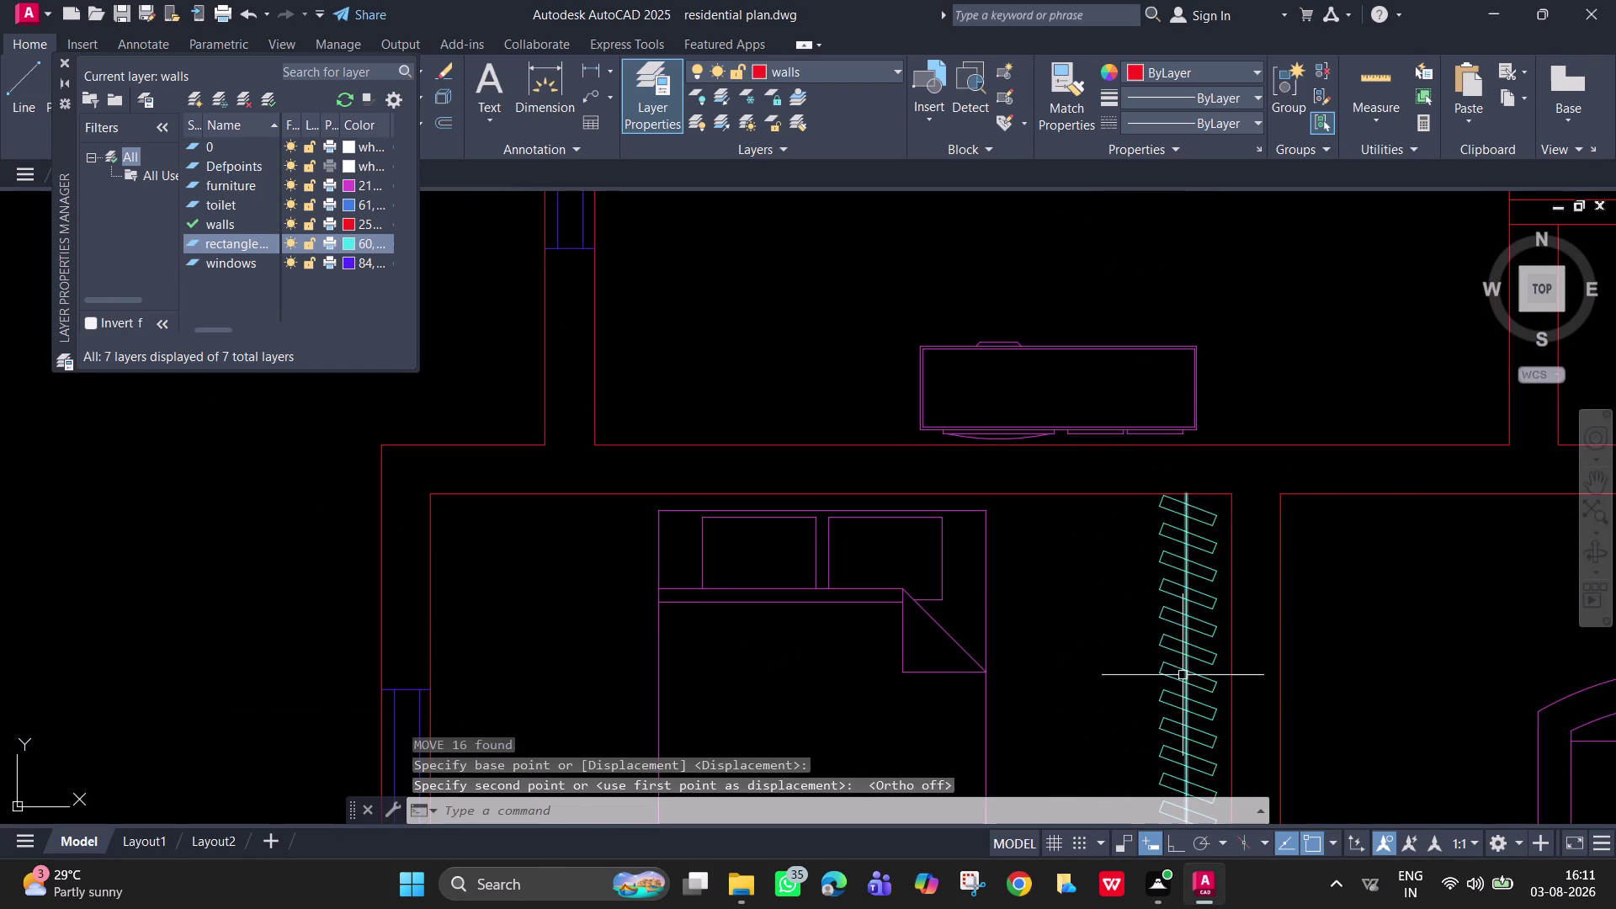
middle_drag(1175, 658, 1154, 466)
scroll(down, 3)
Reselect the moved louver row to copy it.
click(1177, 655)
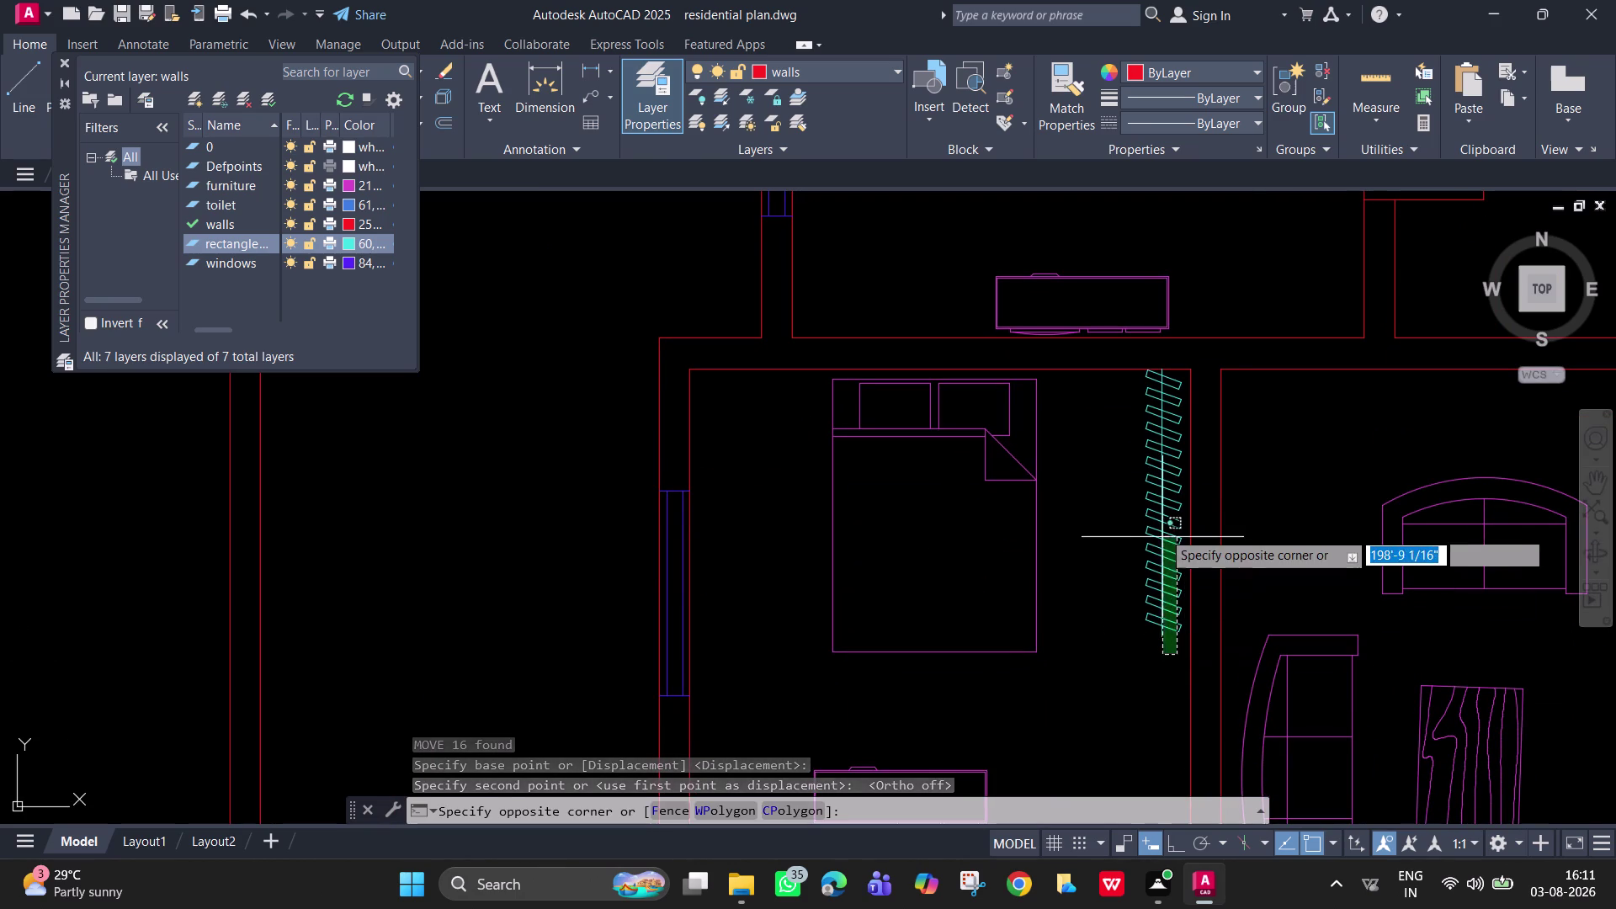
click(1144, 387)
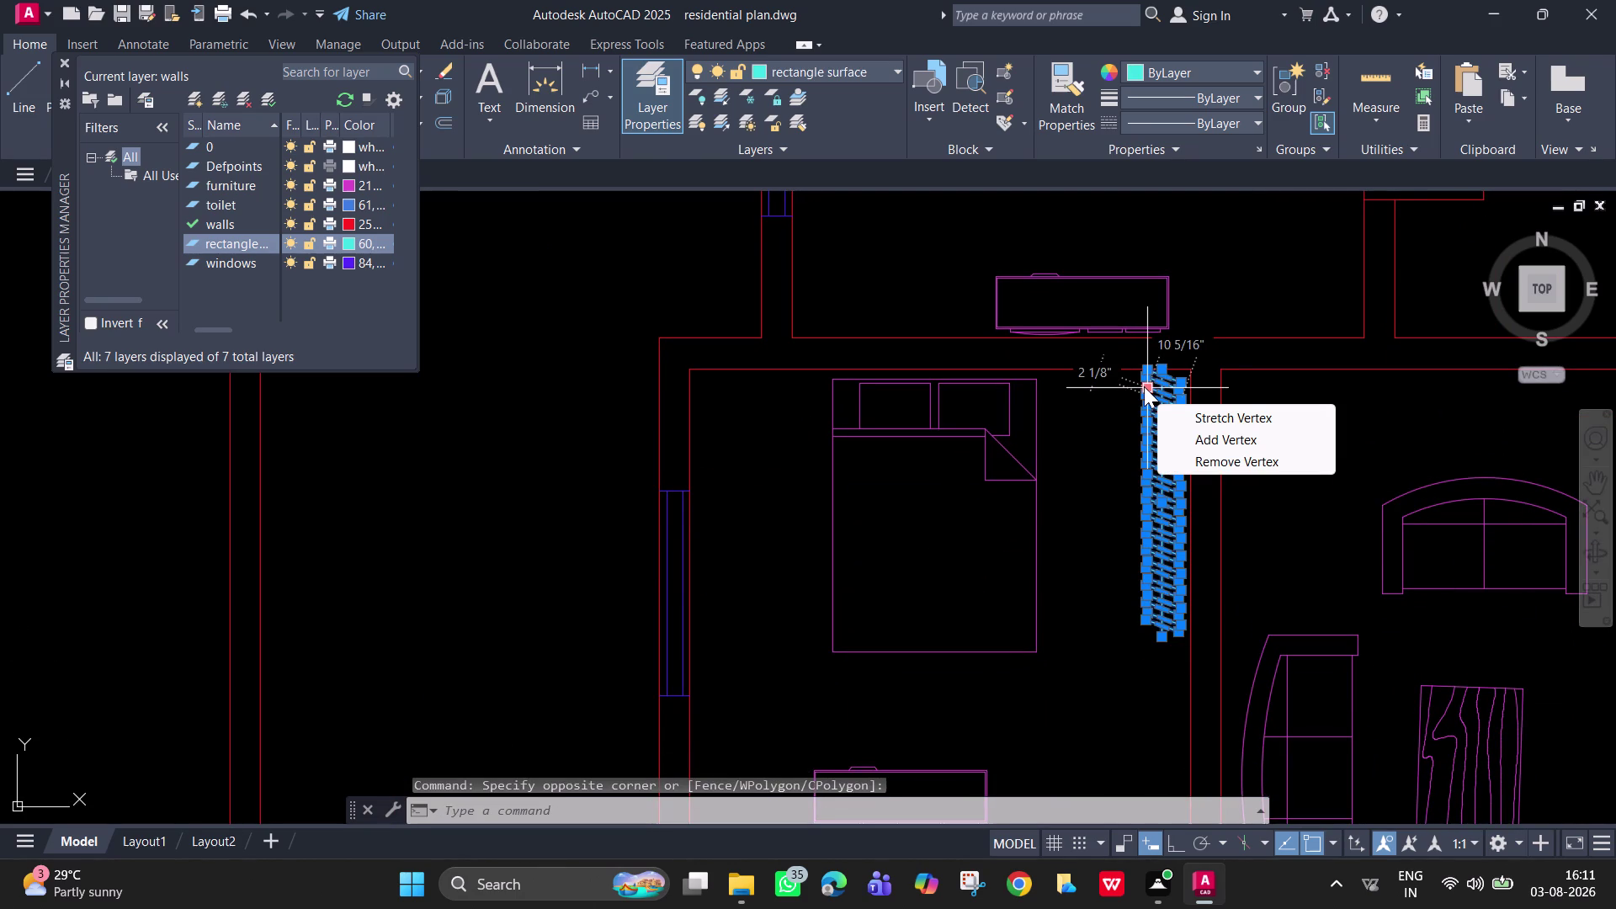
text(co)
key(space)
text(c)
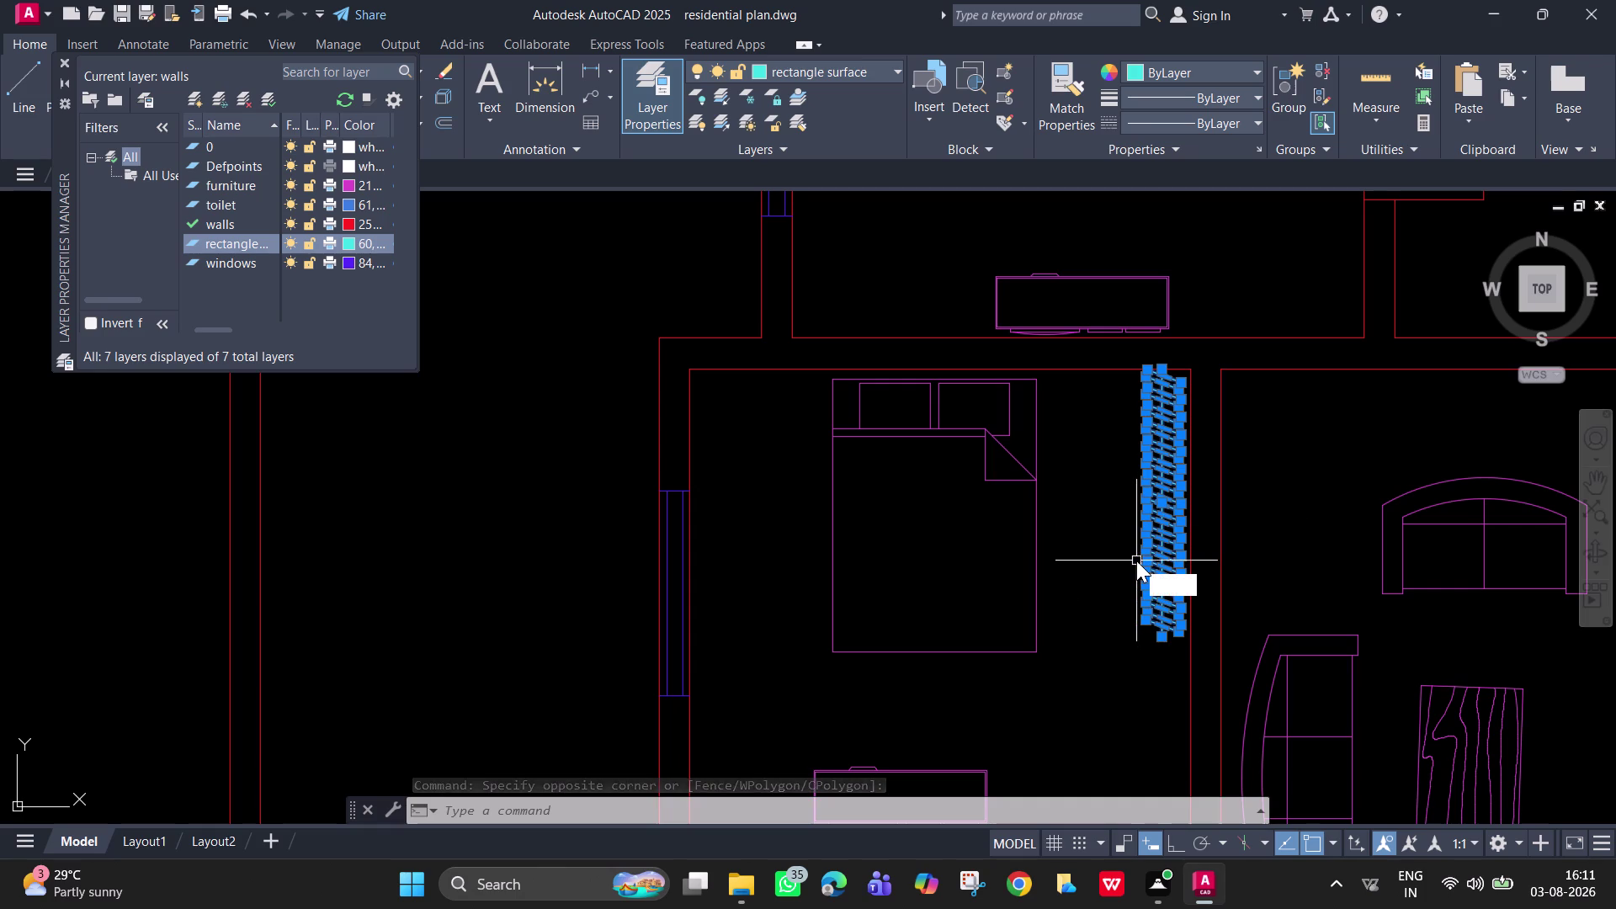
Copy the upright slat row, using a base point at its top.
text(o)
key(space)
scroll(up, 3)
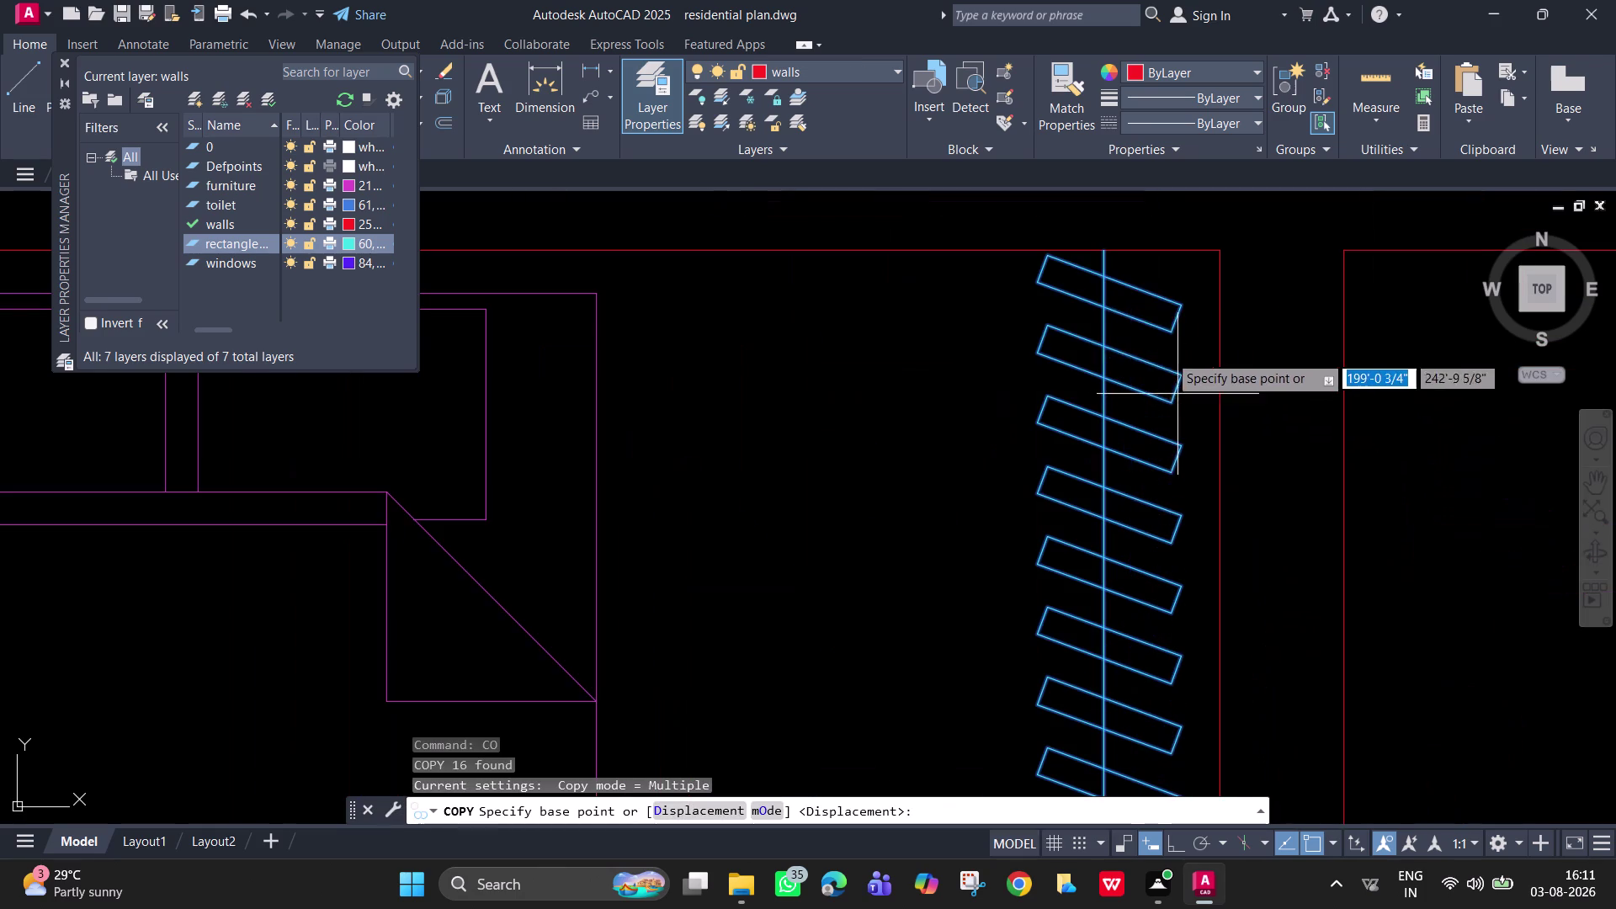
click(1104, 252)
scroll(down, 3)
Place the copy in the narrow gap between the bedroom and dining area.
middle_drag(1144, 354, 844, 803)
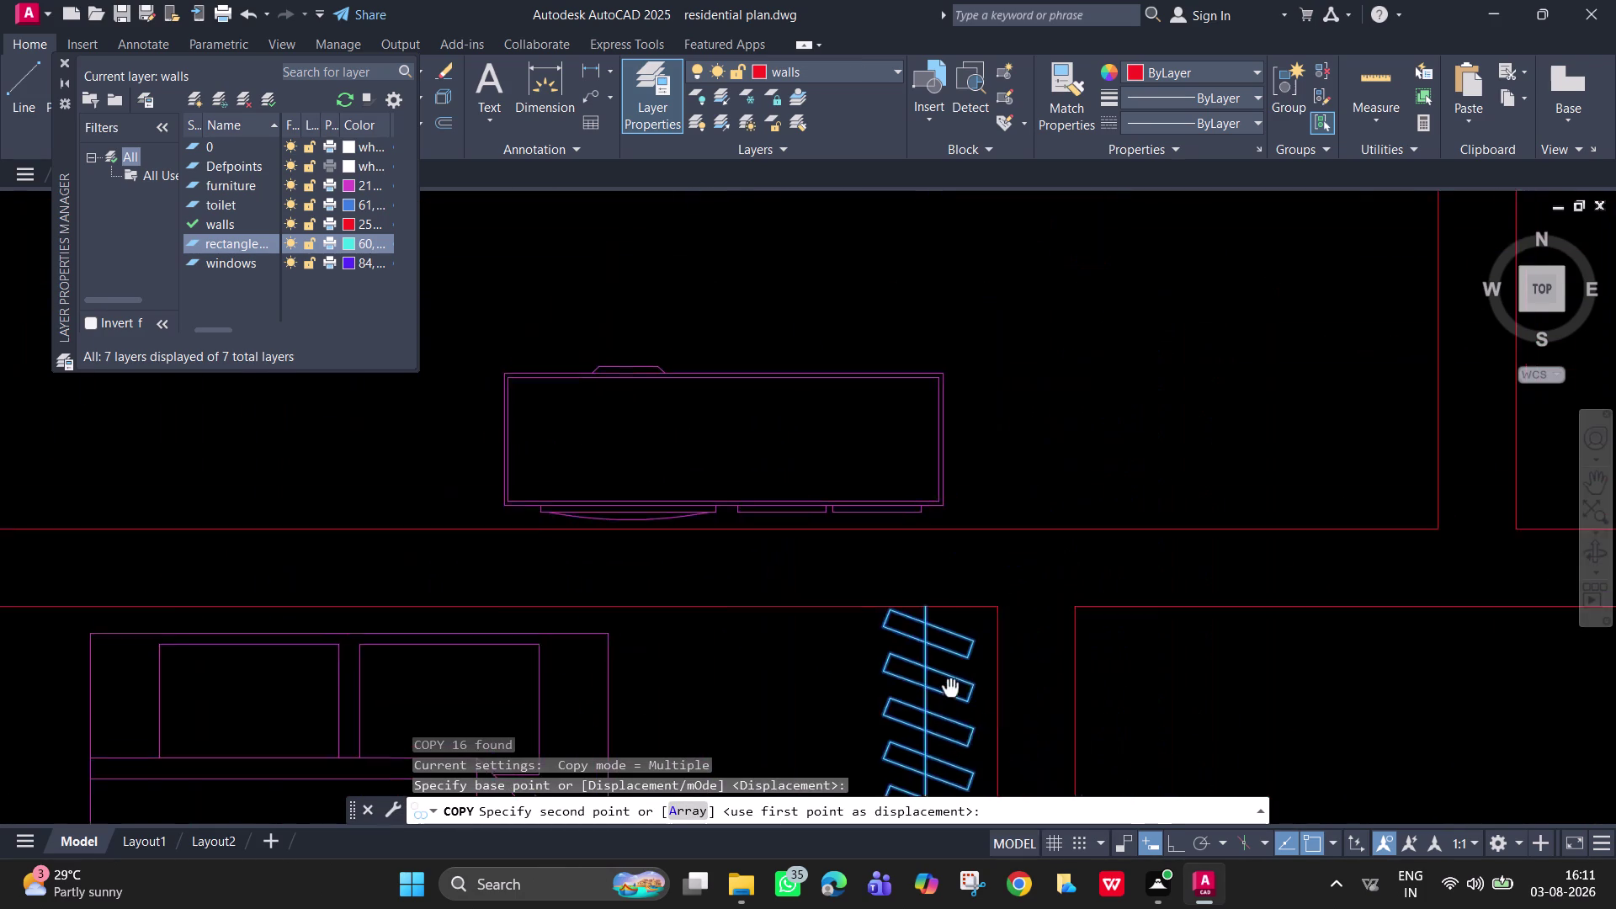
middle_drag(844, 802, 842, 807)
scroll(down, 3)
middle_drag(1201, 442, 1104, 536)
scroll(up, 3)
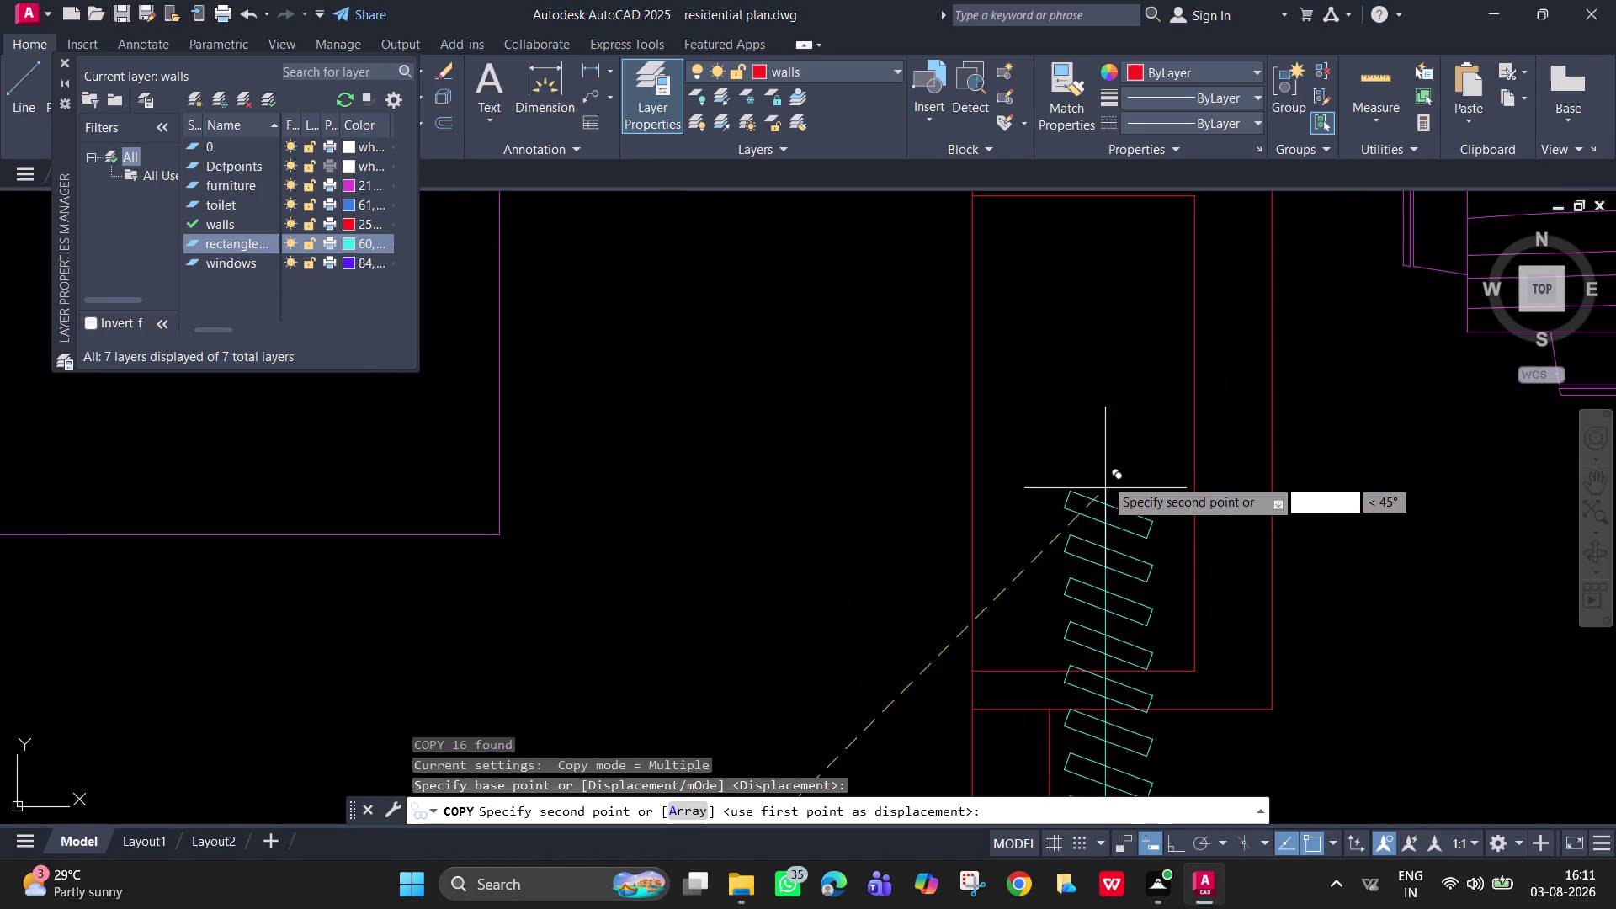
middle_drag(1074, 387, 1039, 627)
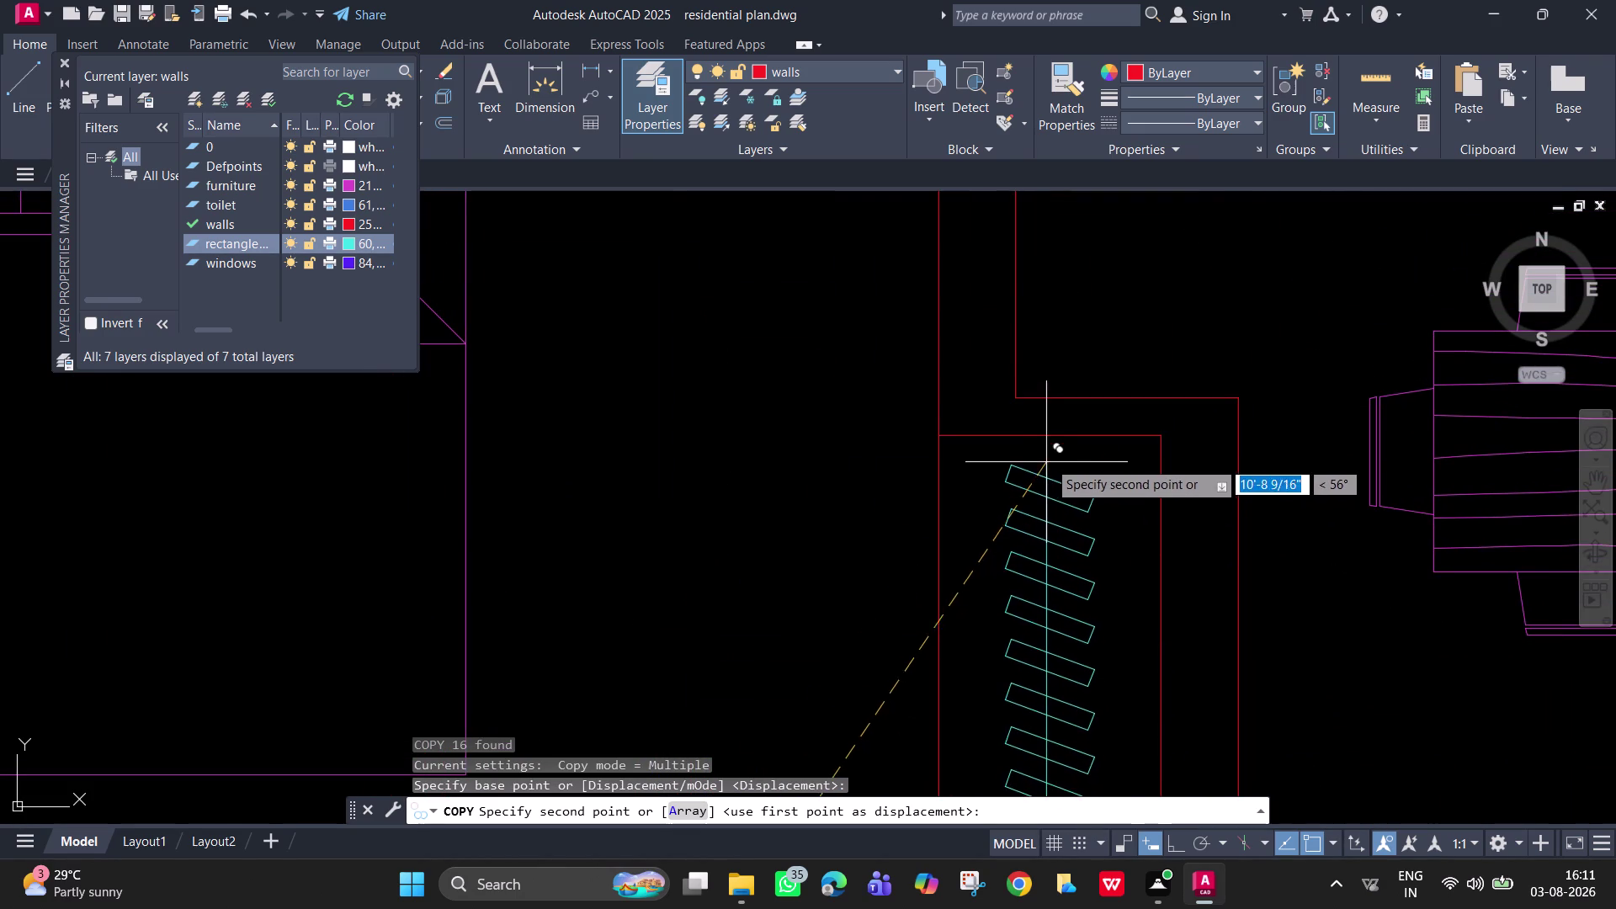
click(1052, 439)
scroll(down, 3)
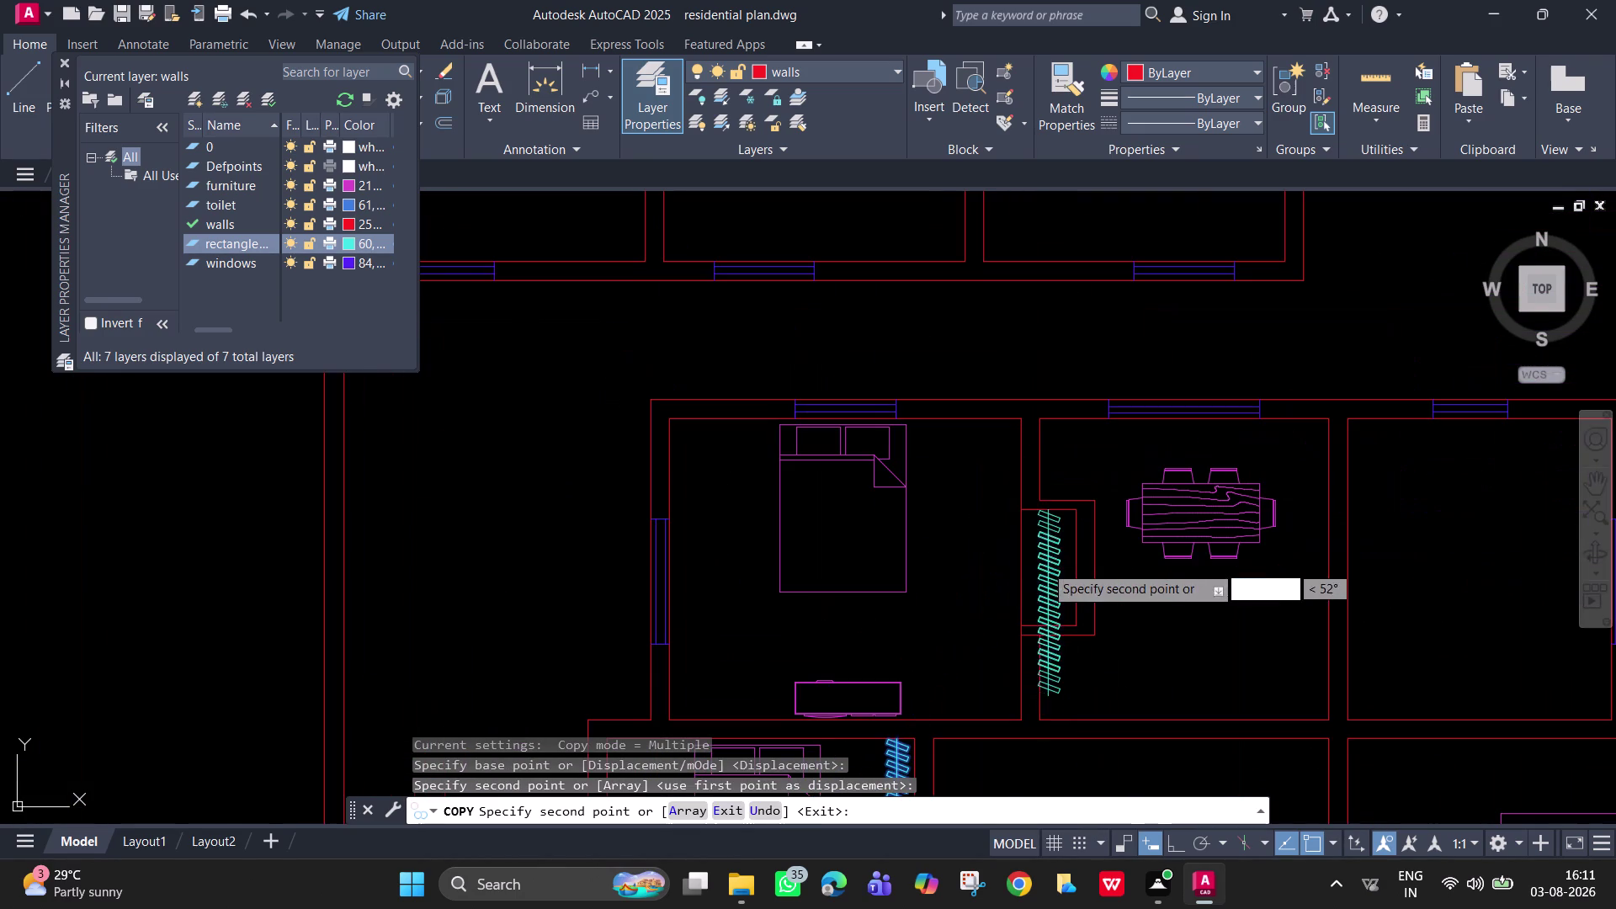
key(Escape)
scroll(down, 3)
middle_drag(1064, 647, 1046, 555)
scroll(up, 3)
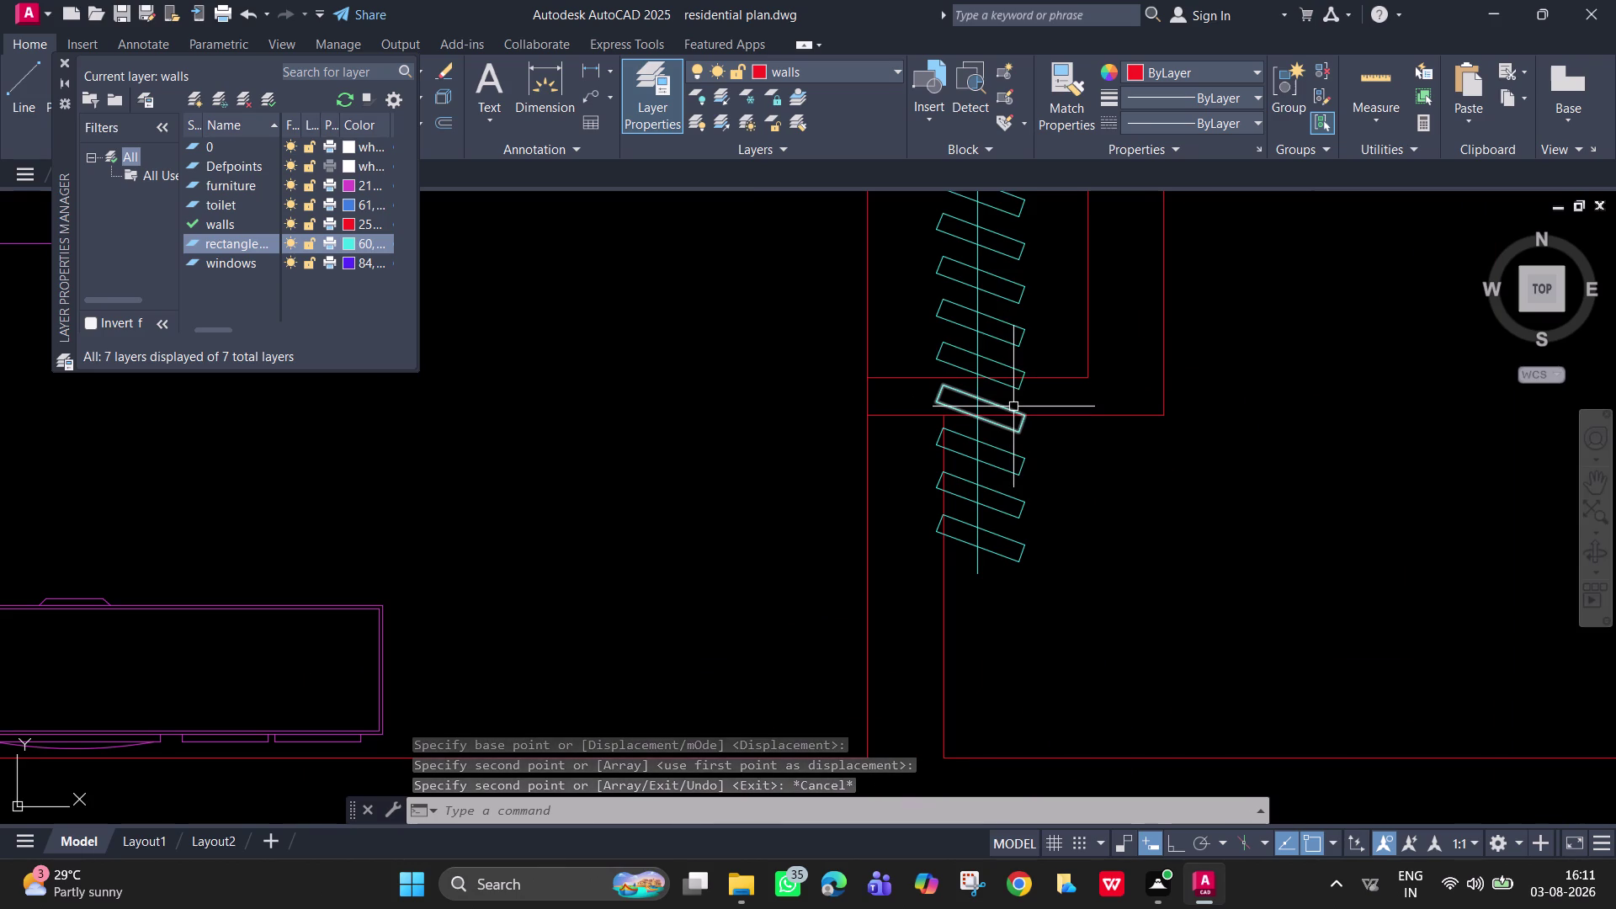
Trim the slats crossing the red wall band with a fence line (TR).
text(tr)
key(space)
click(1013, 392)
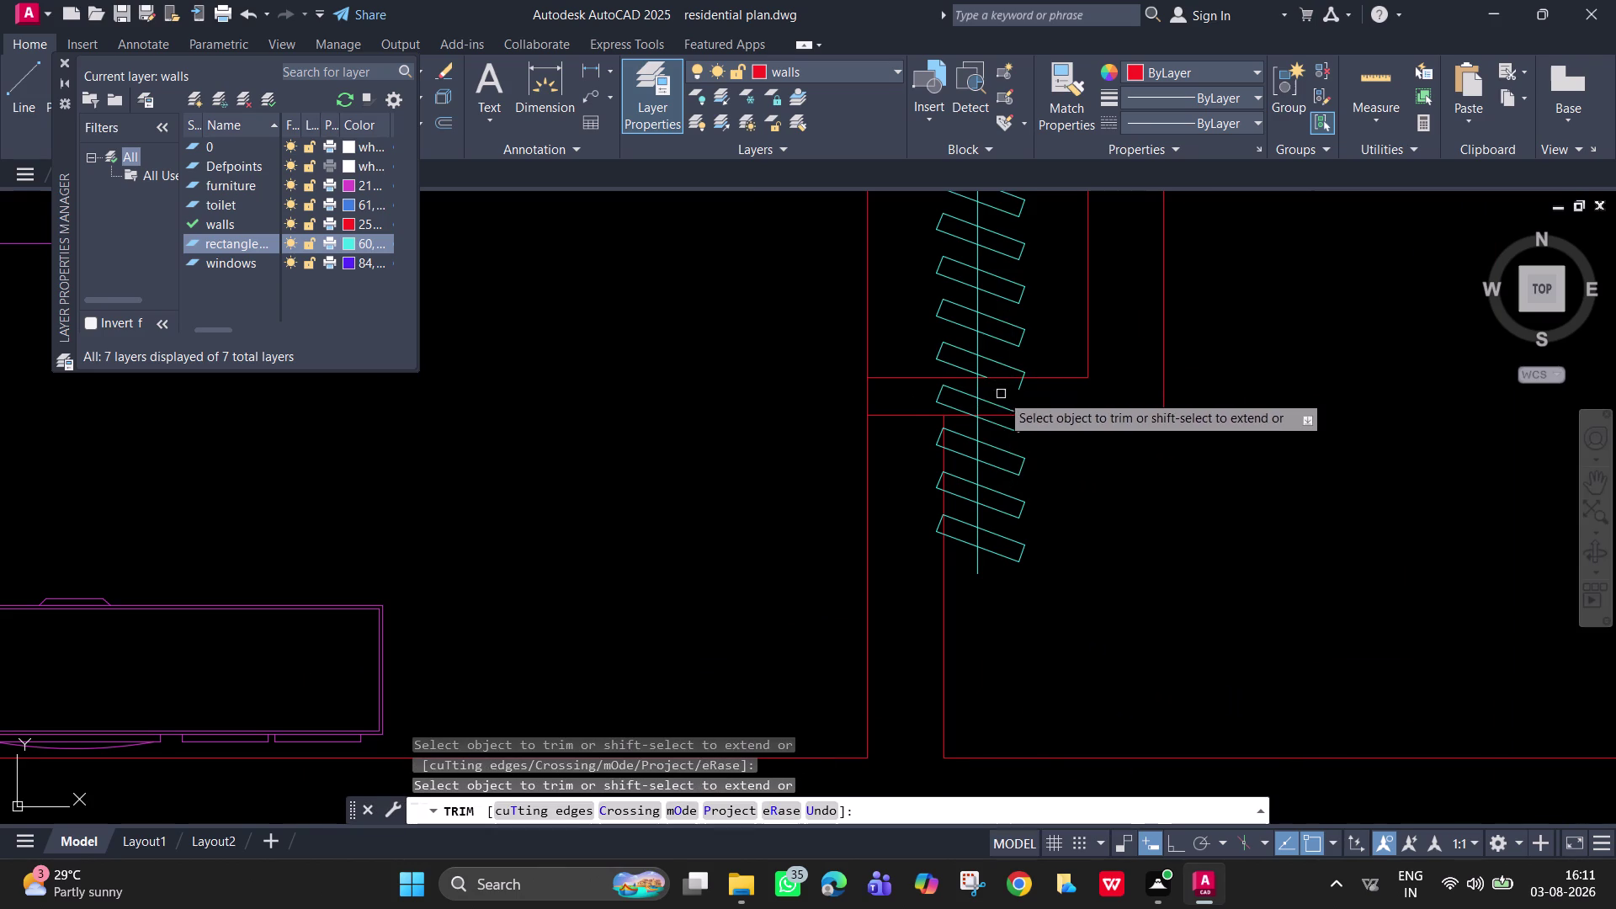
click(978, 391)
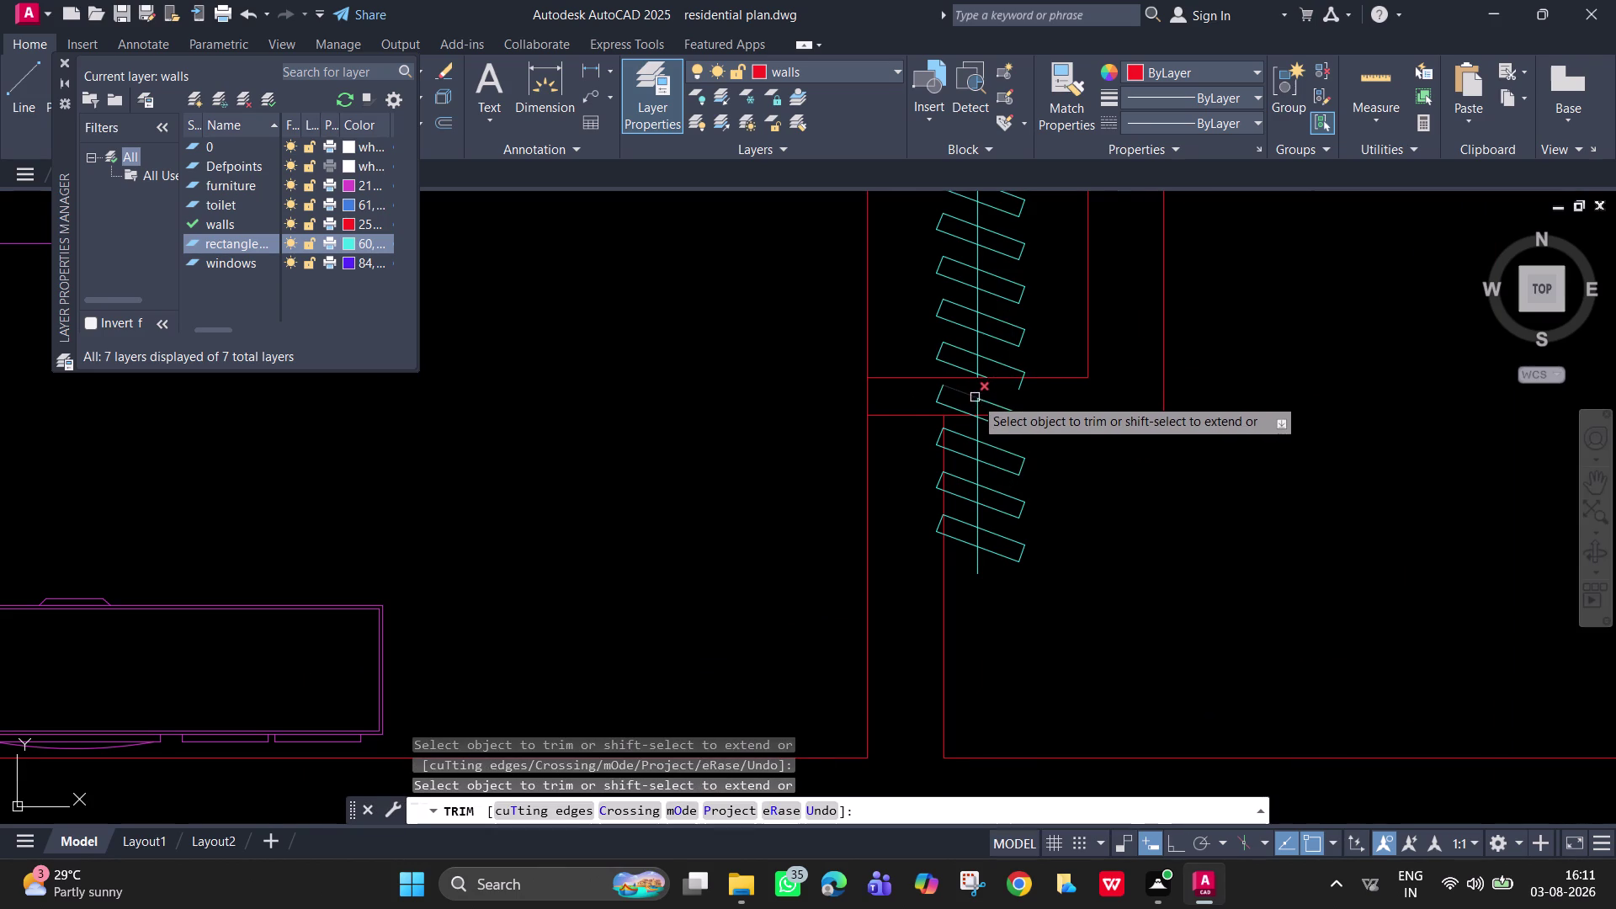
scroll(up, 3)
drag(1031, 400, 906, 448)
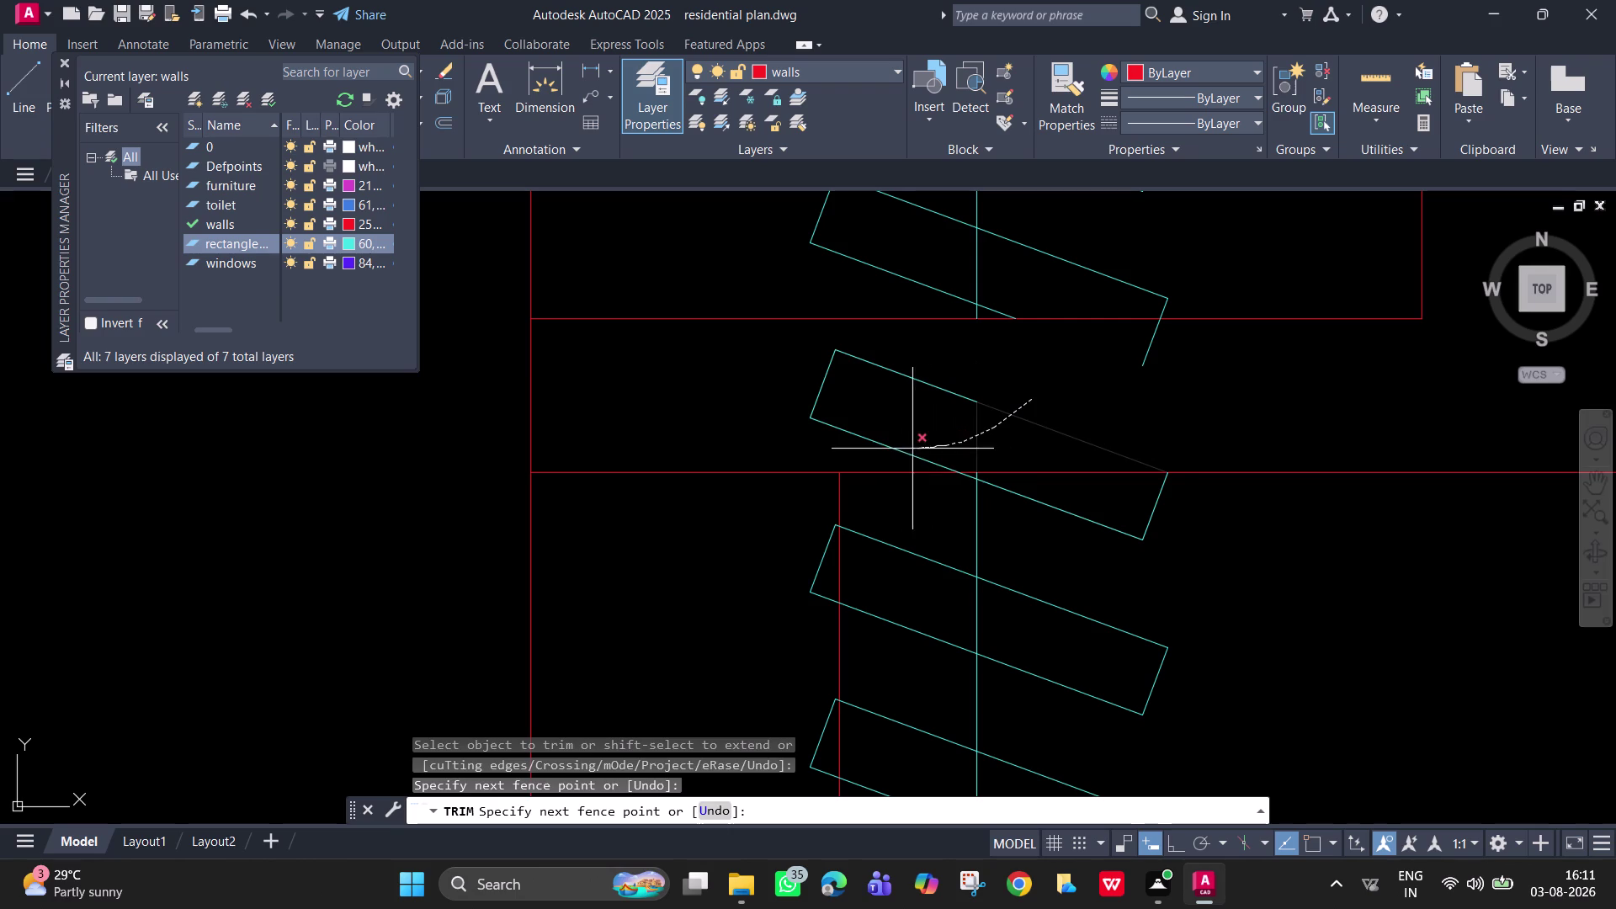
drag(906, 448, 898, 449)
drag(862, 406, 895, 378)
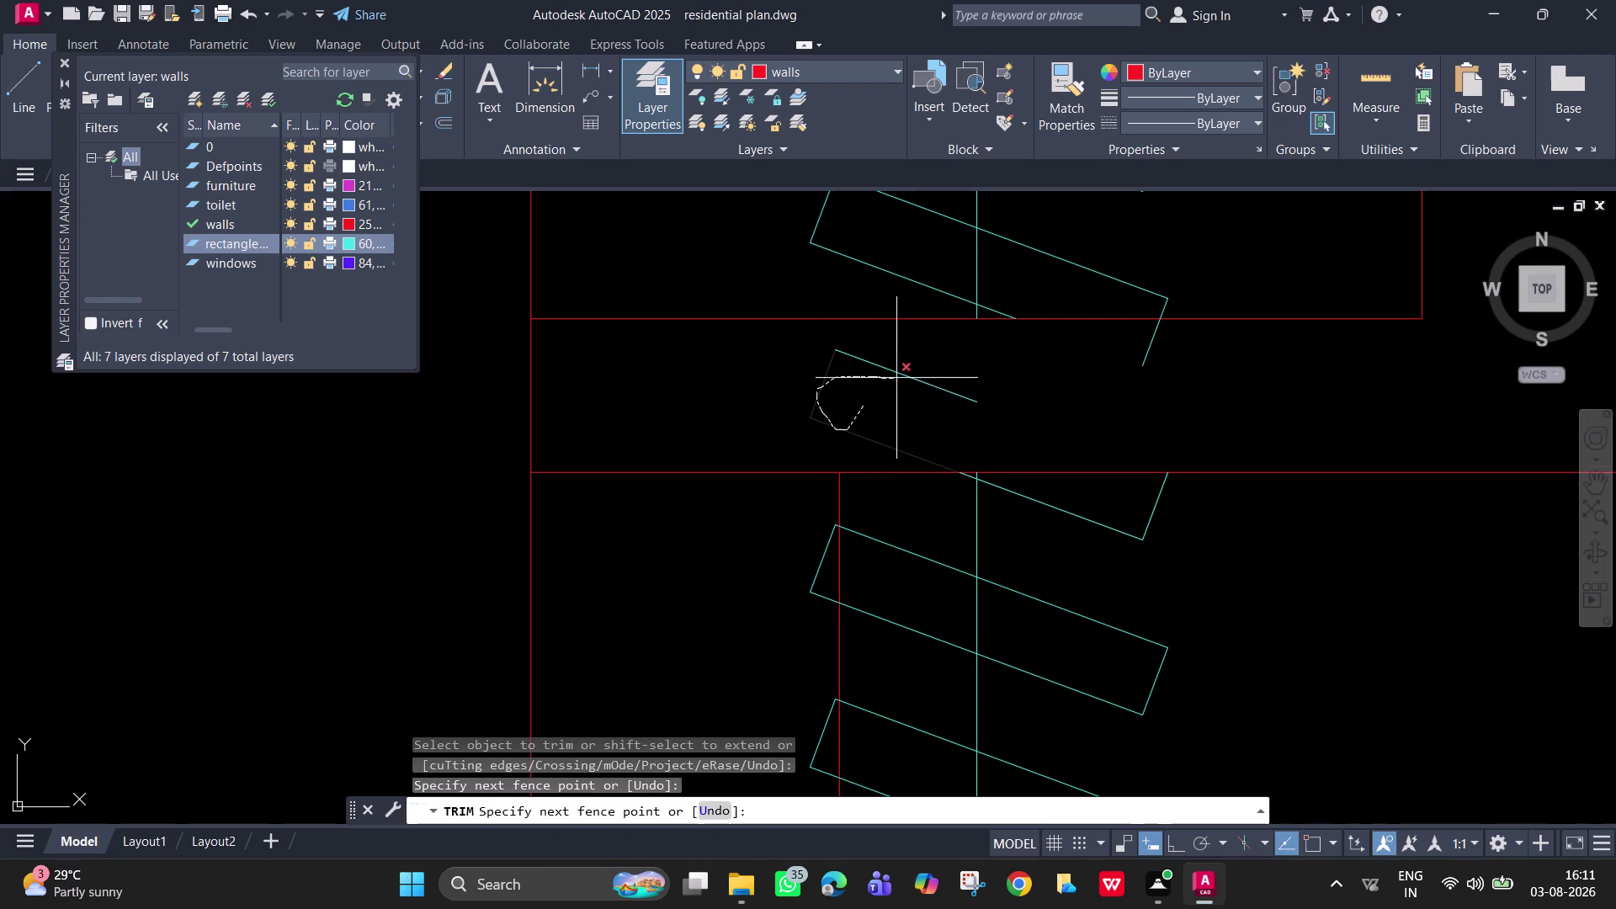
drag(895, 377, 1167, 355)
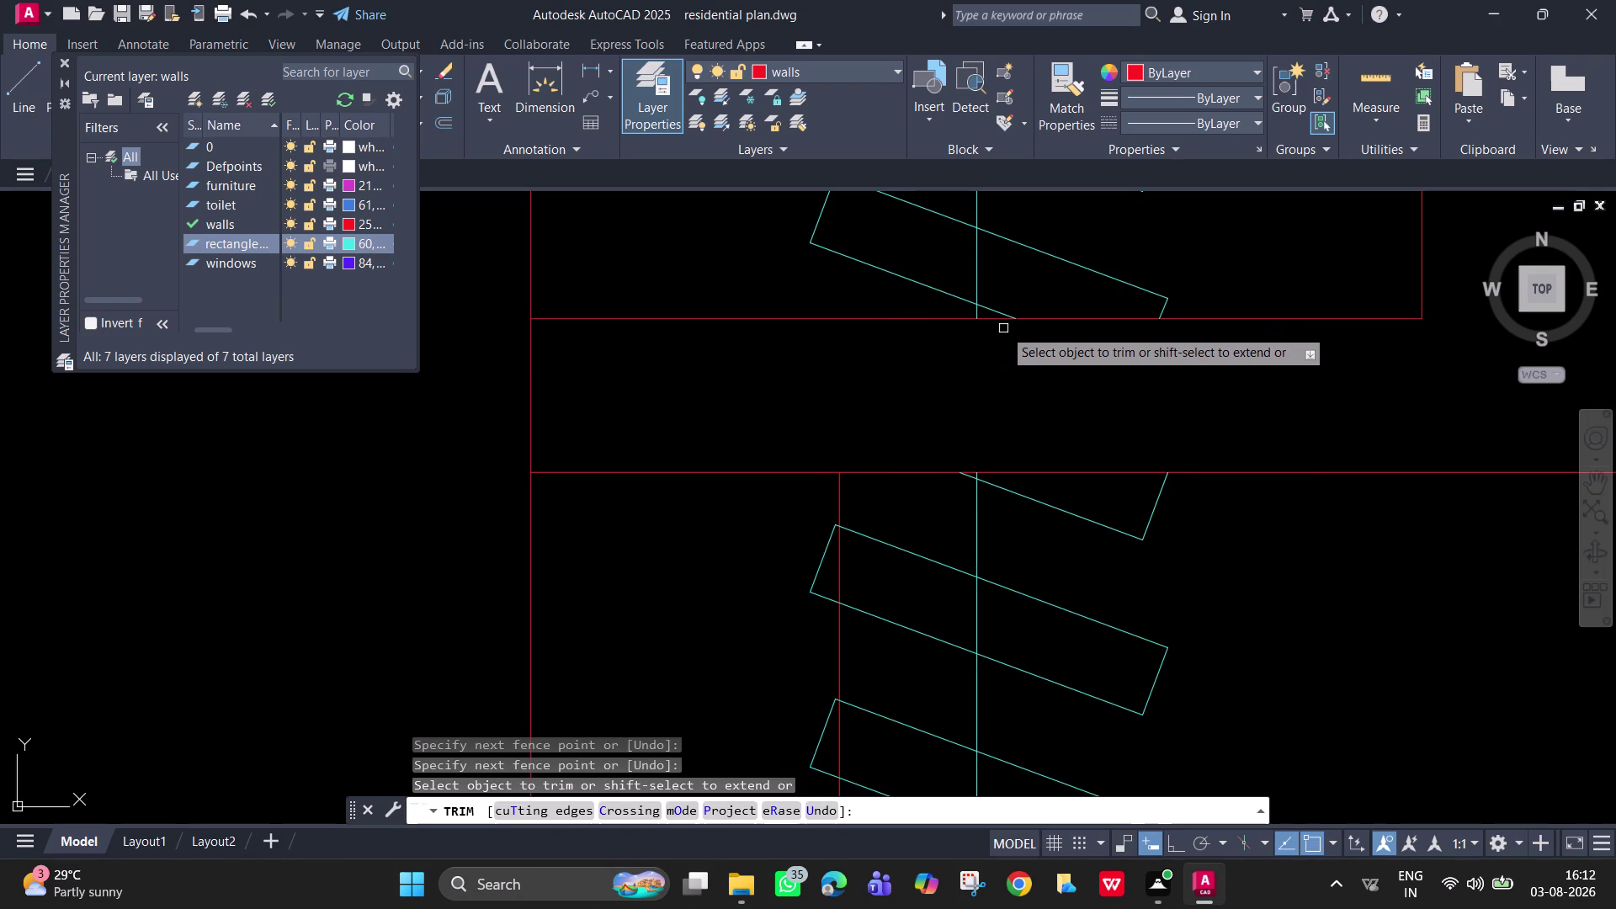
Trim the remaining slat ends at the lower wall crossing, then end trimming.
scroll(down, 3)
middle_drag(1003, 354, 987, 577)
scroll(down, 3)
middle_drag(1004, 558, 983, 721)
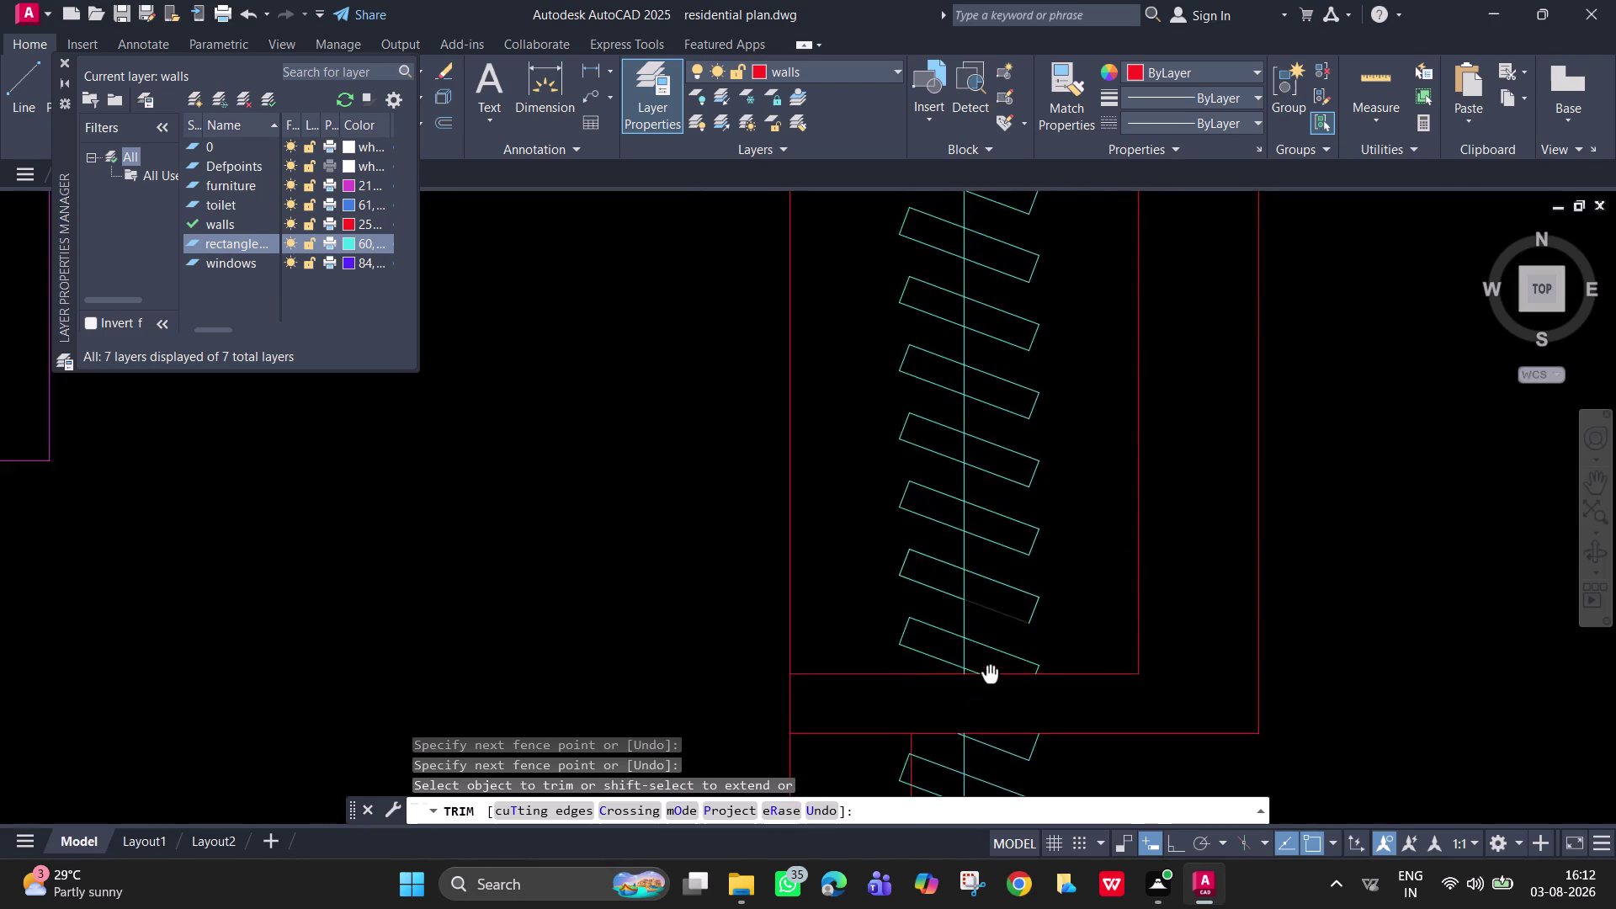
middle_drag(983, 721, 913, 897)
middle_drag(933, 519, 927, 411)
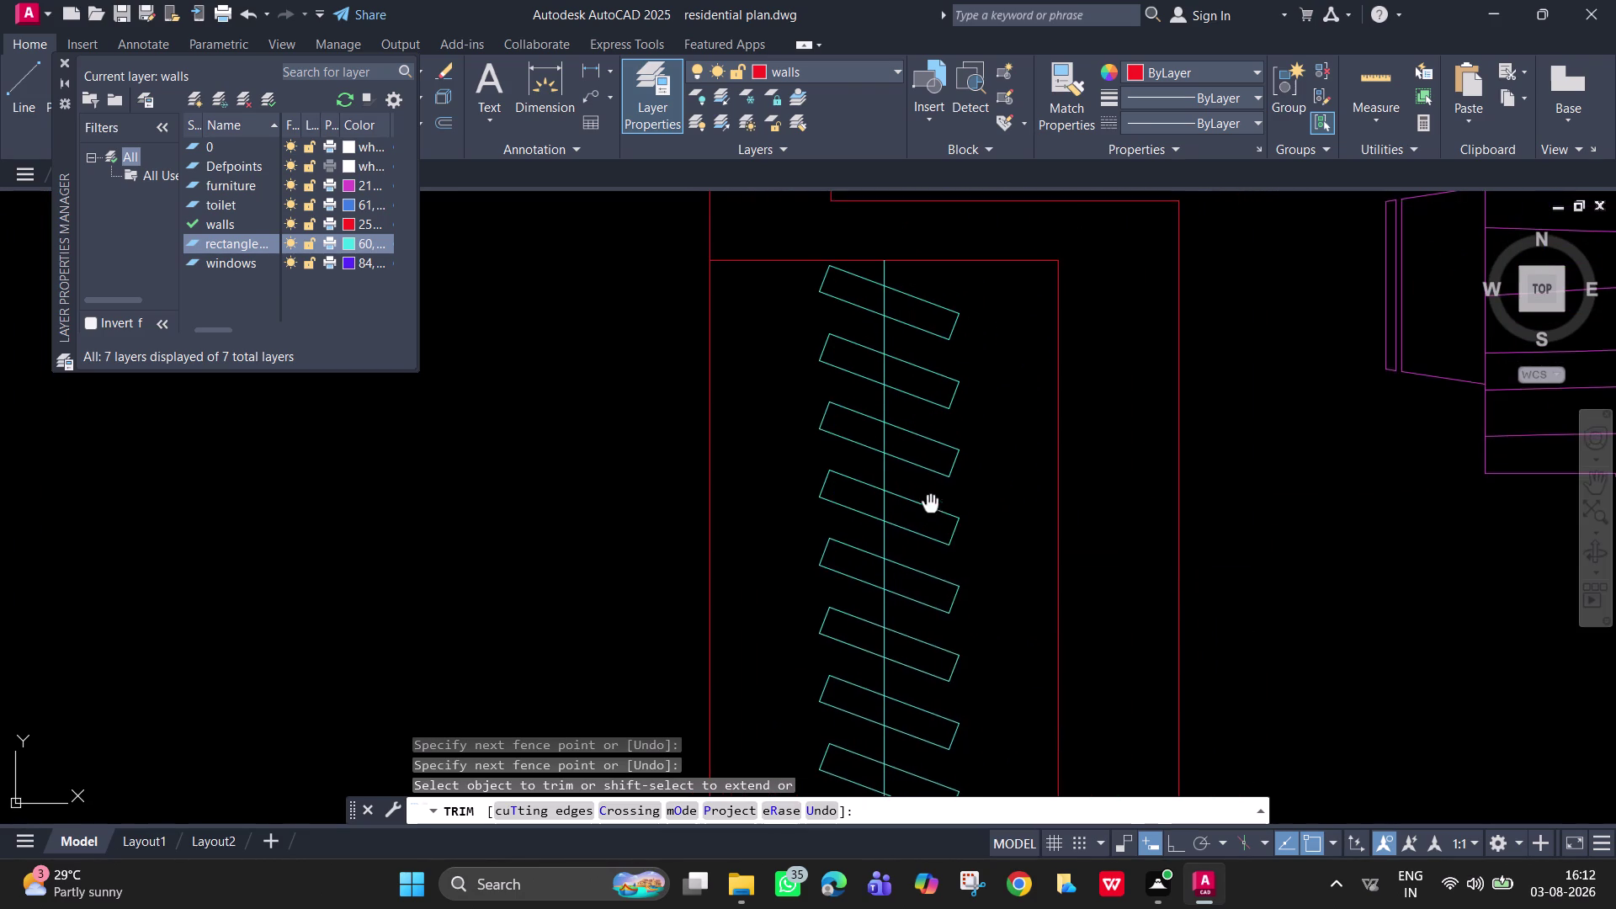
middle_drag(926, 410, 952, 223)
middle_drag(932, 510, 935, 324)
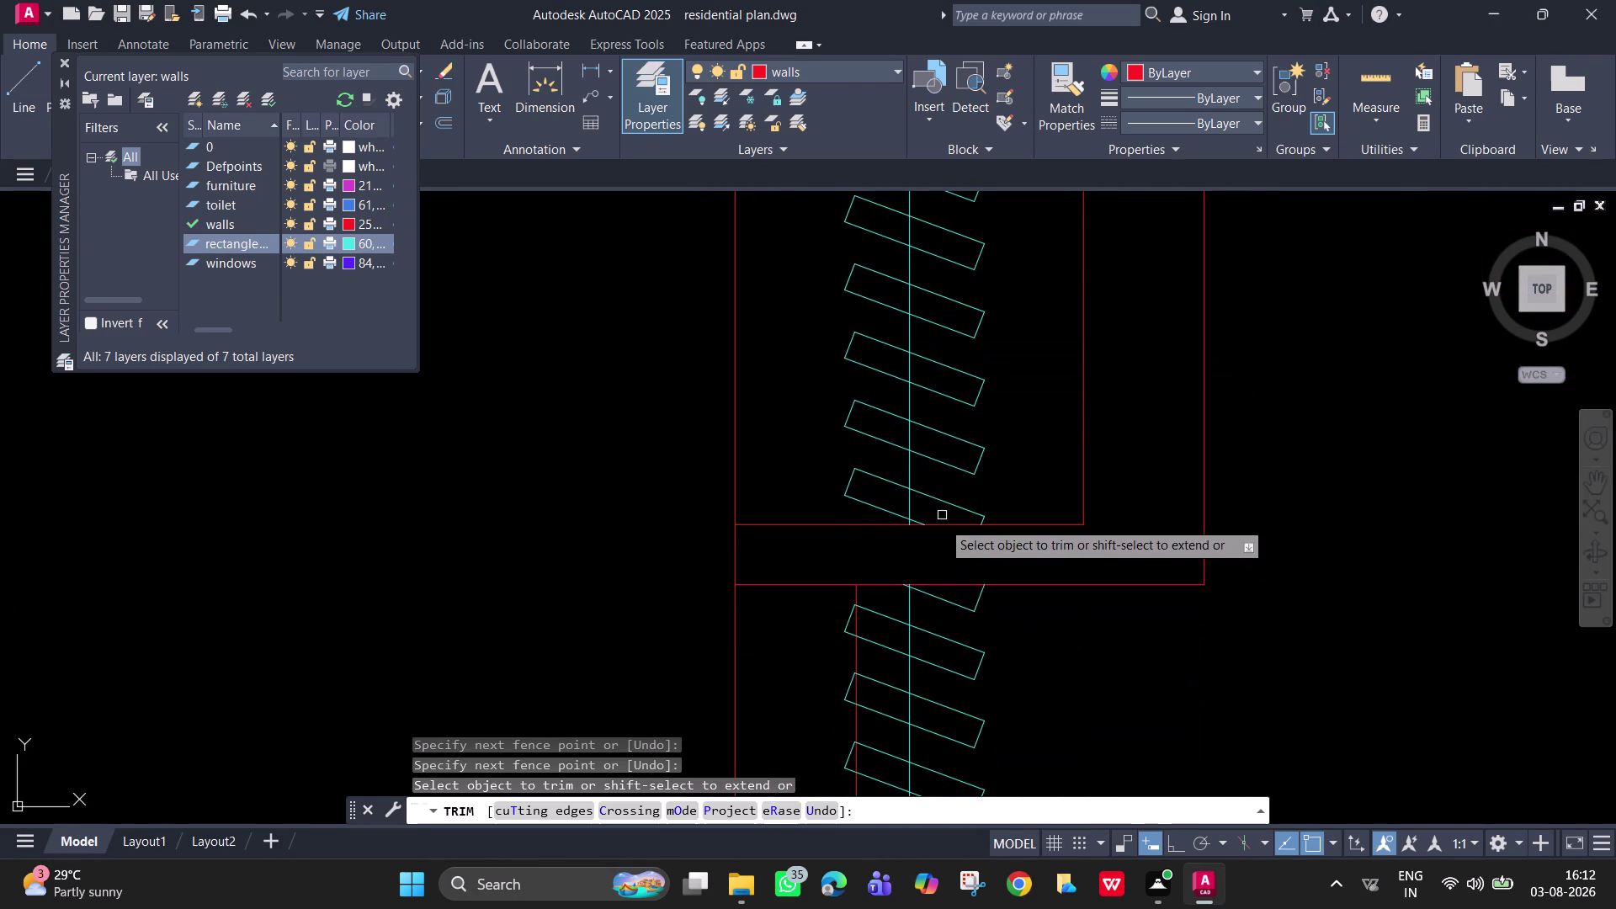
click(955, 606)
click(980, 601)
scroll(up, 3)
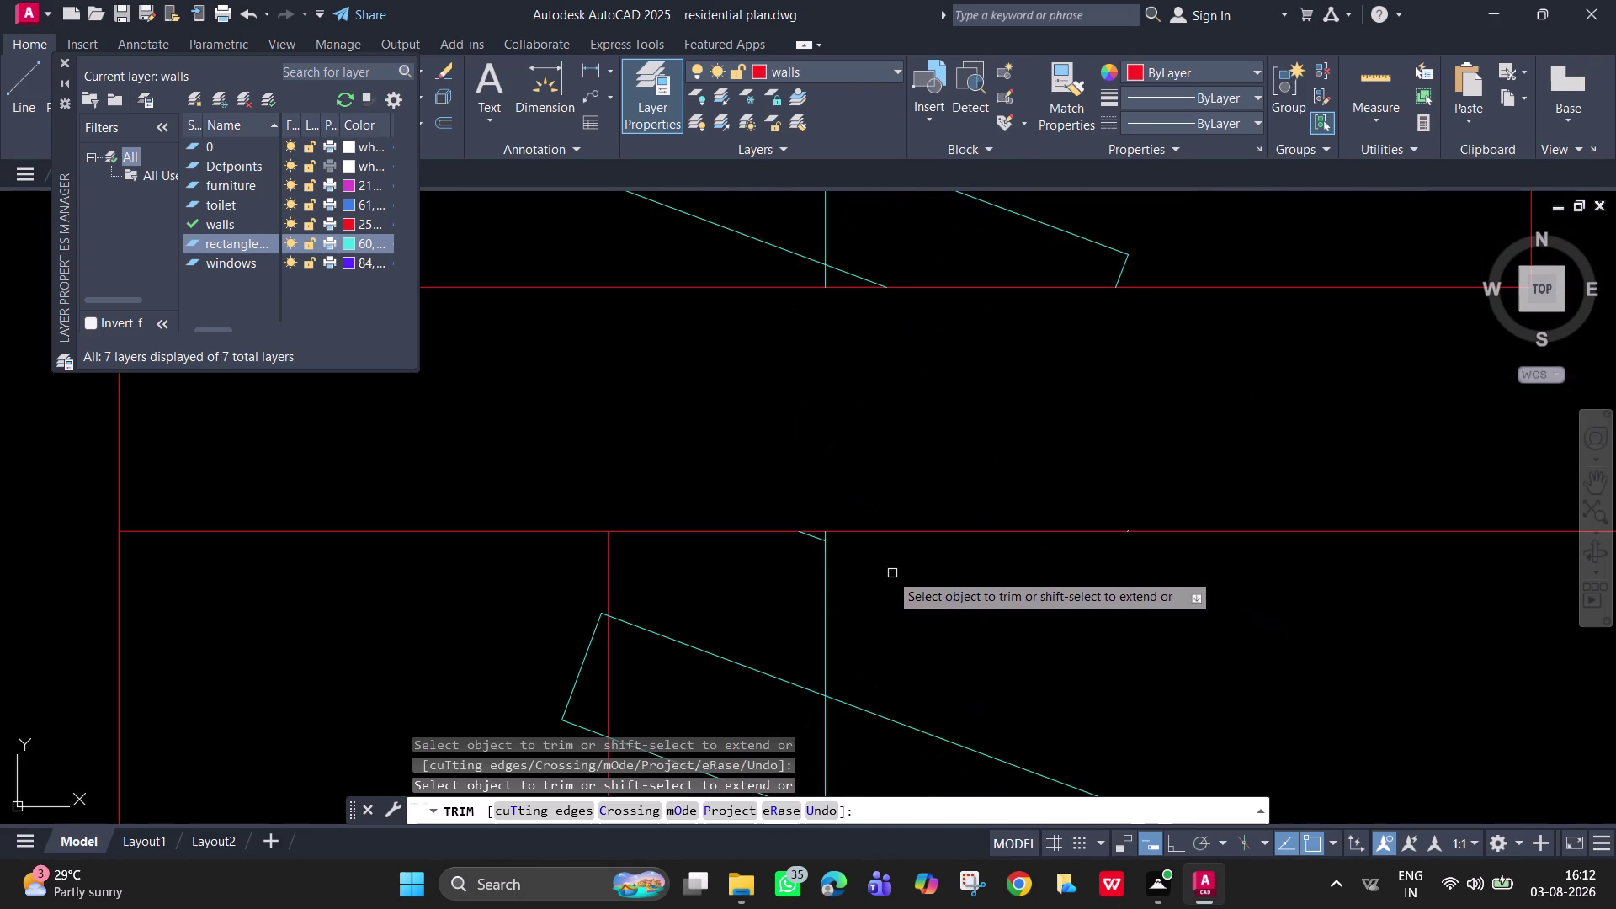
click(814, 540)
key(Escape)
scroll(down, 3)
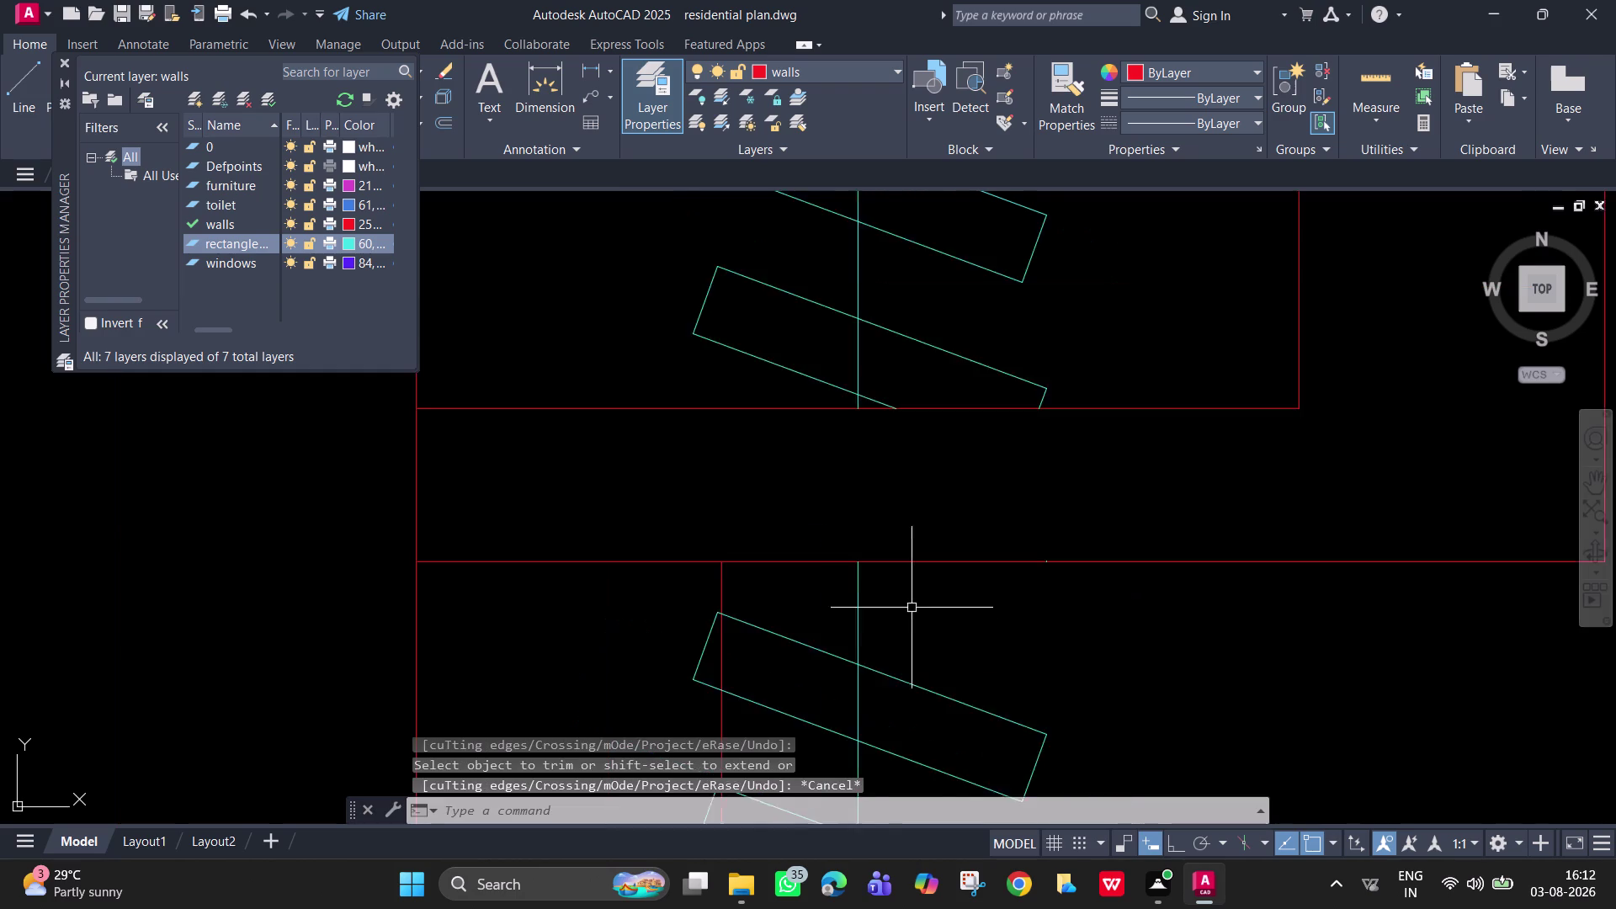
middle_drag(910, 592, 939, 336)
scroll(down, 3)
Window-select and delete the leftover slats below the wall.
drag(960, 353, 960, 364)
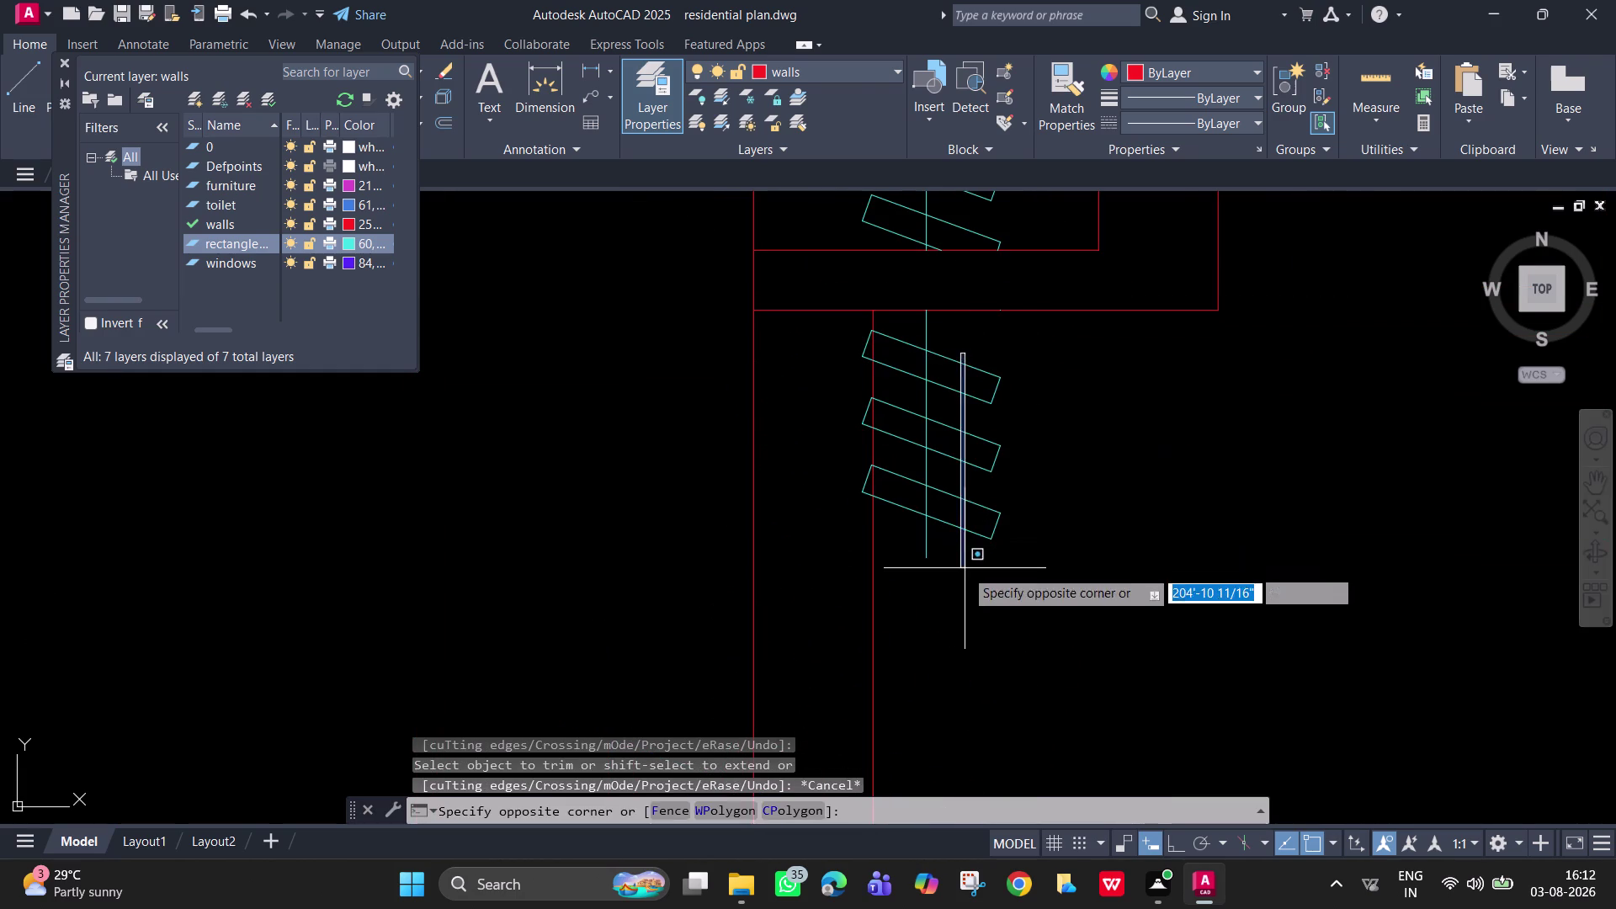
click(964, 569)
drag(965, 545, 963, 511)
click(904, 339)
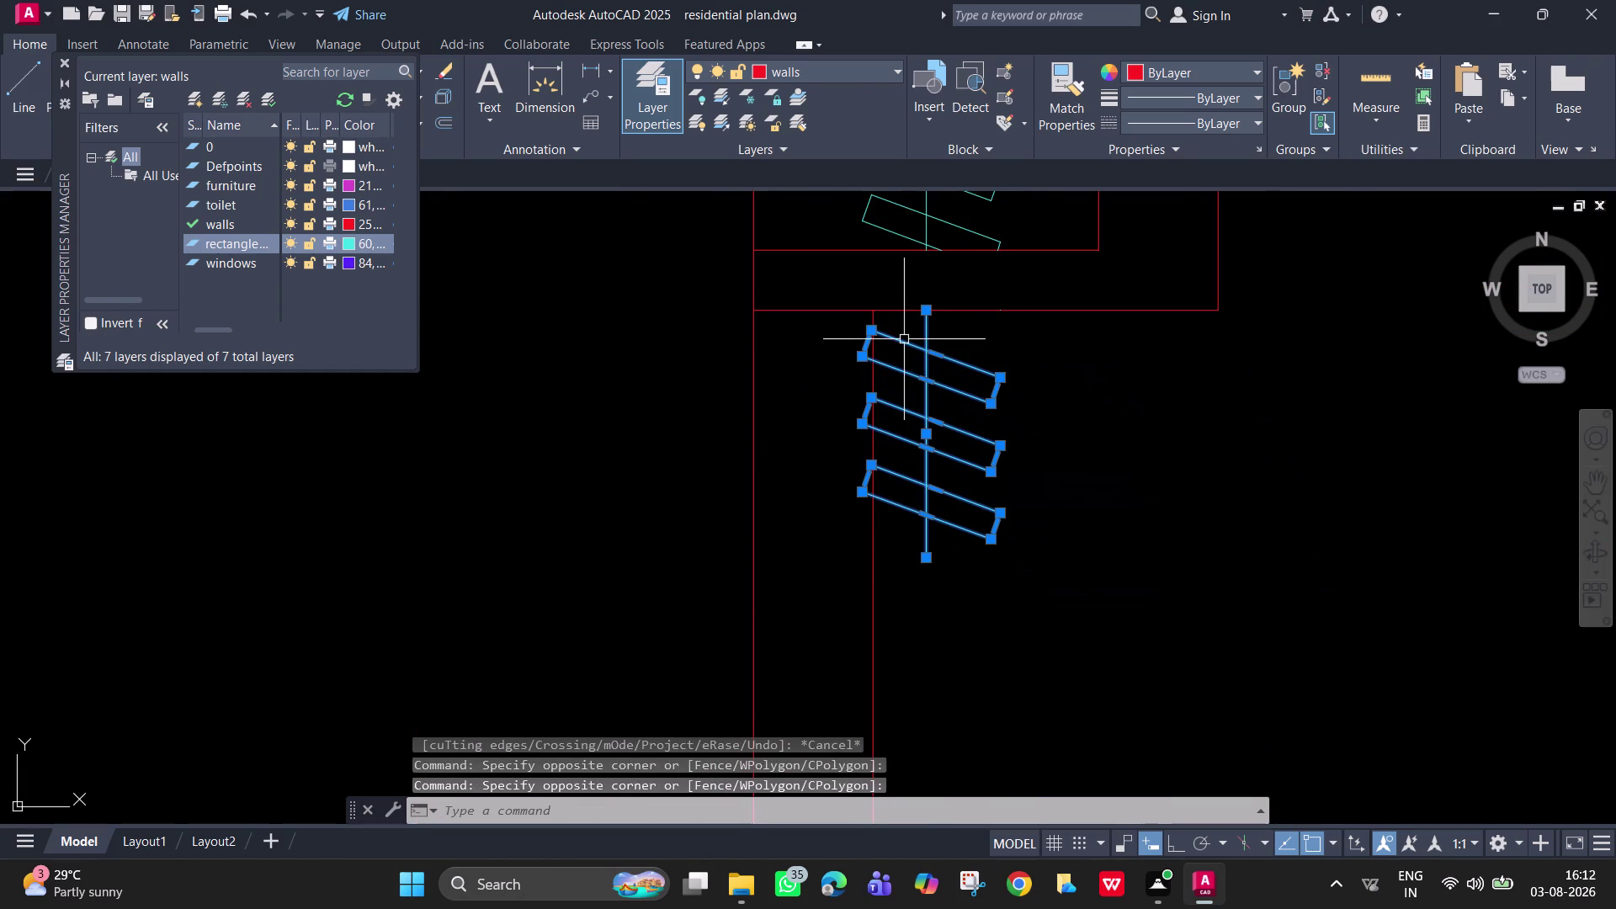
key(Delete)
Delete the stray slat piece at the row's bottom and select the bottom slat.
scroll(down, 3)
middle_drag(968, 407, 989, 780)
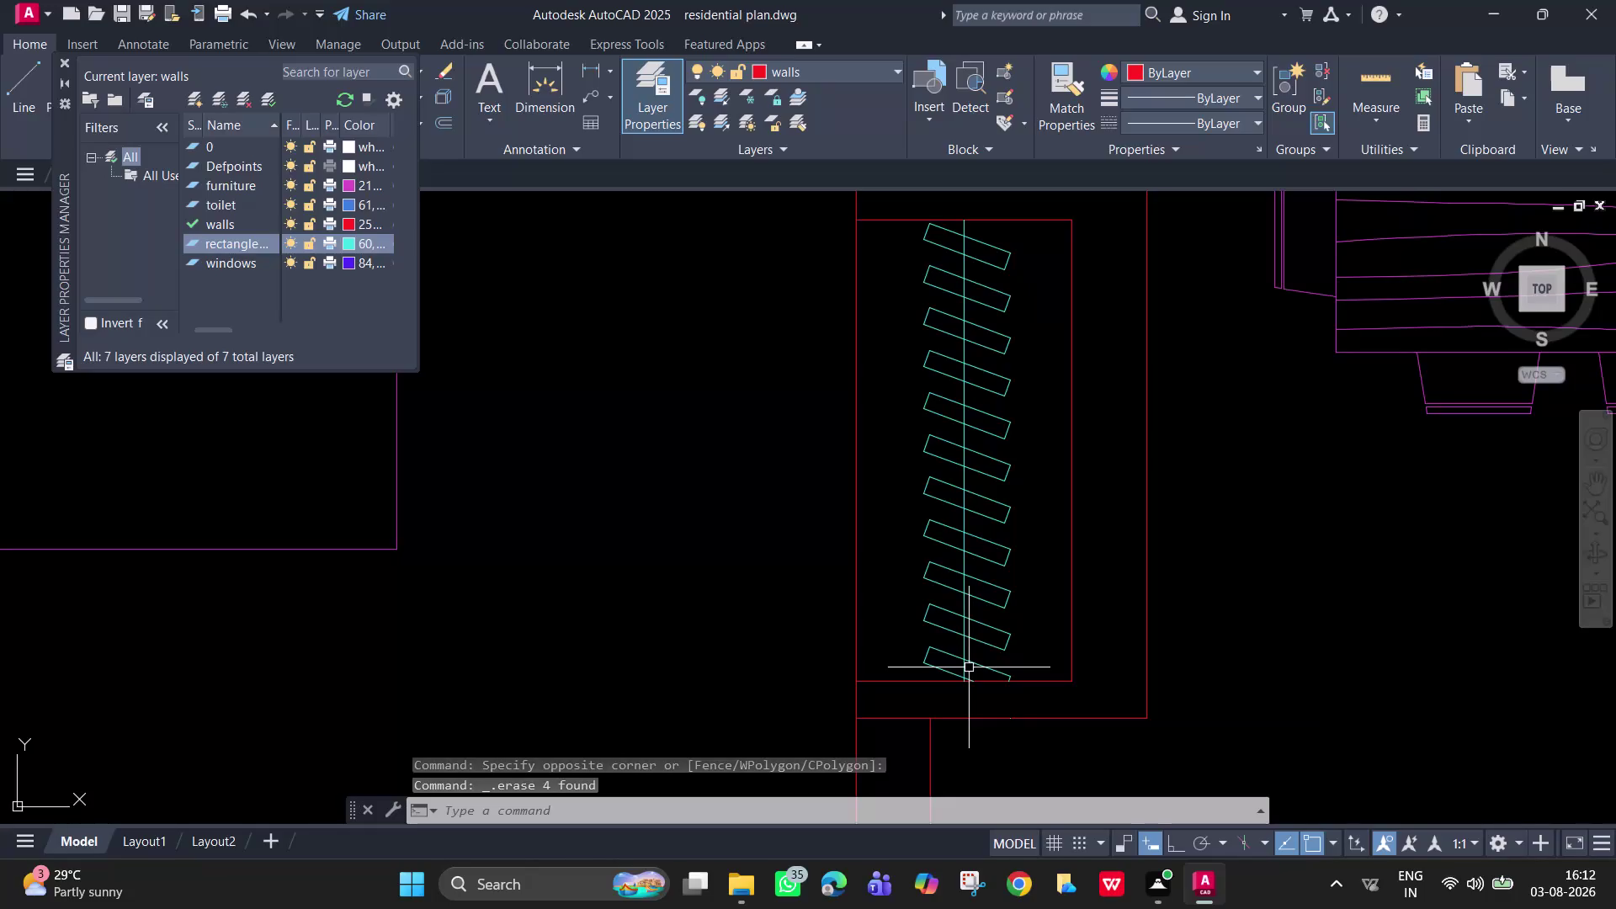
click(974, 666)
key(Delete)
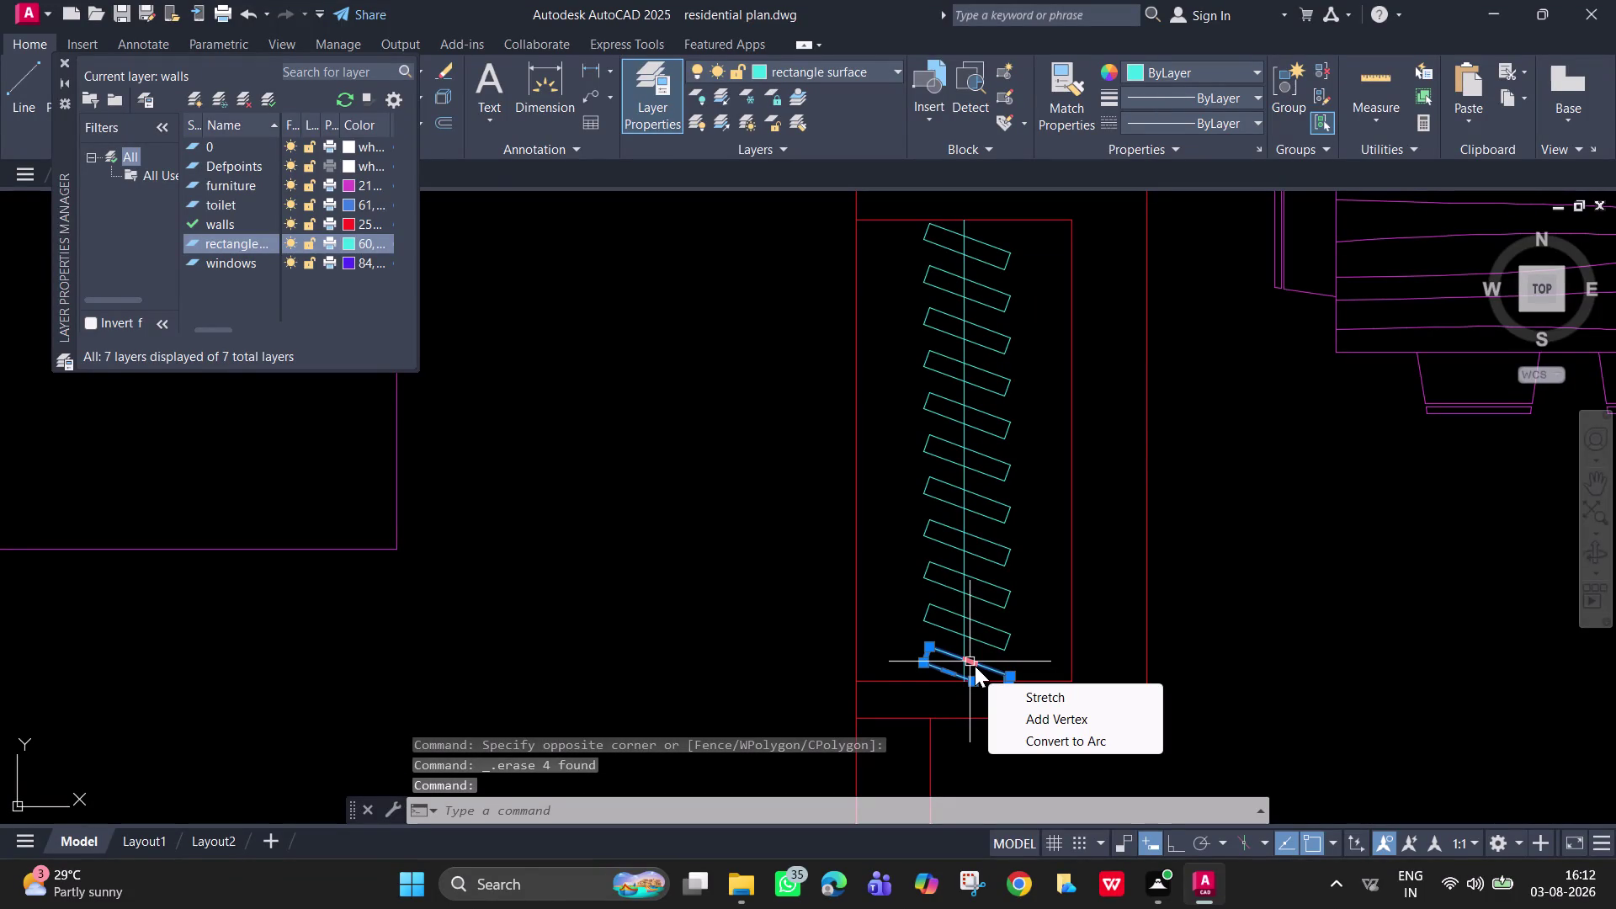
key(Delete)
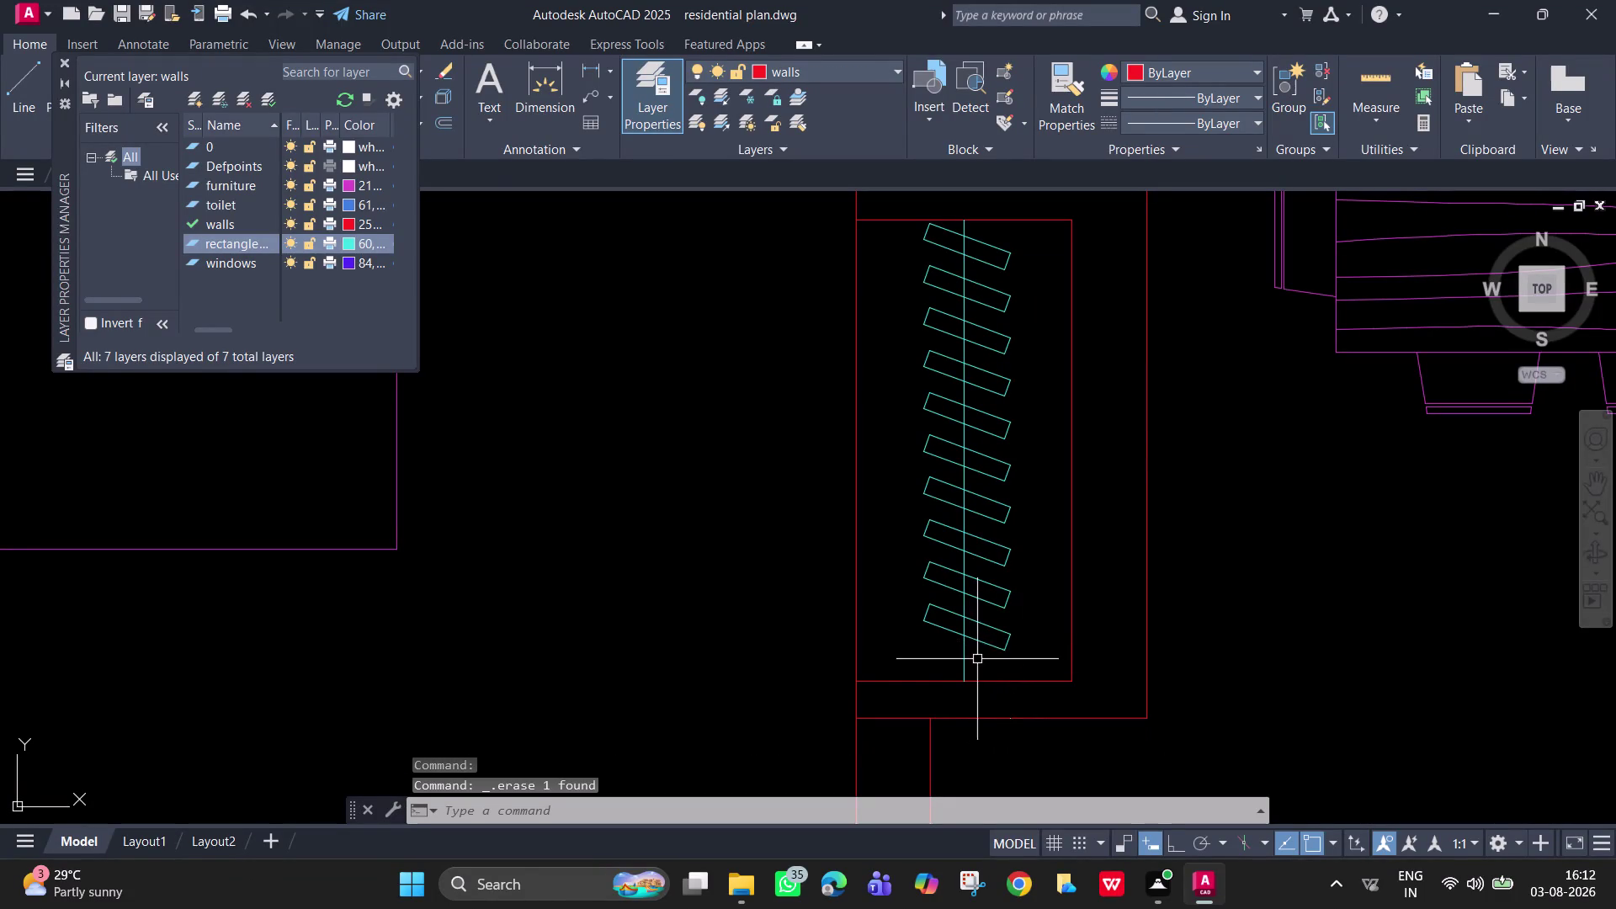
click(1006, 653)
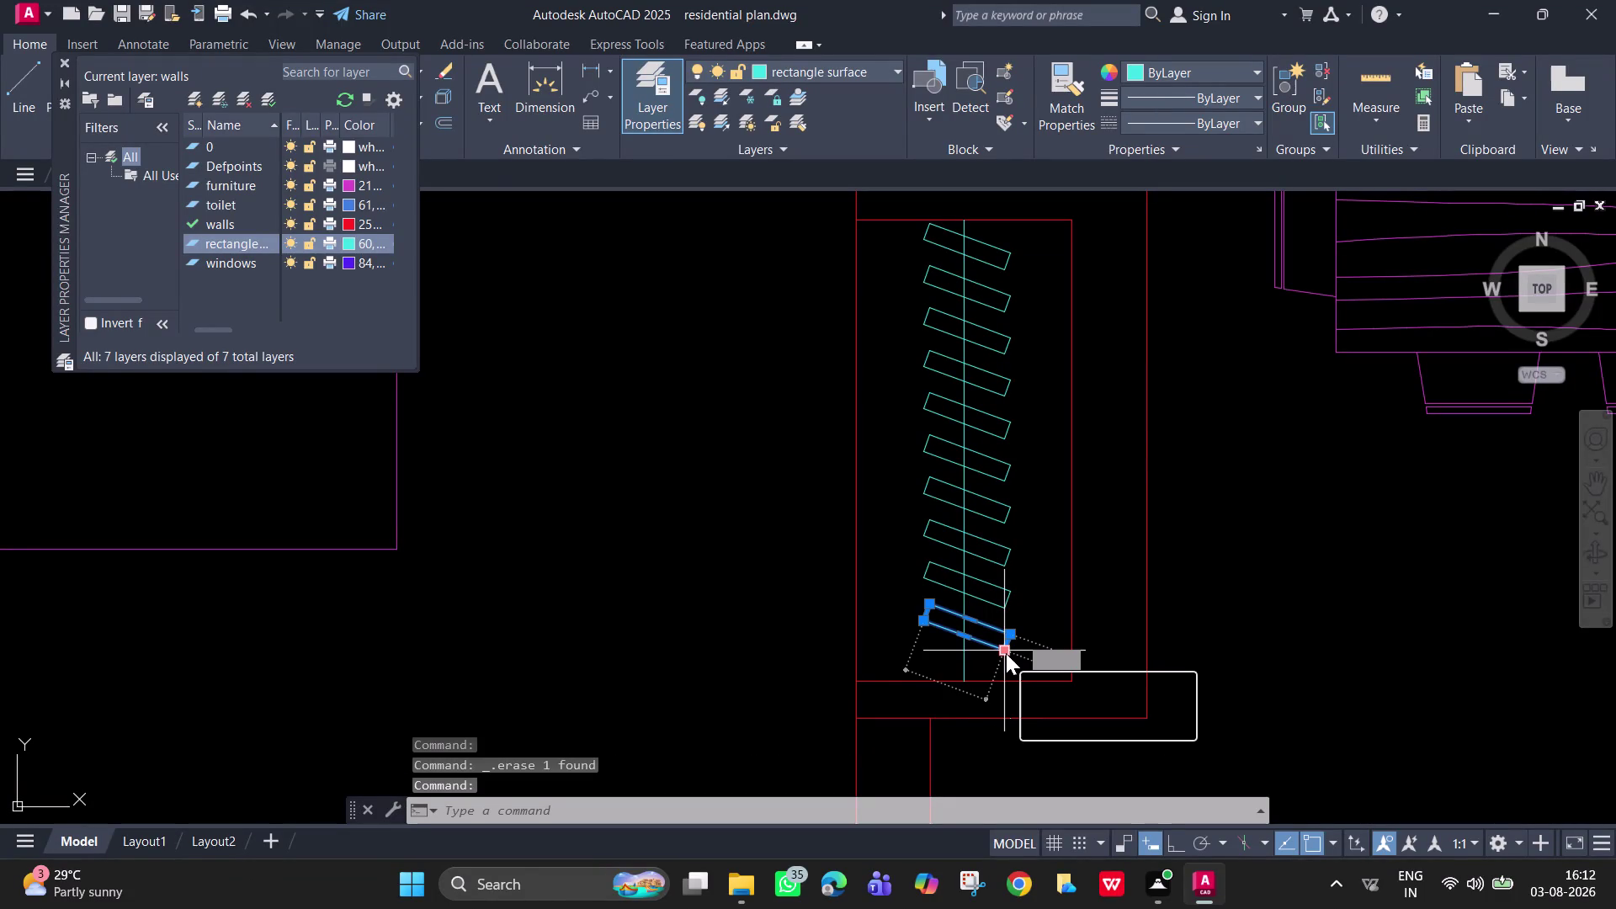
Copy the bottom slat to a position just below the row (CO).
text(co)
text(co)
key(space)
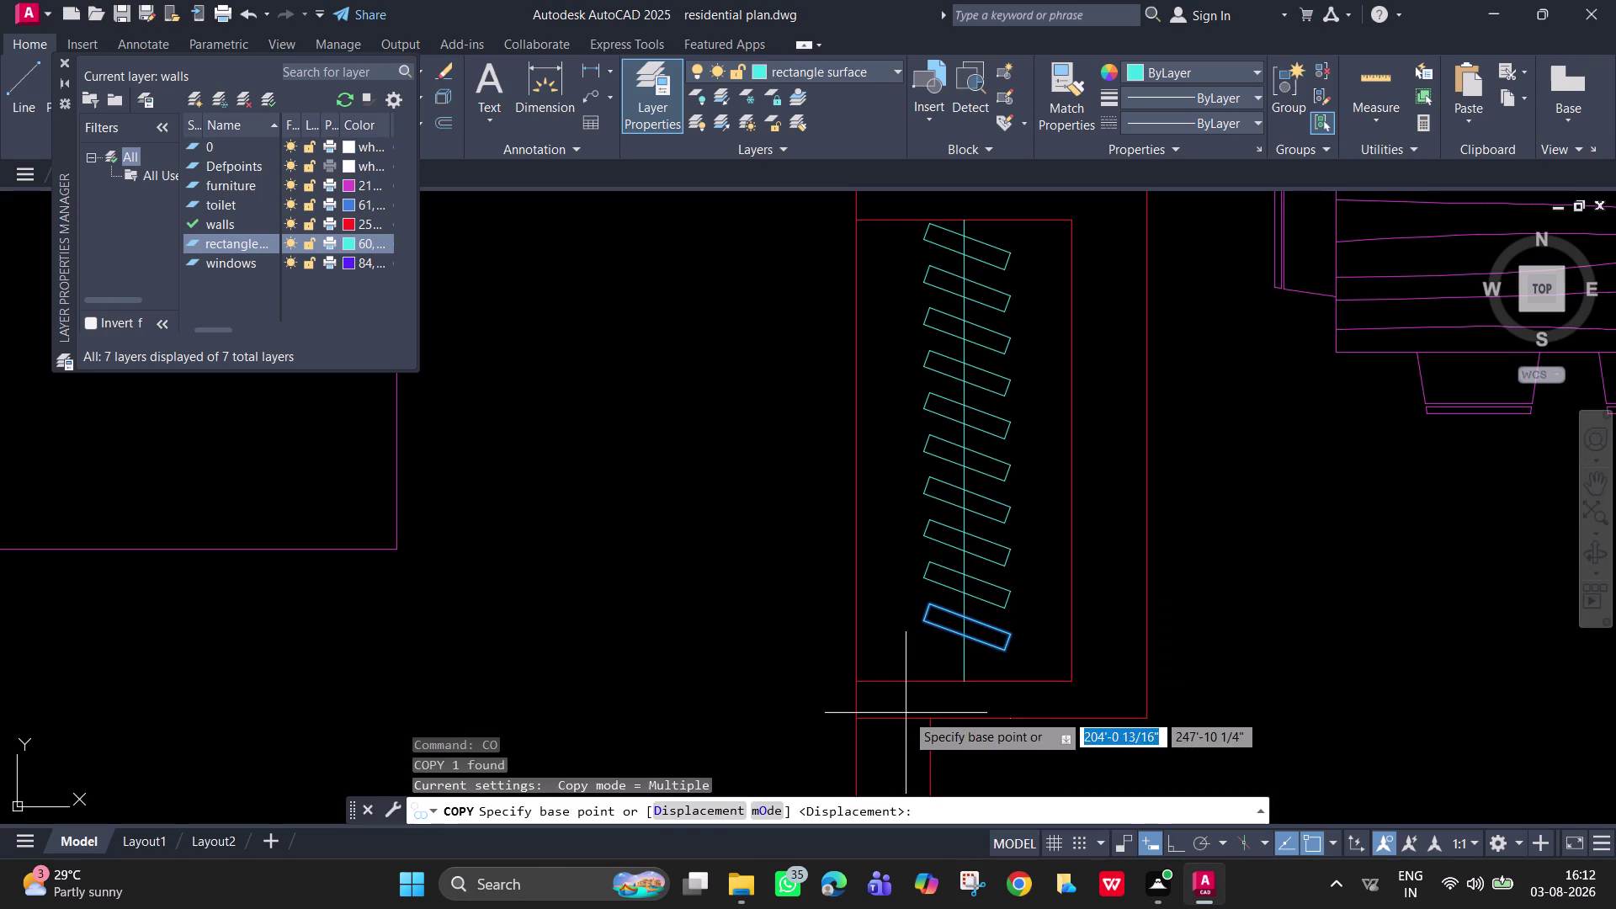
scroll(up, 3)
scroll(up, 3)
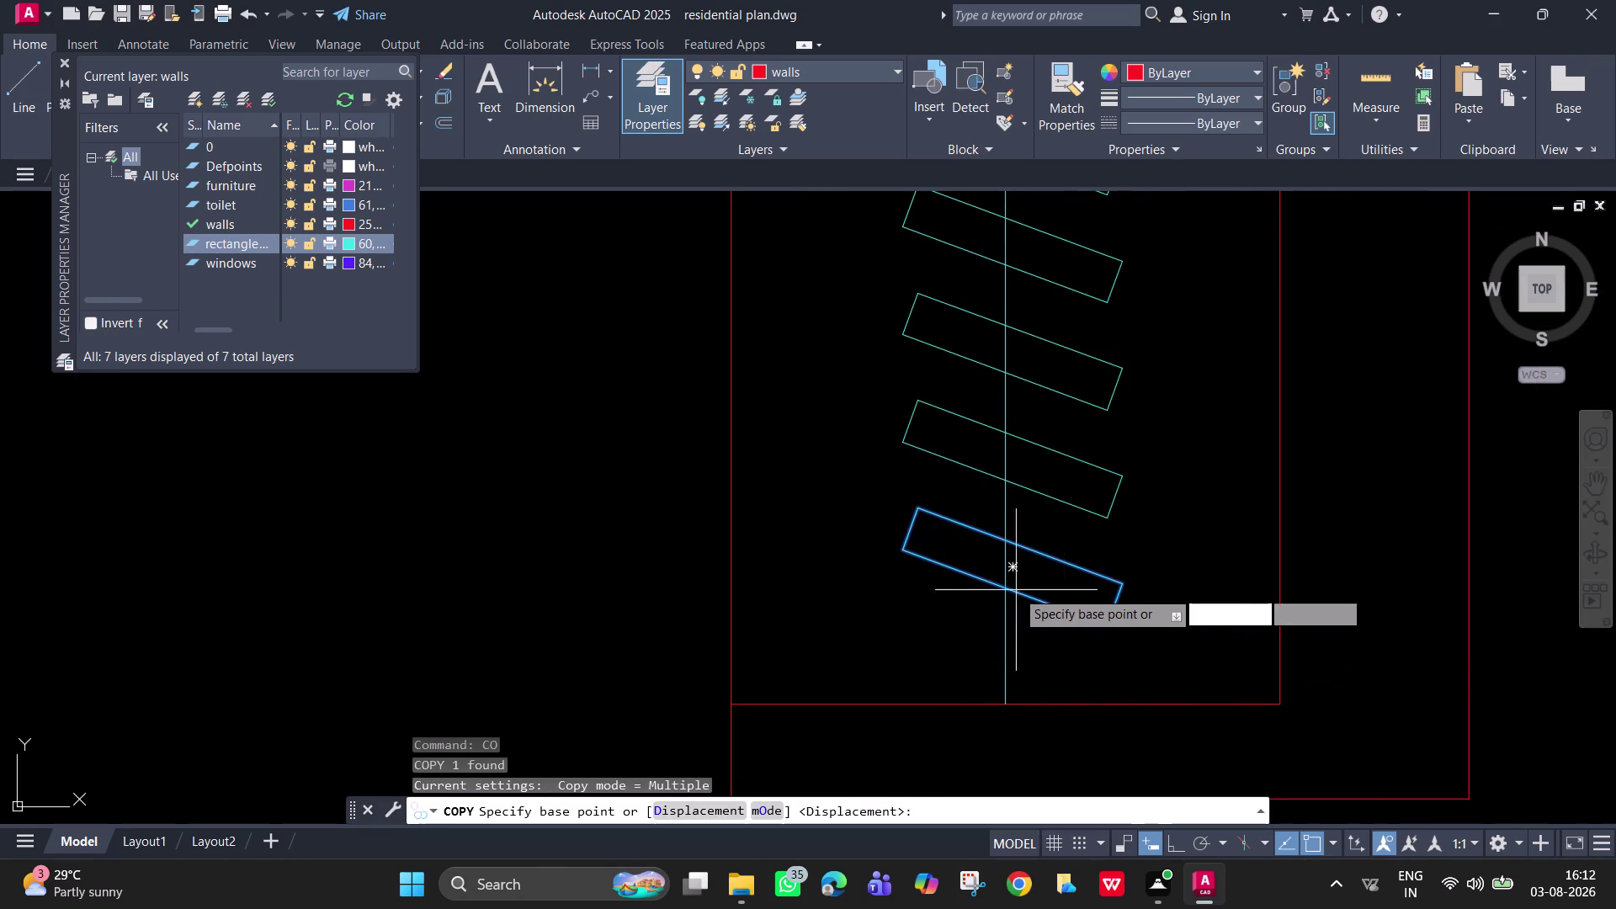
click(1004, 591)
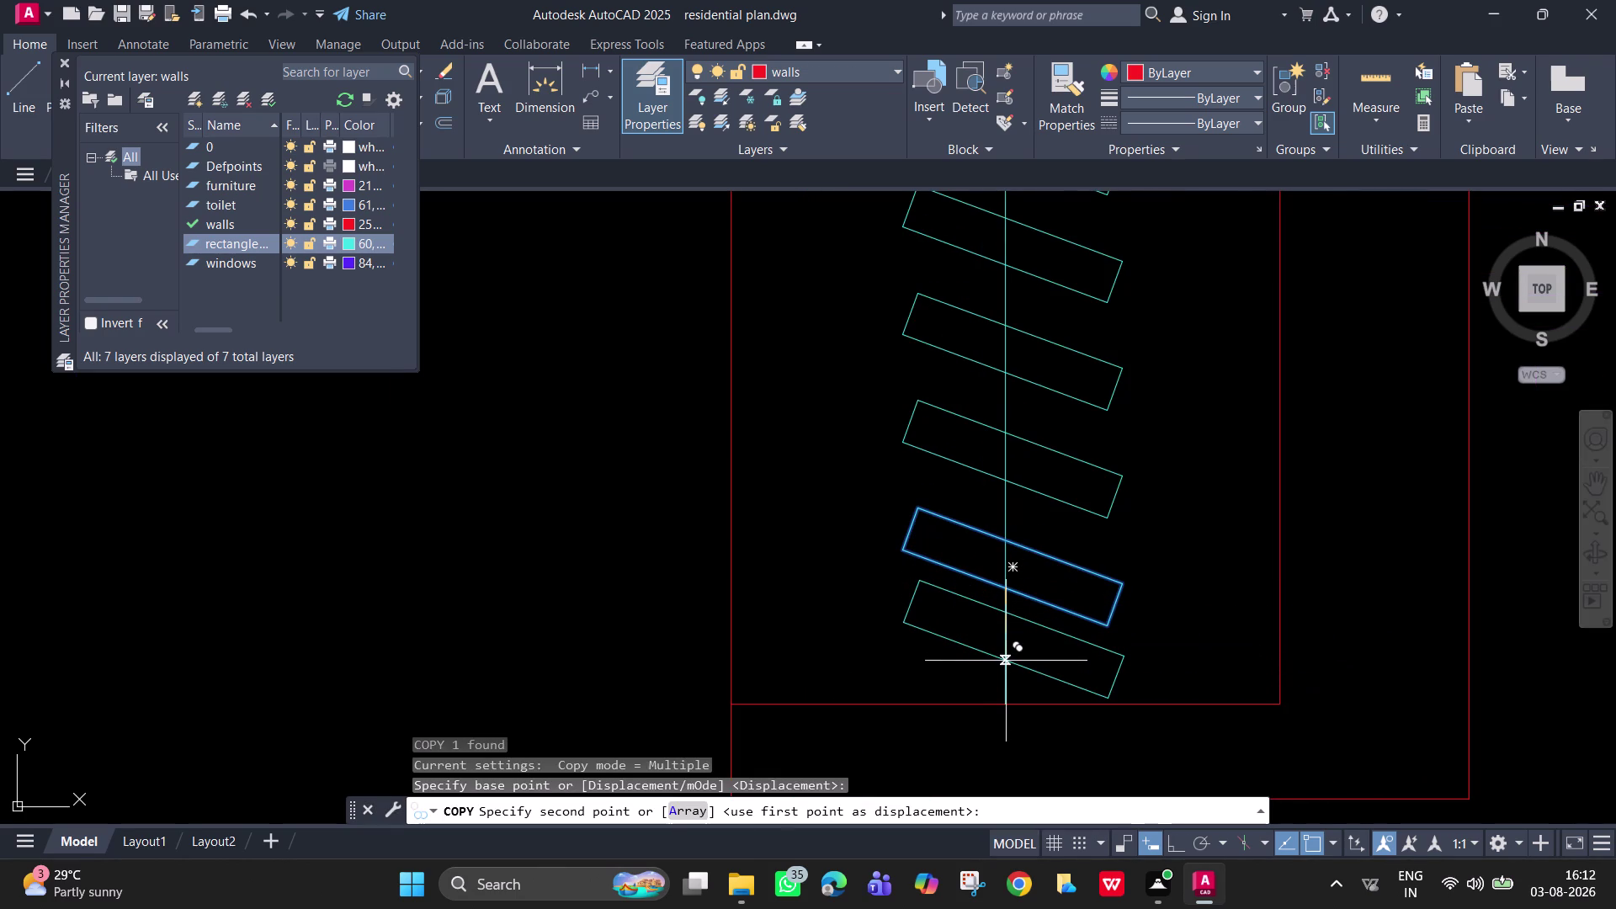
click(1006, 661)
key(Escape)
Zoom out and center the whole floor plan in view.
scroll(down, 3)
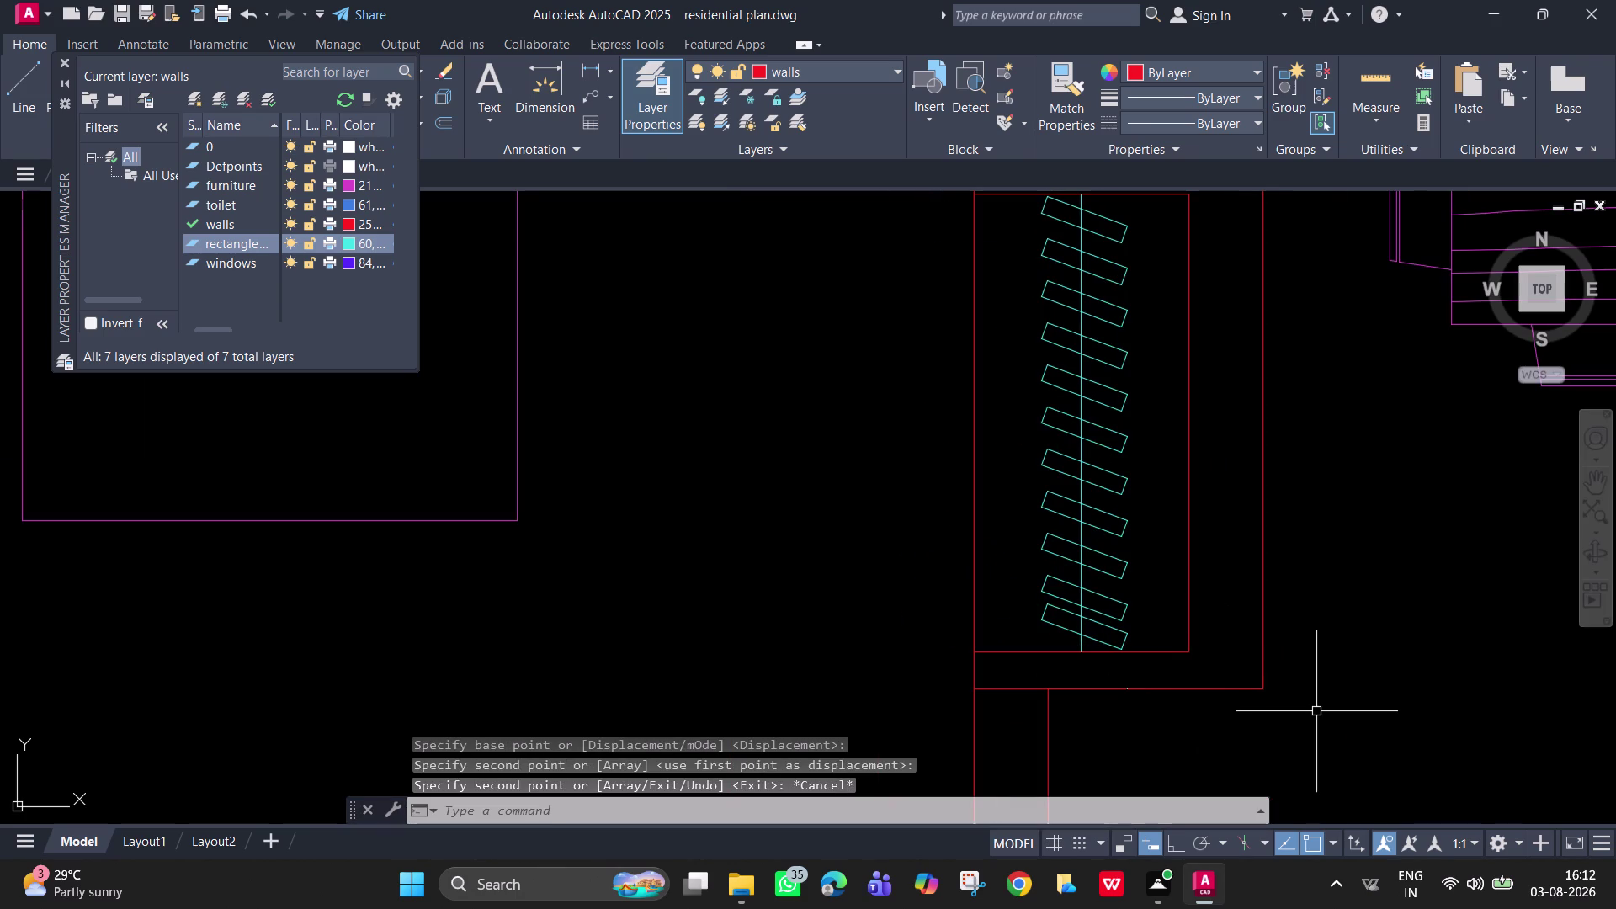
scroll(down, 3)
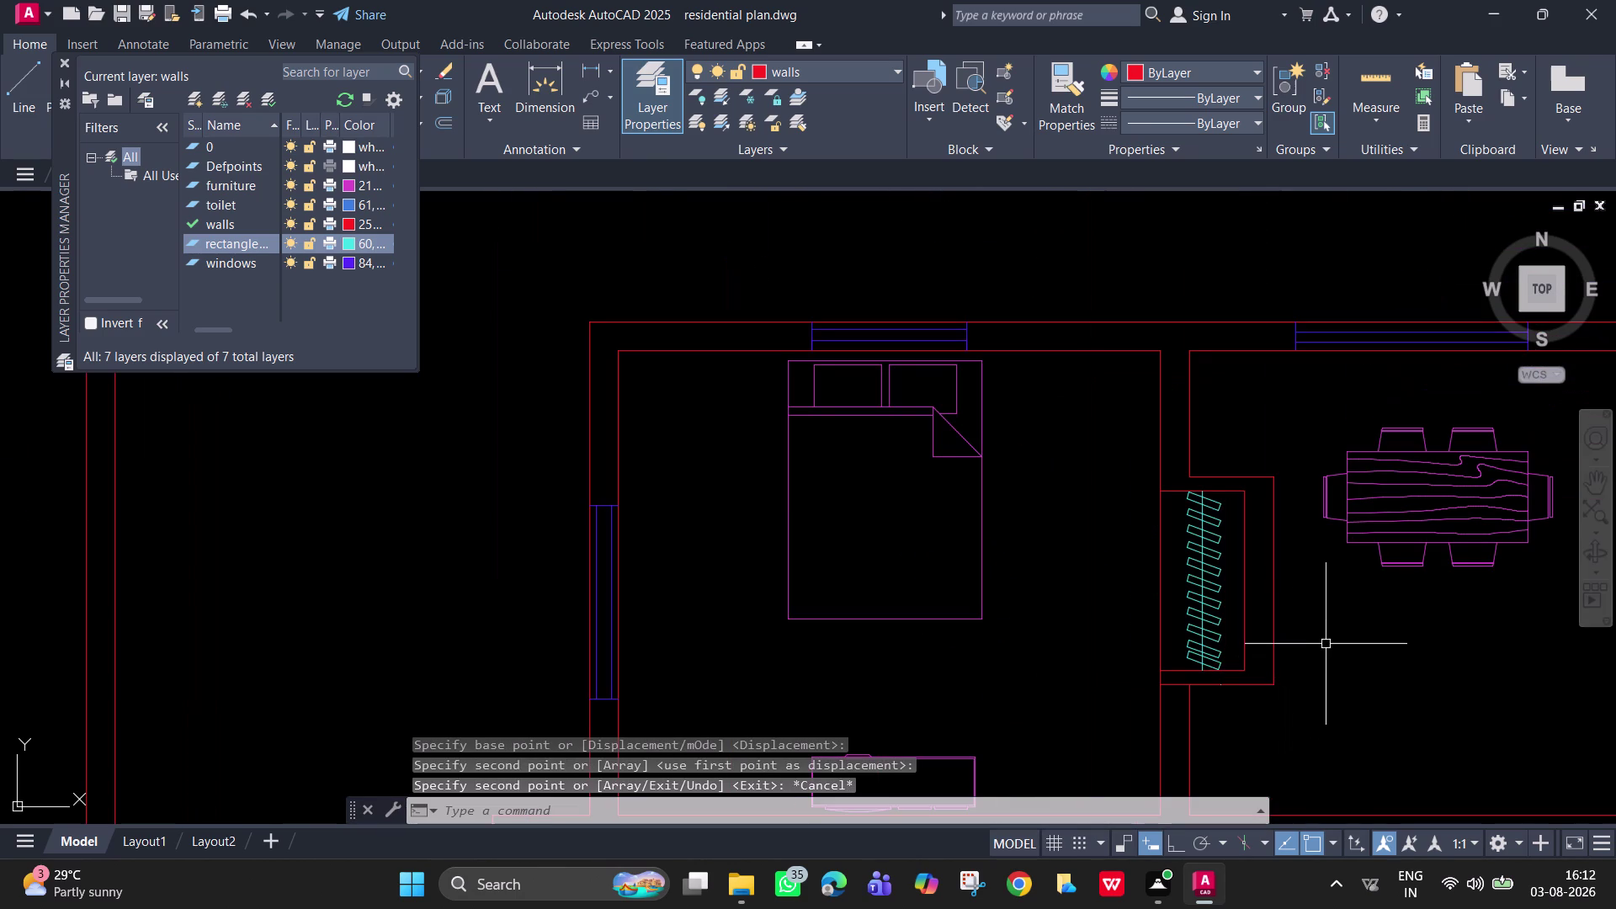
middle_drag(1313, 641, 1043, 450)
scroll(down, 3)
scroll(down, 3)
scroll(down, 3)
middle_drag(1260, 599, 1176, 507)
middle_drag(1154, 483, 1120, 440)
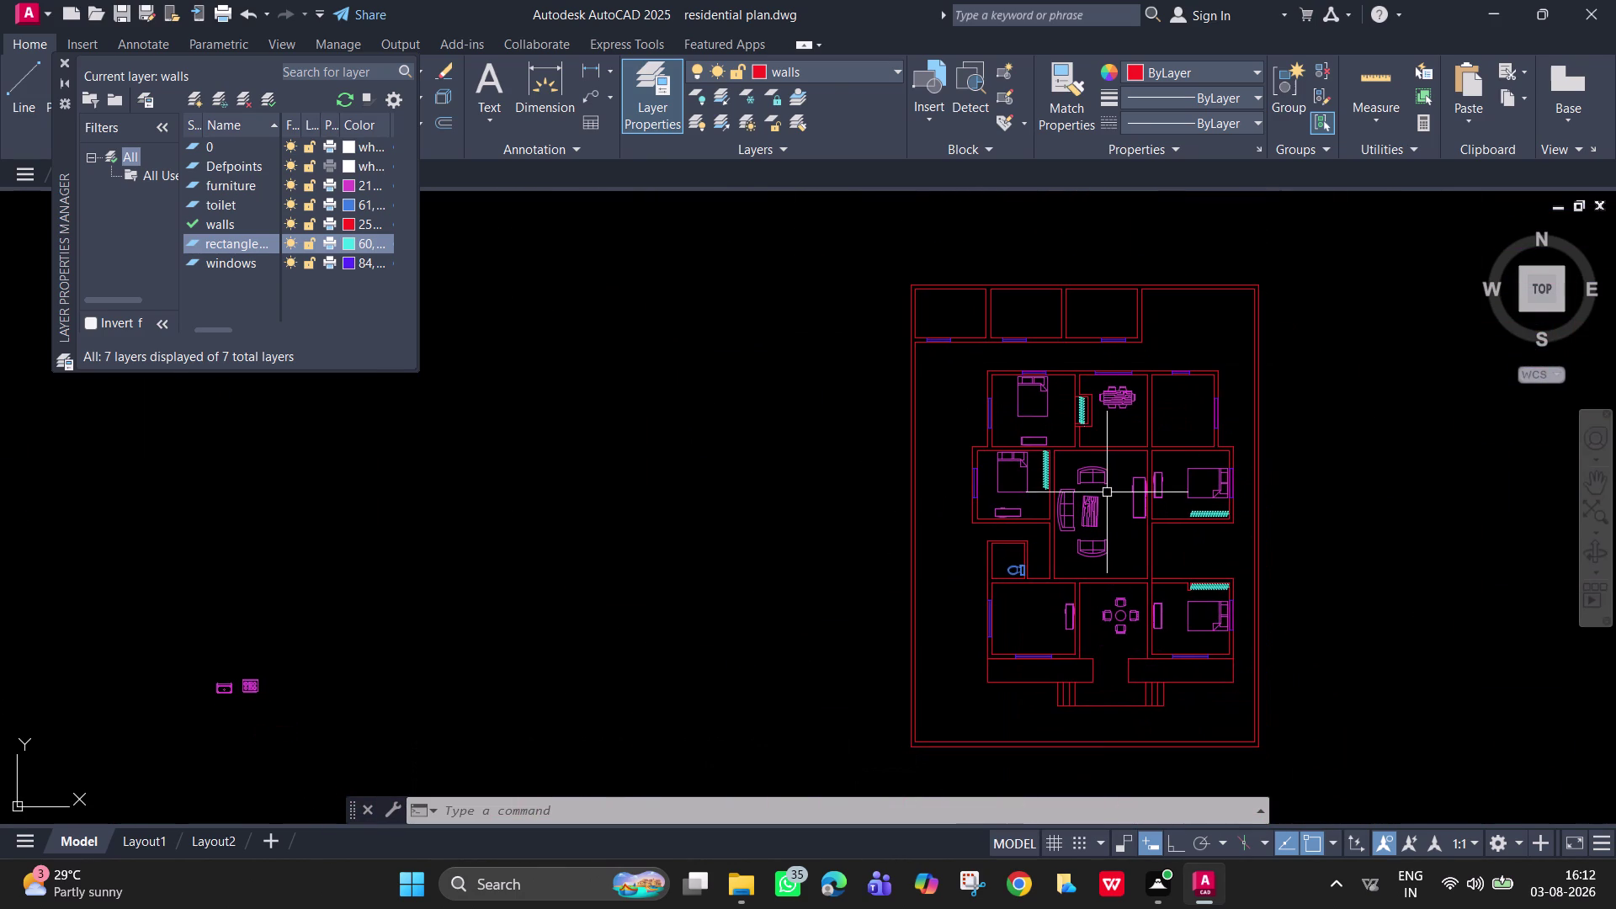